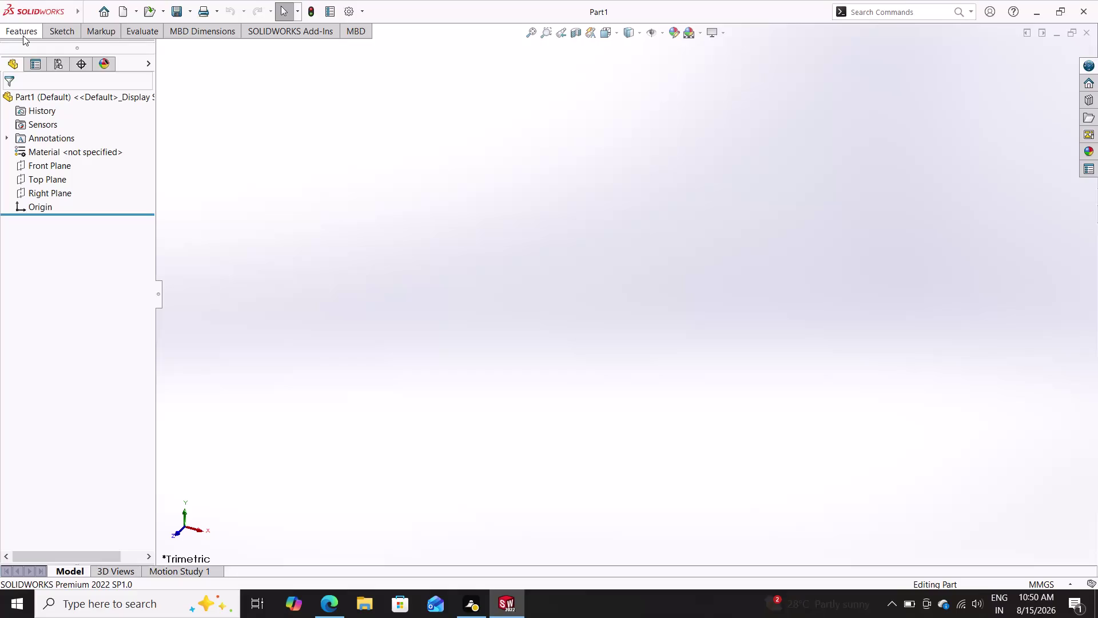
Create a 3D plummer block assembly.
Pin the CommandManager ribbon open on the Features tab and select the Front Plane.
click(20, 38)
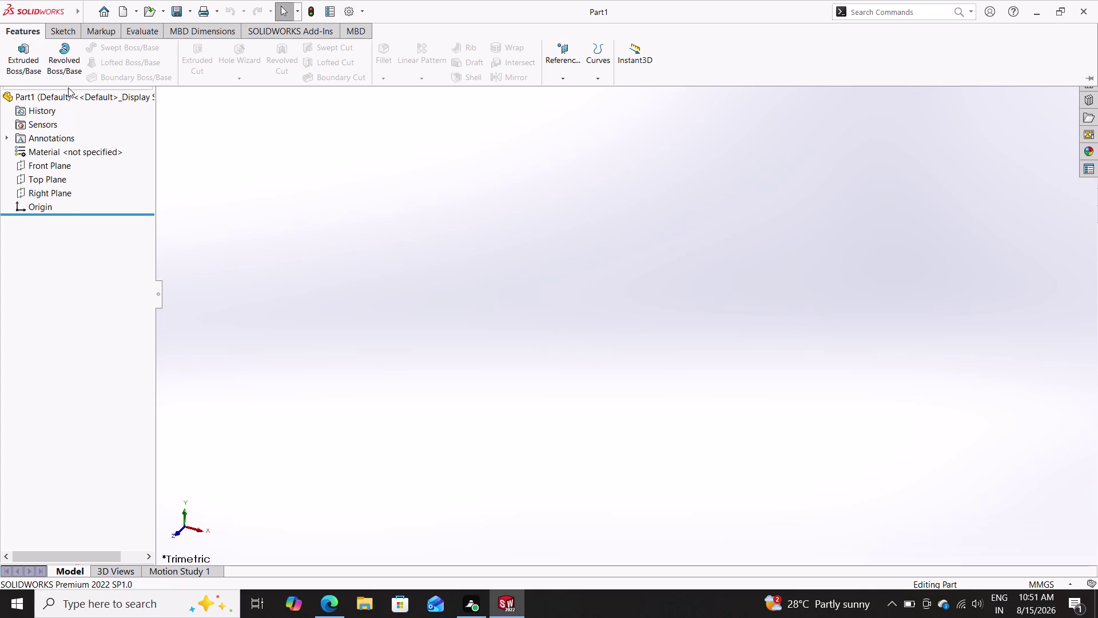
double_click(65, 29)
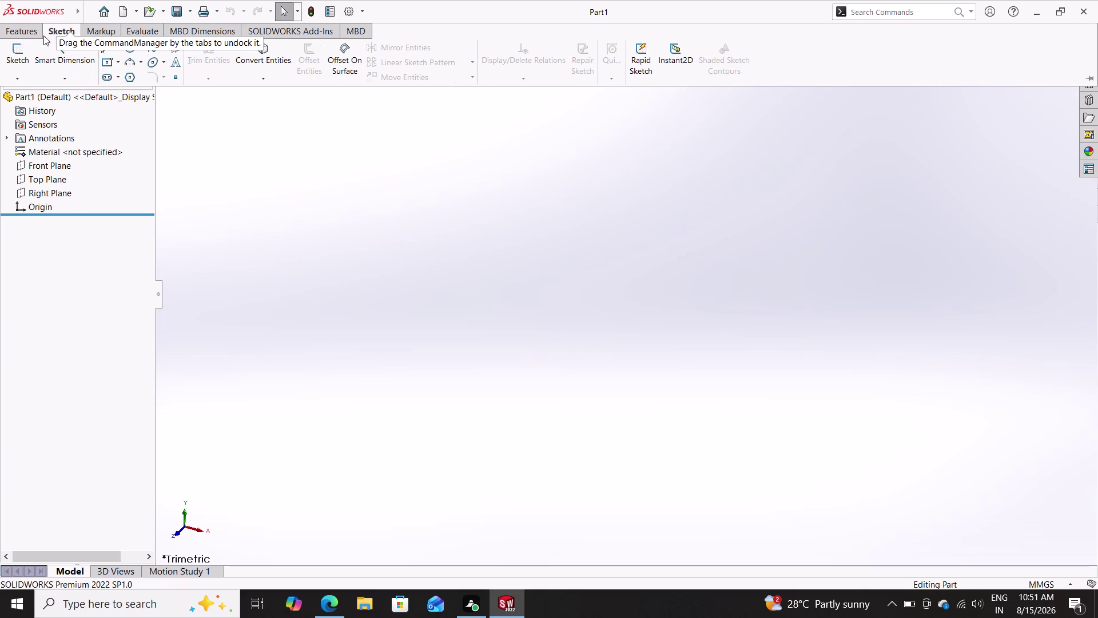
click(29, 28)
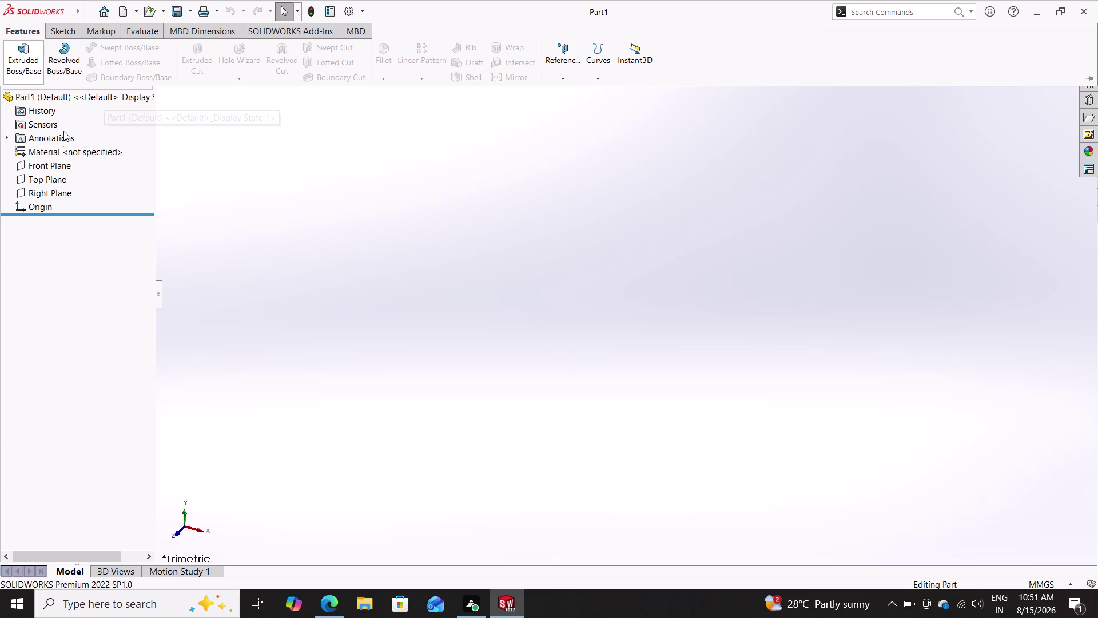
click(51, 168)
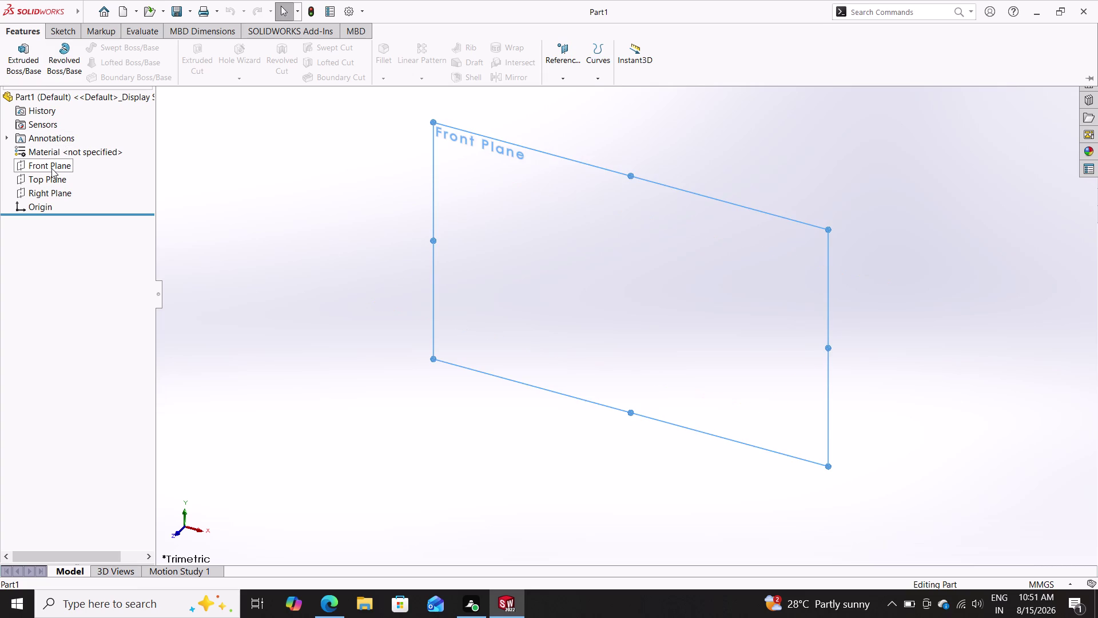
Start a sketch on the Front Plane with the Line tool active.
double_click(59, 147)
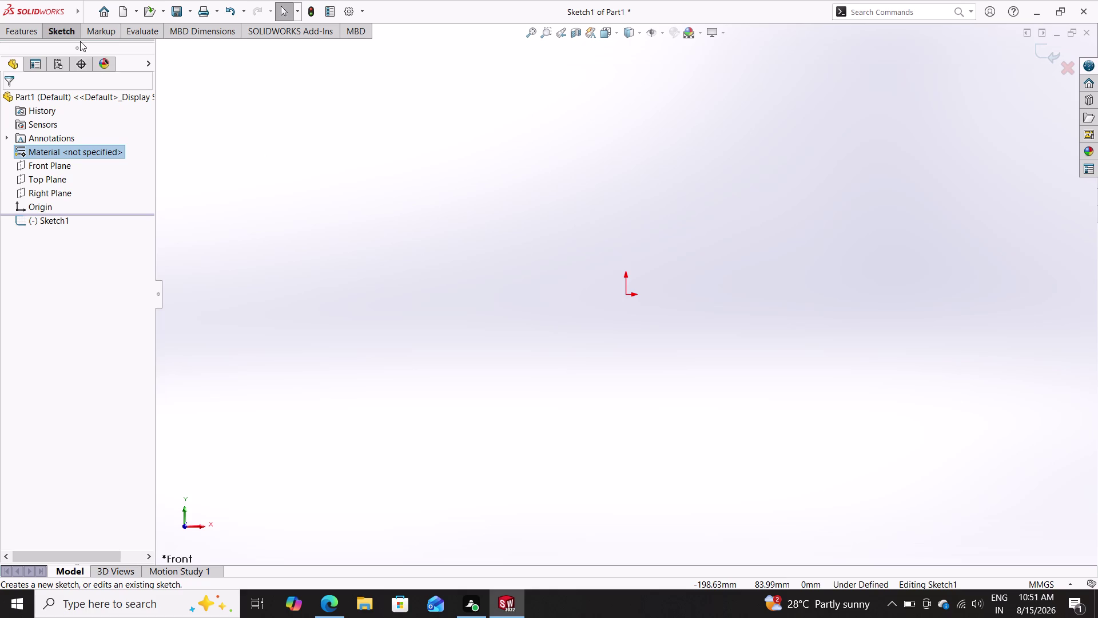
click(74, 37)
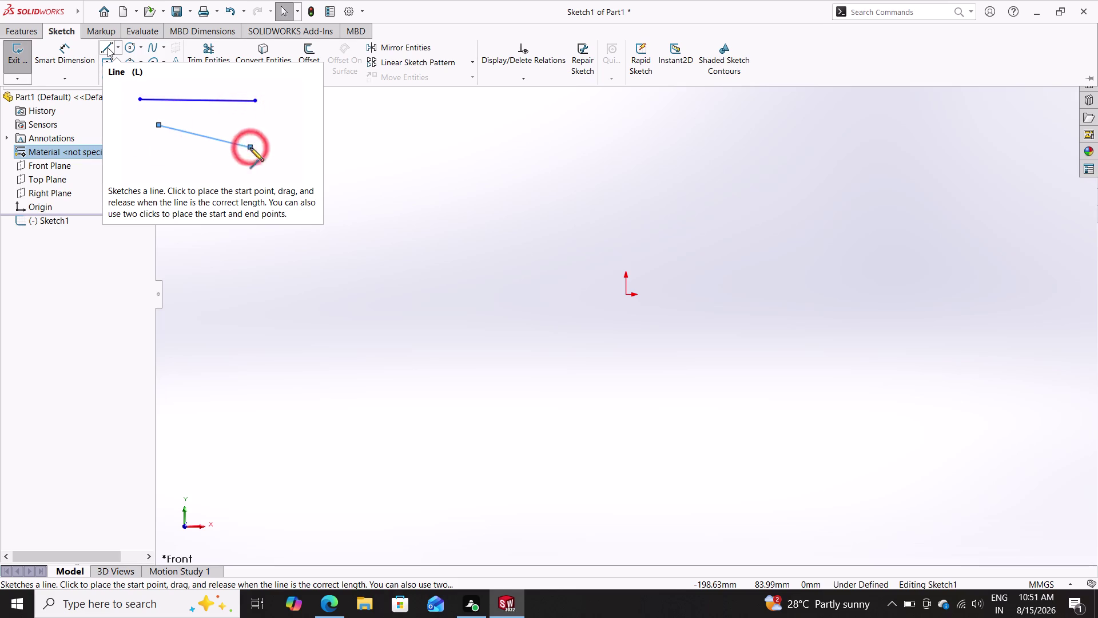
click(107, 48)
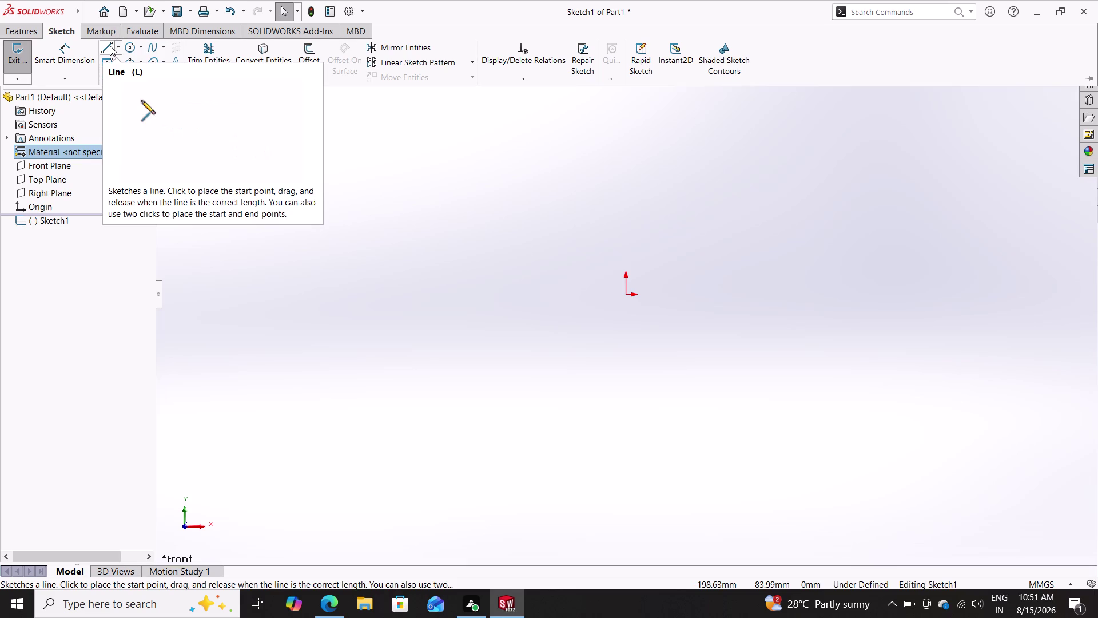
click(110, 46)
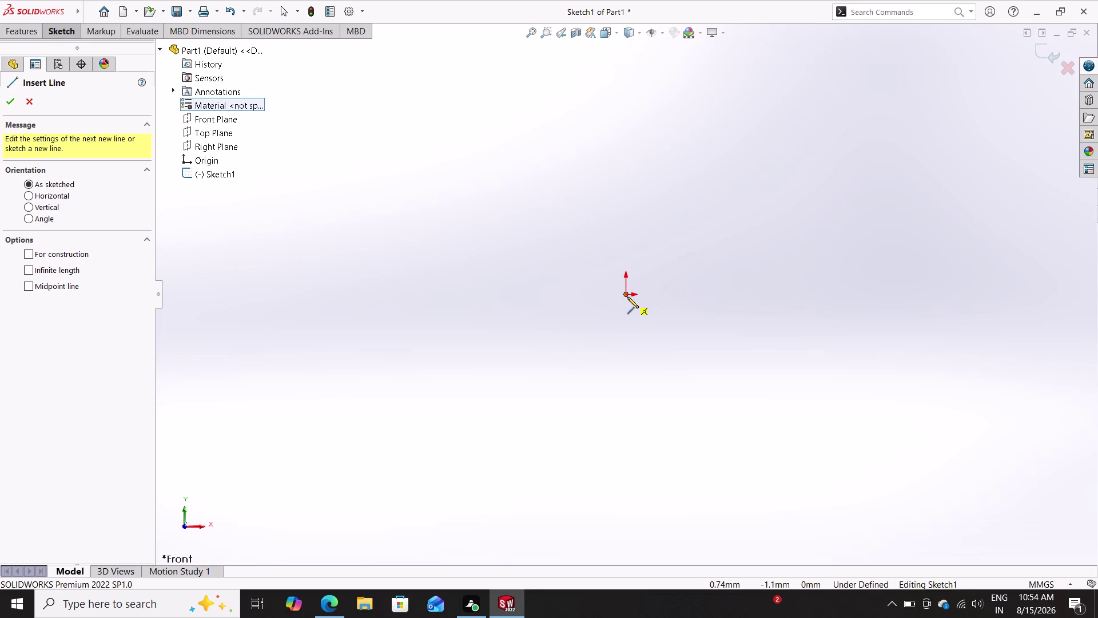
Draw a vertical line upward from the origin.
double_click(628, 297)
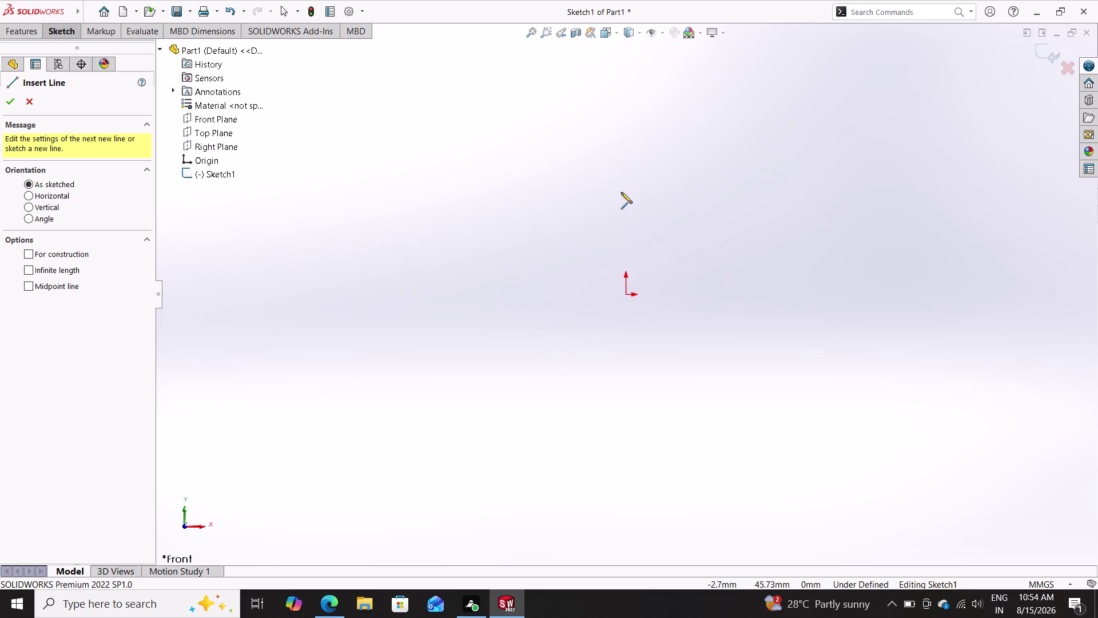
double_click(626, 293)
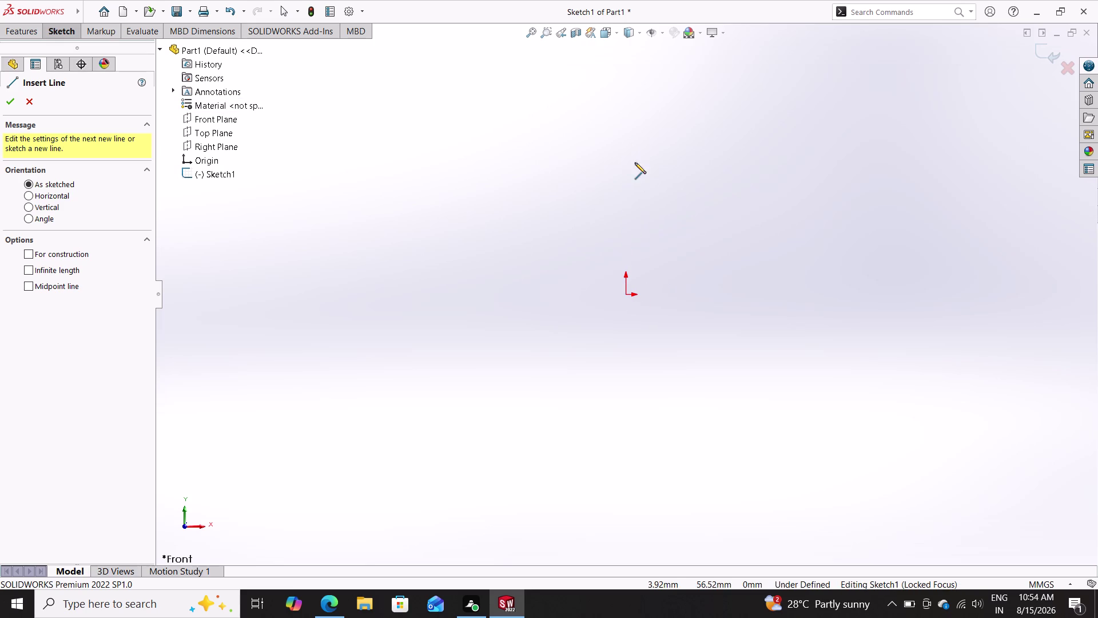
double_click(627, 296)
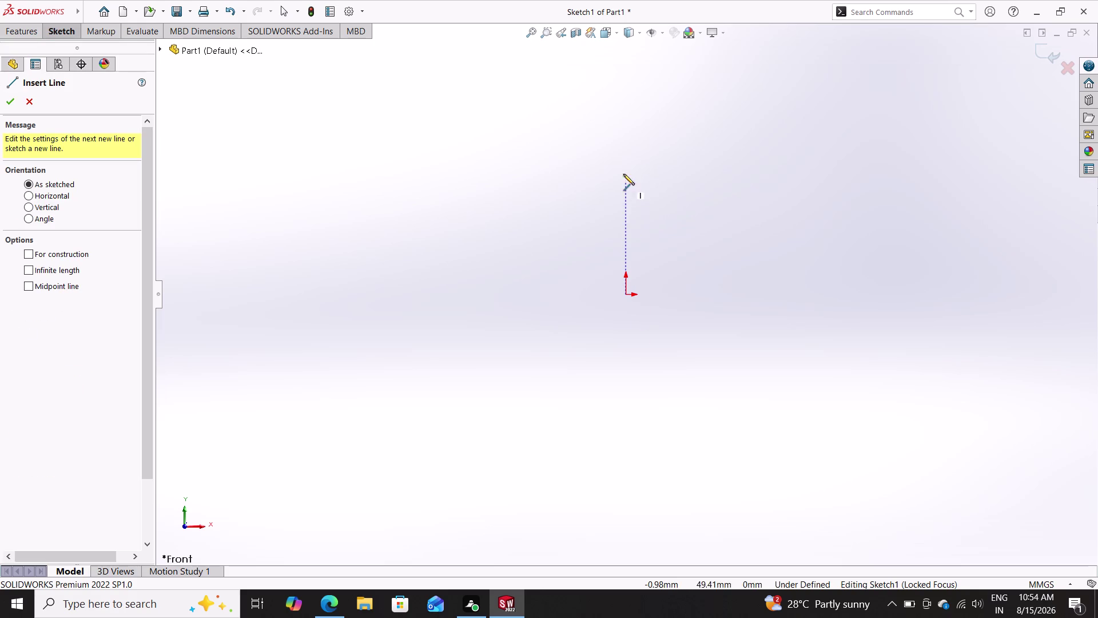
click(625, 292)
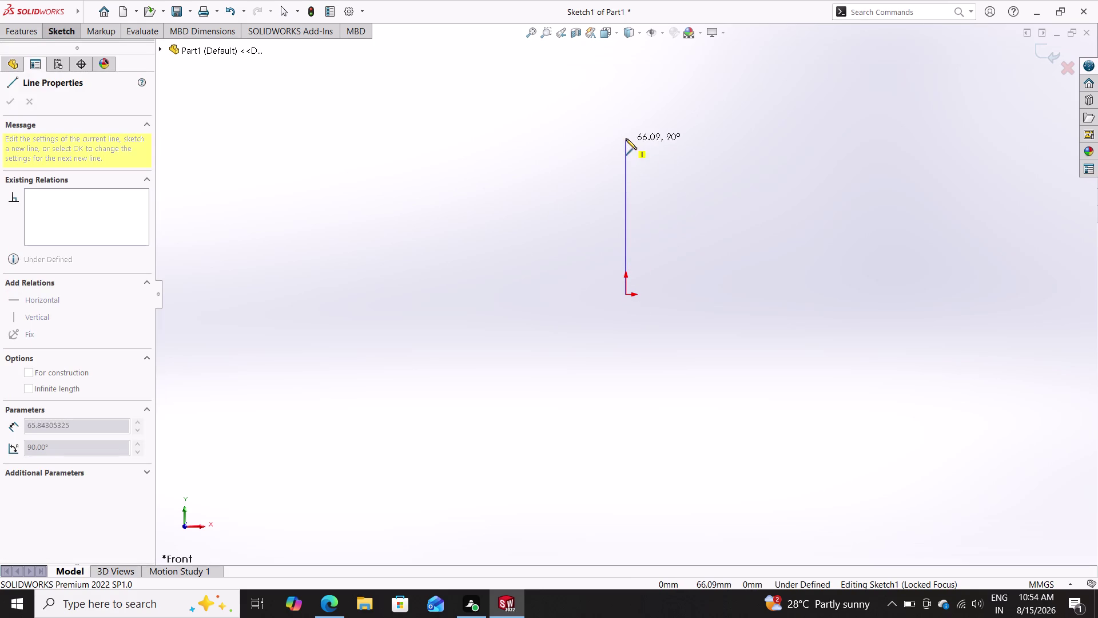
click(625, 118)
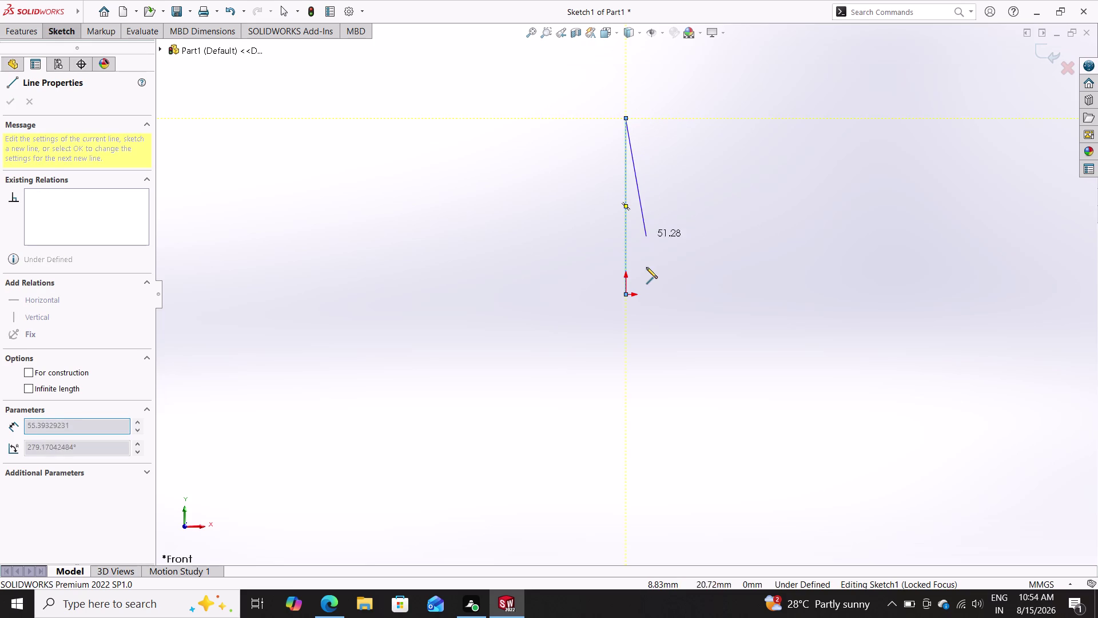
double_click(668, 229)
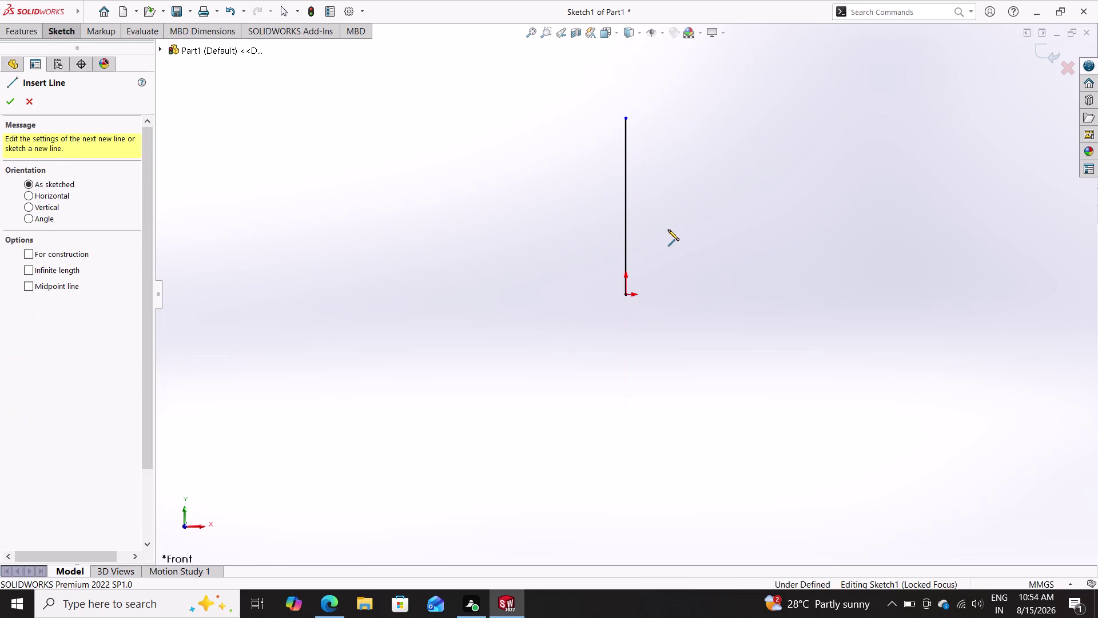
Draw a horizontal line from the origin to the right, then stop drawing lines.
click(624, 292)
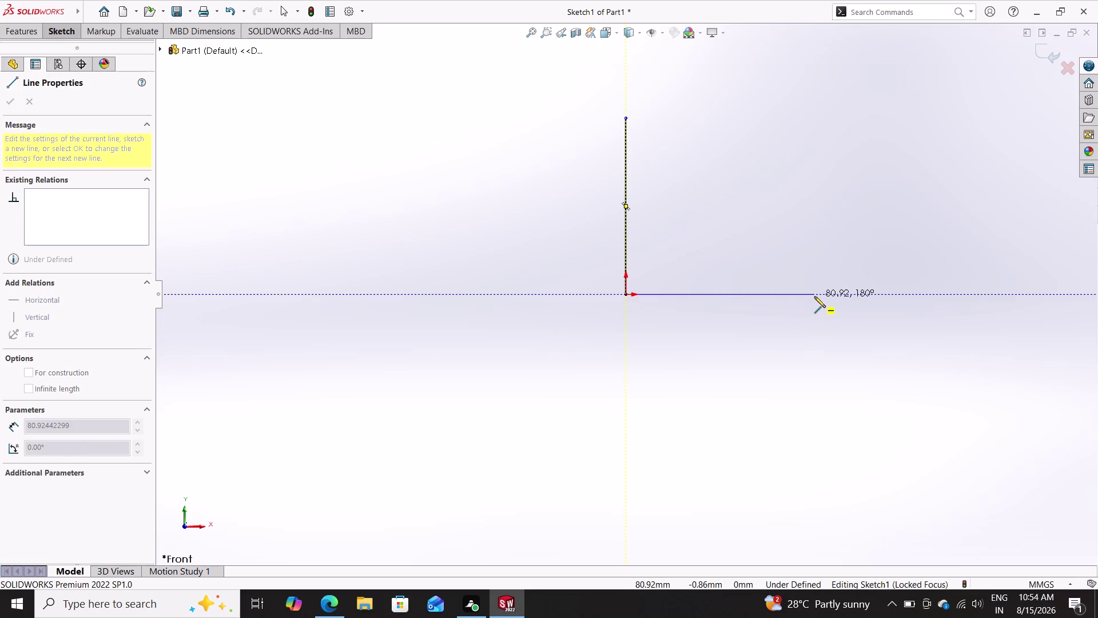
double_click(814, 297)
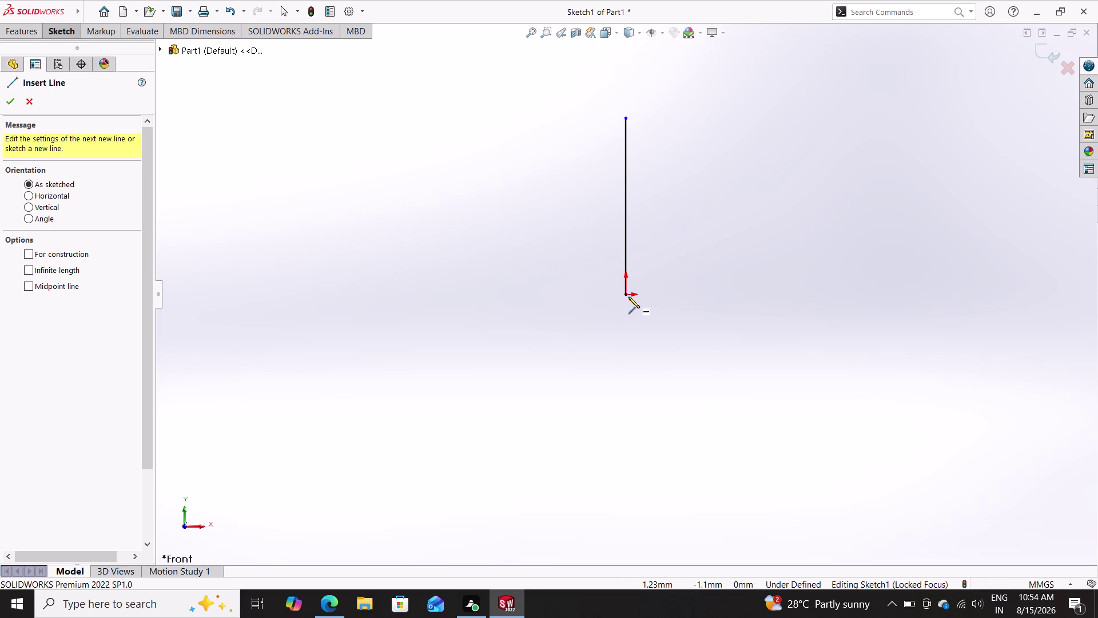
double_click(623, 293)
double_click(626, 295)
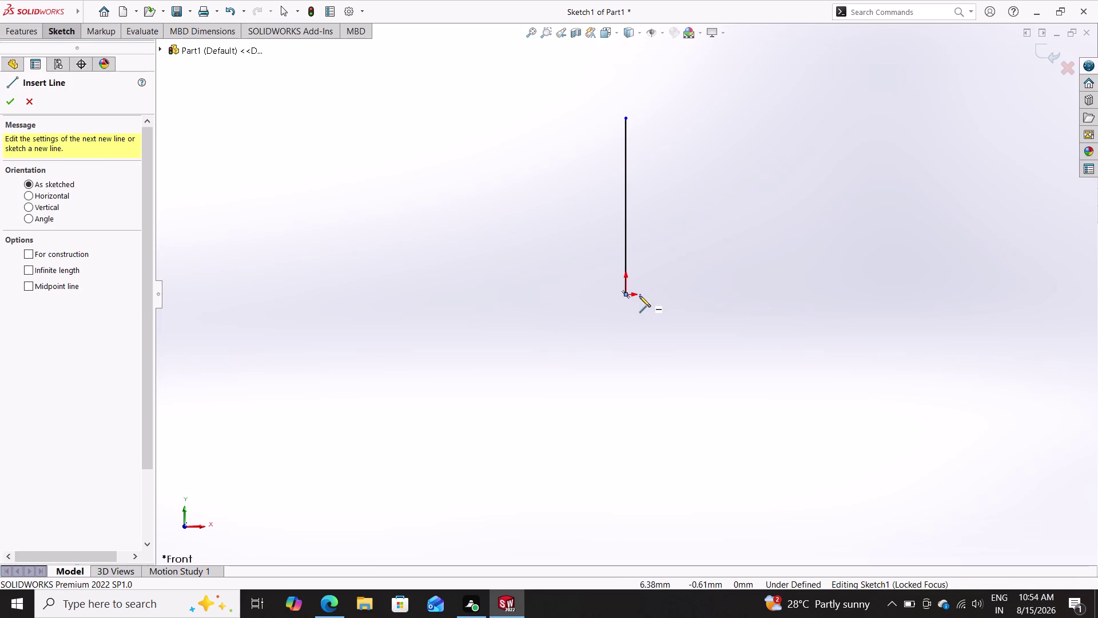
click(625, 293)
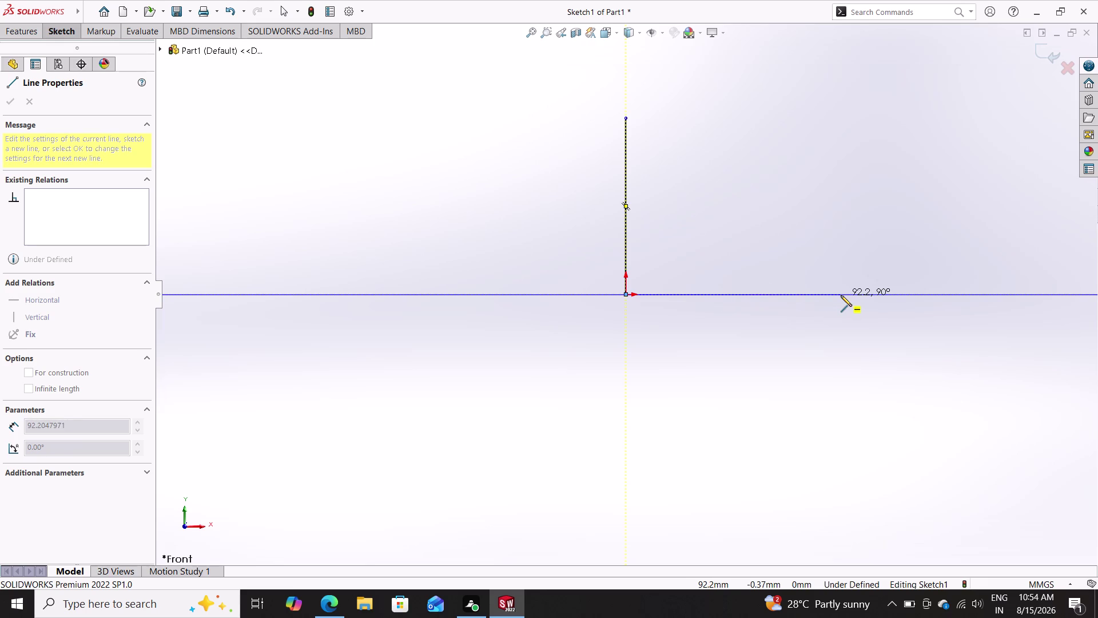
click(840, 295)
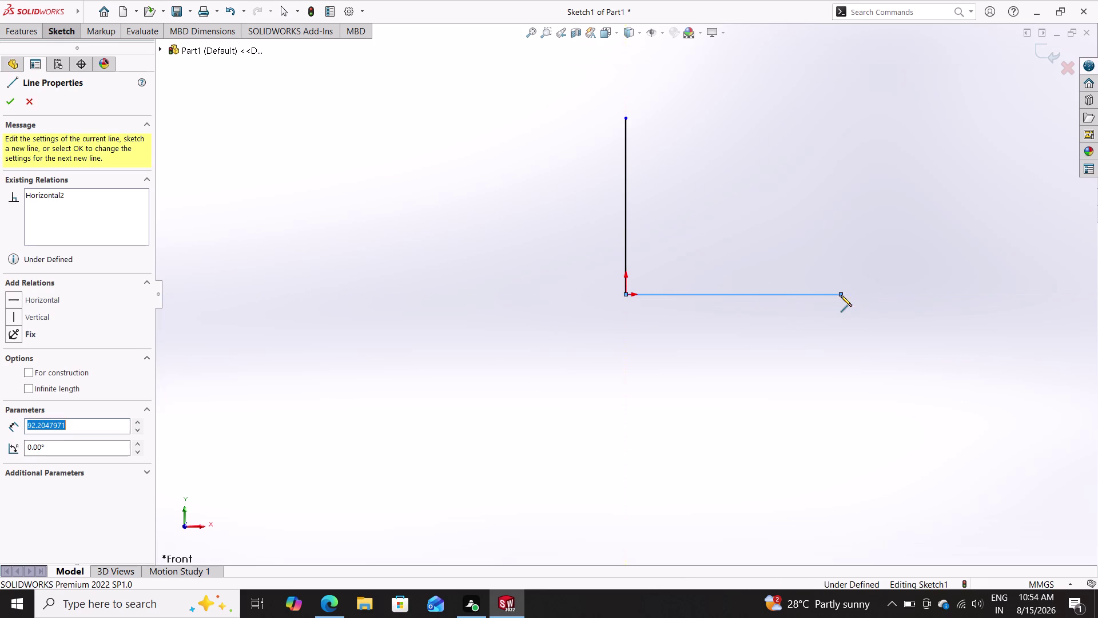
key(Escape)
key(Escape)
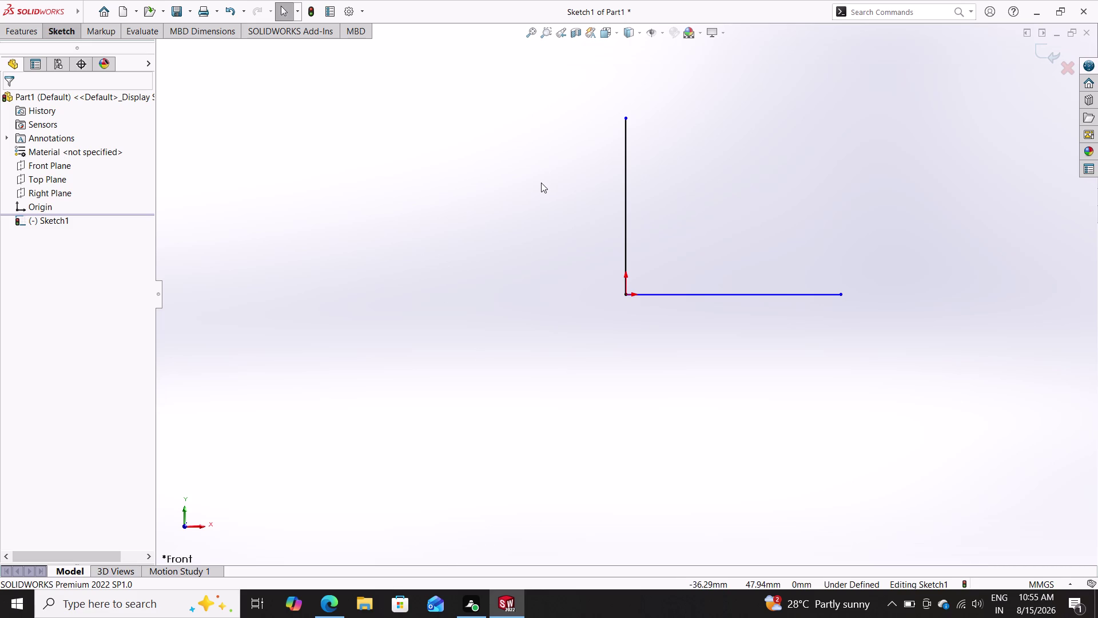
Convert the vertical and horizontal lines into construction lines.
click(625, 188)
click(706, 292)
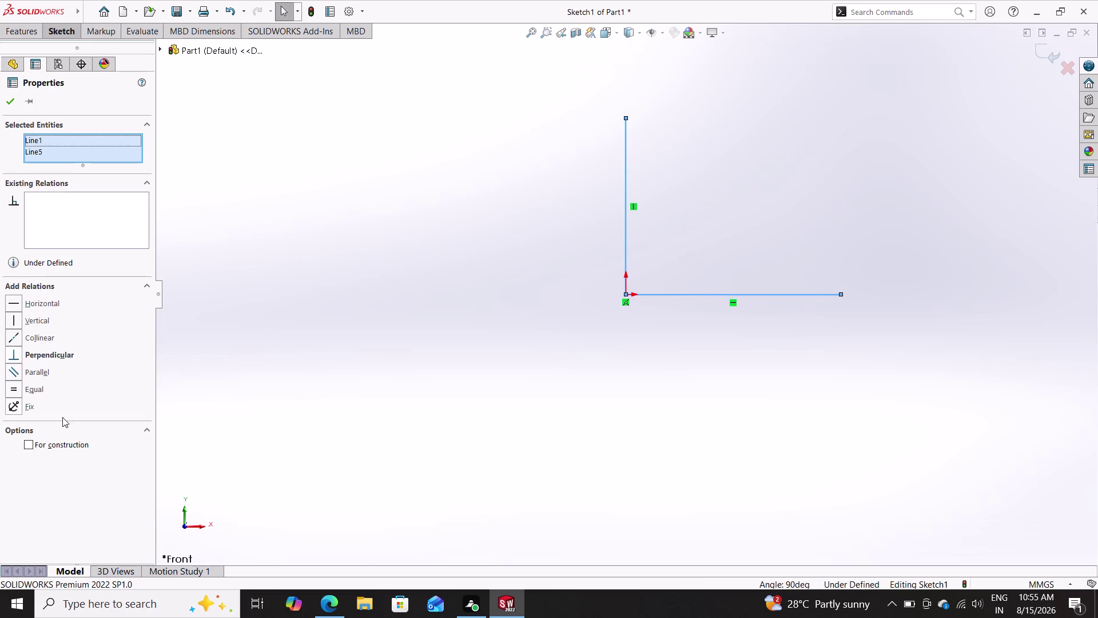
click(32, 448)
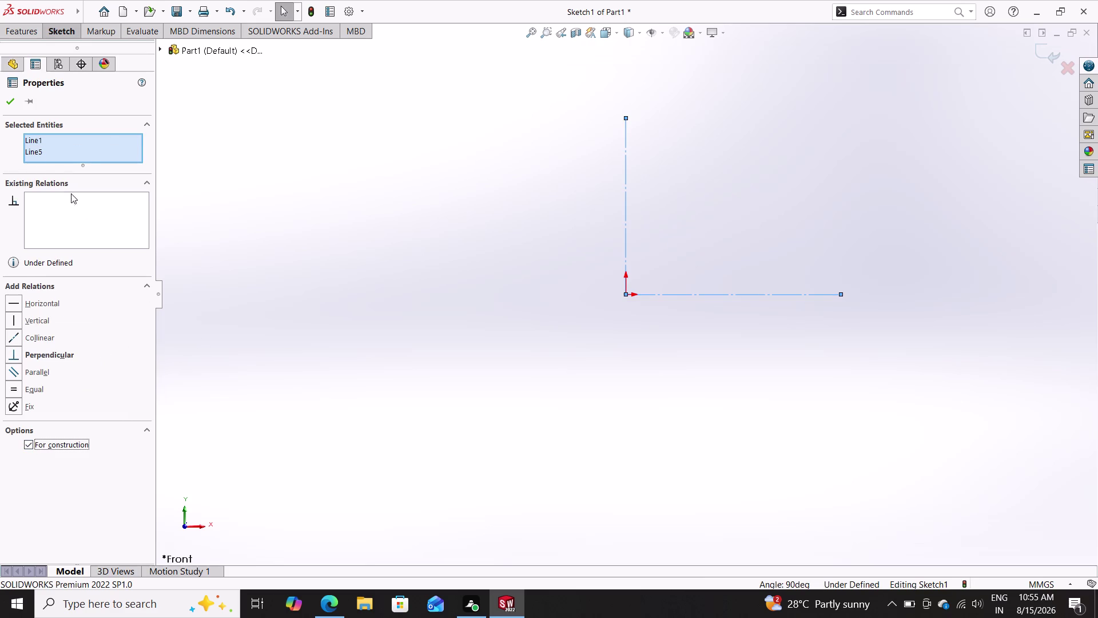
click(6, 96)
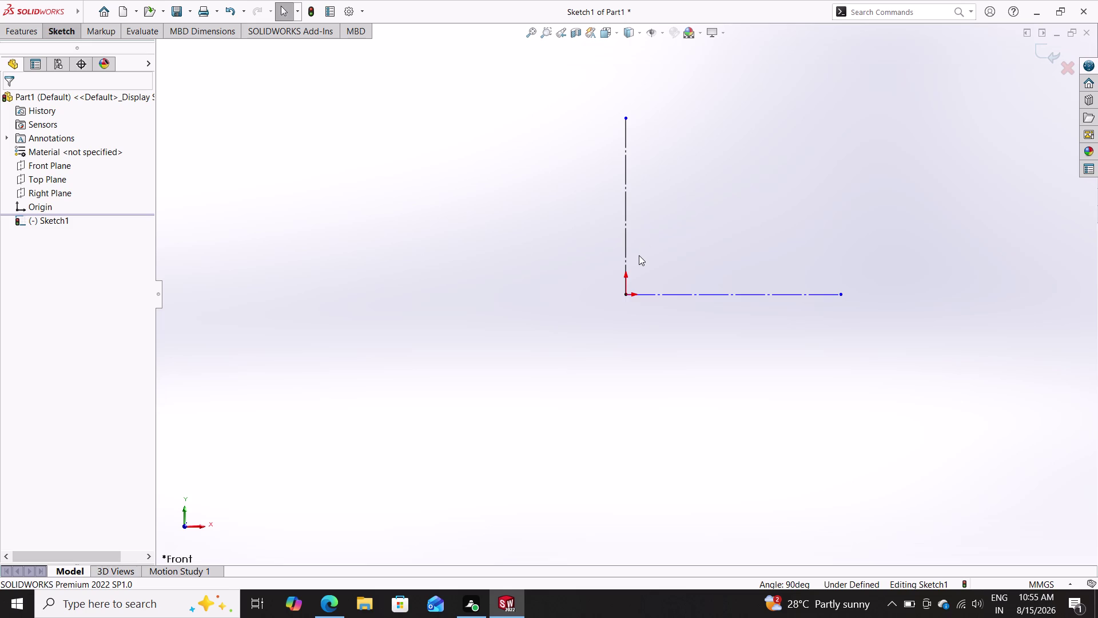
click(58, 36)
click(106, 48)
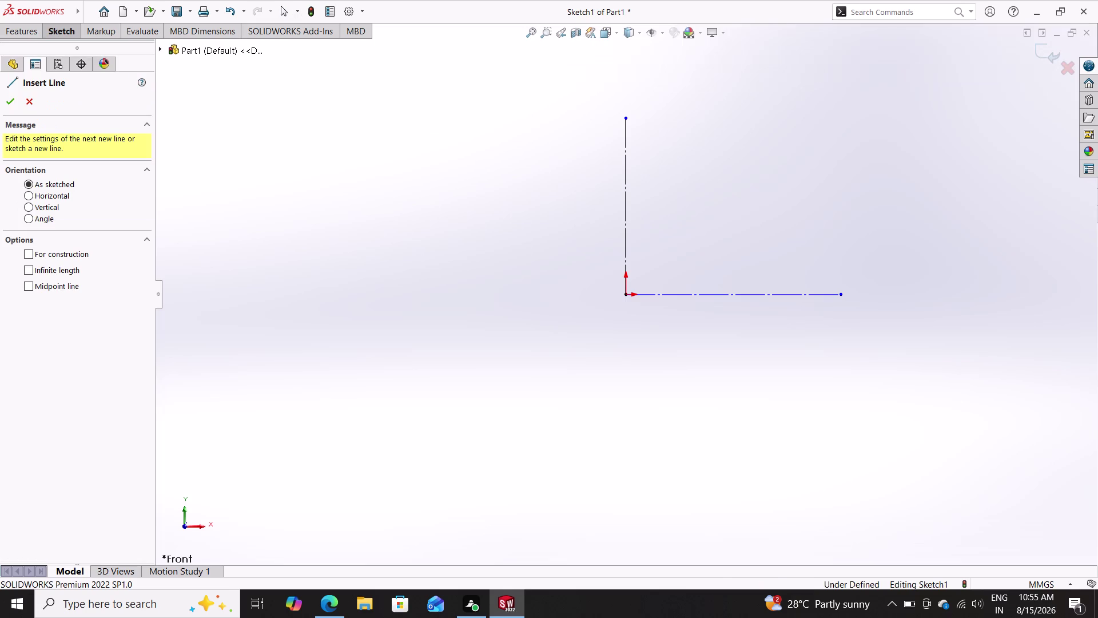
Draw a horizontal centreline rightward from the origin, cancelling the stray extra segment.
click(626, 297)
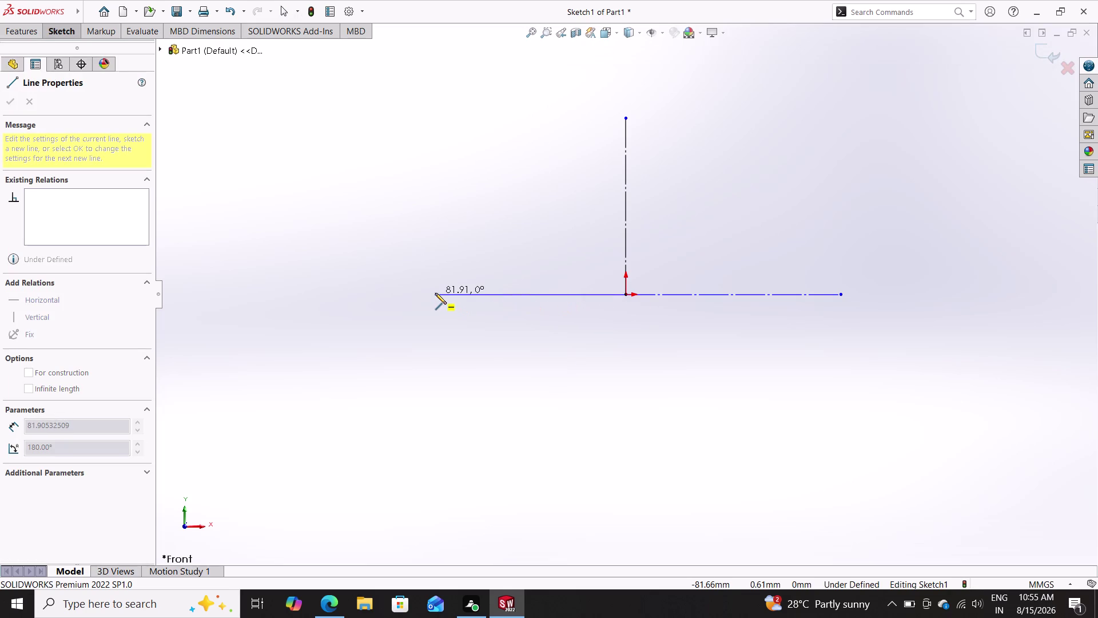
click(392, 294)
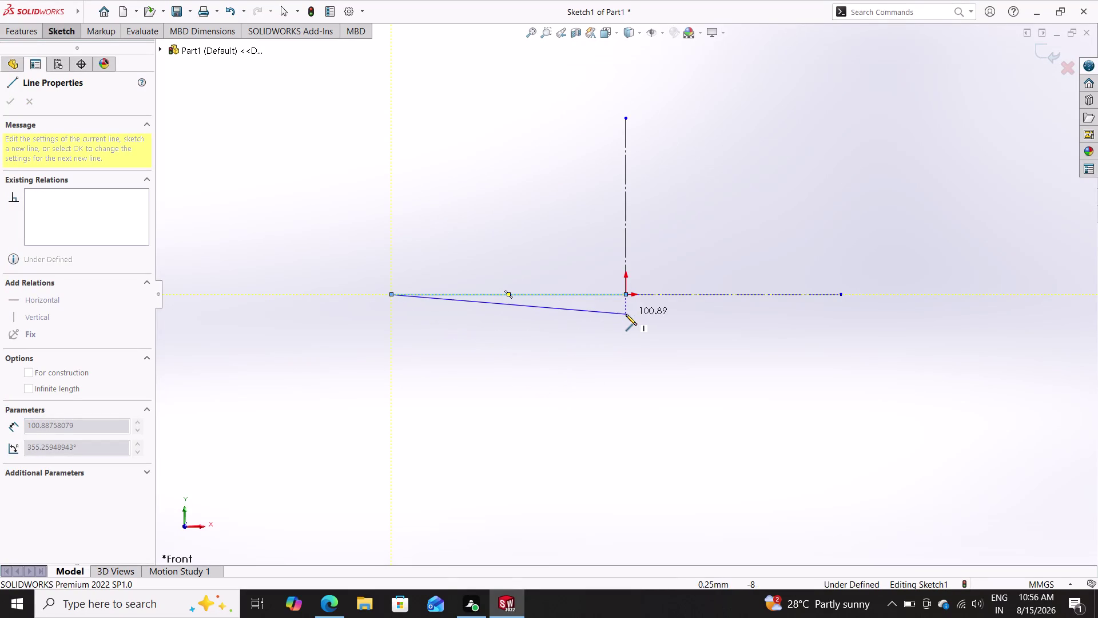
triple_click(575, 370)
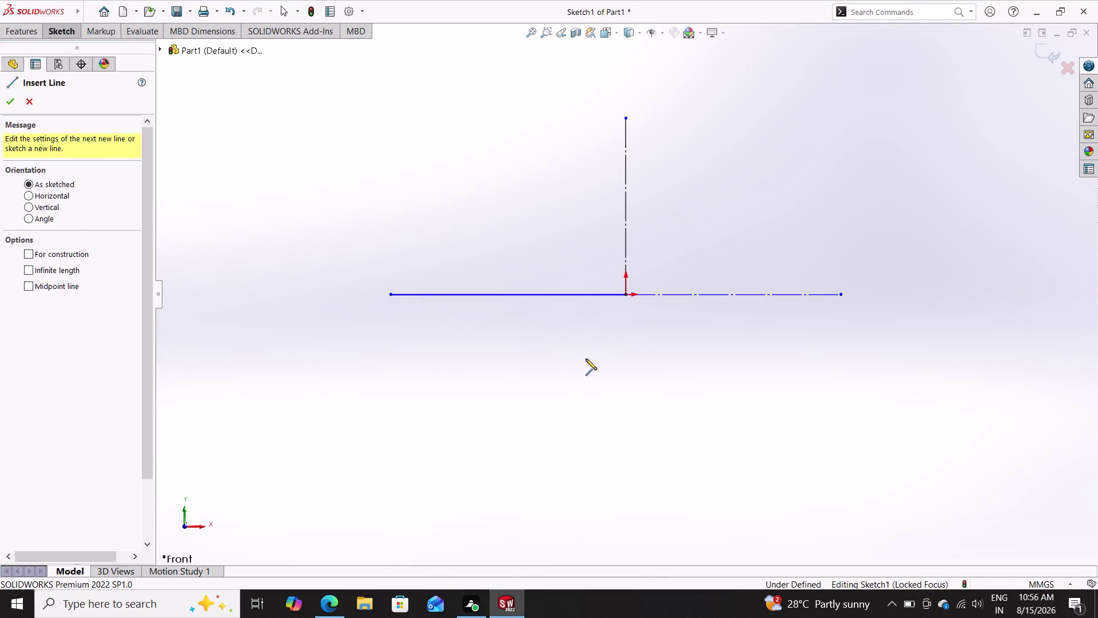
double_click(608, 361)
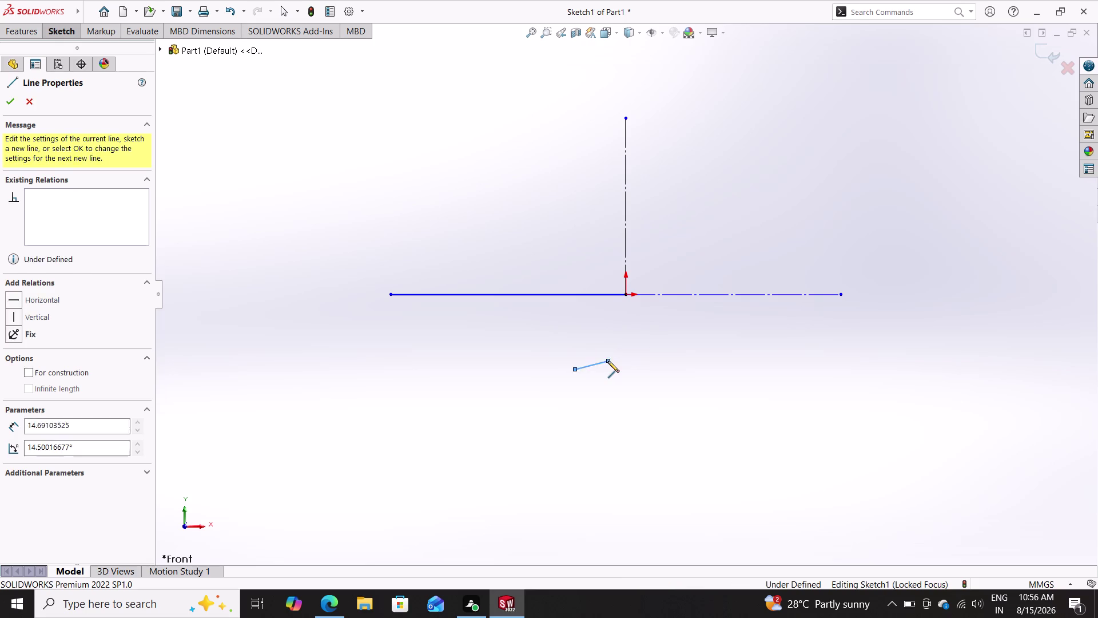
click(627, 295)
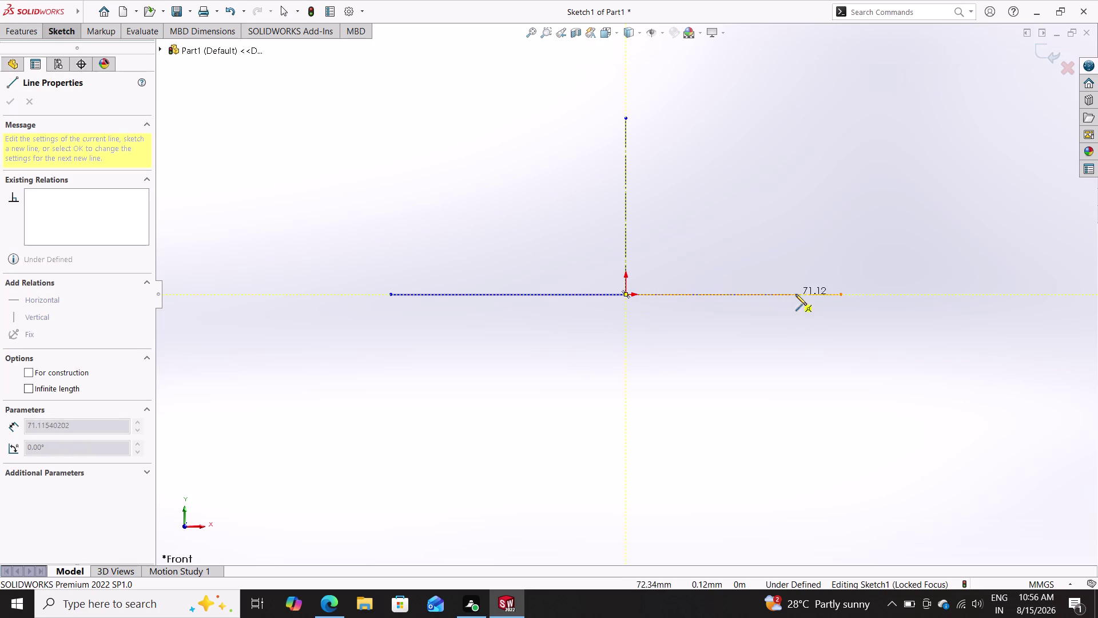
double_click(879, 295)
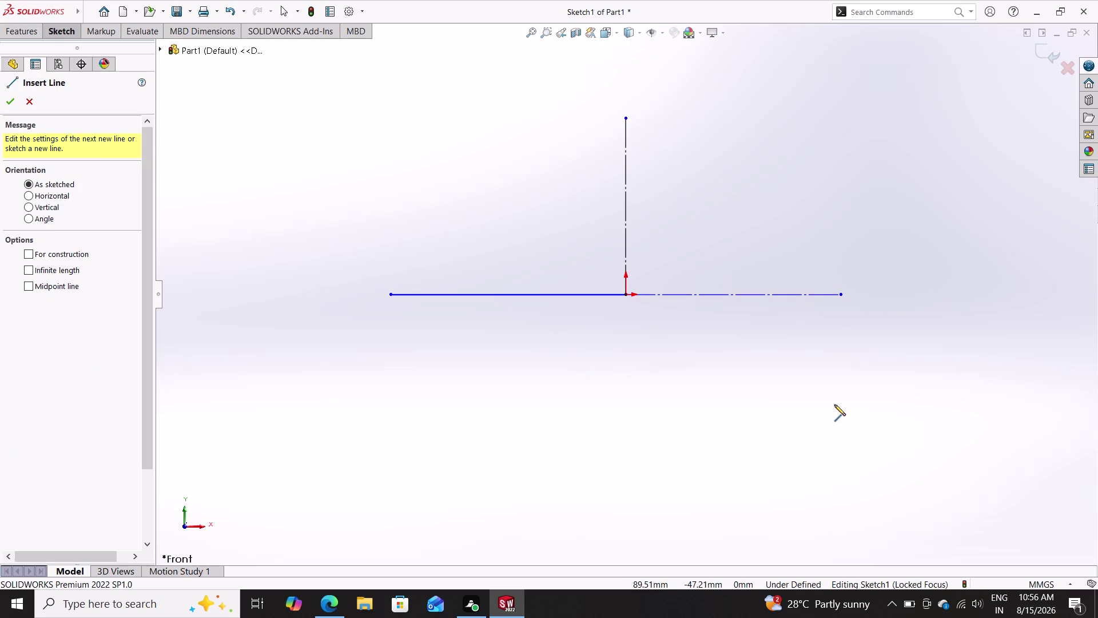
triple_click(626, 296)
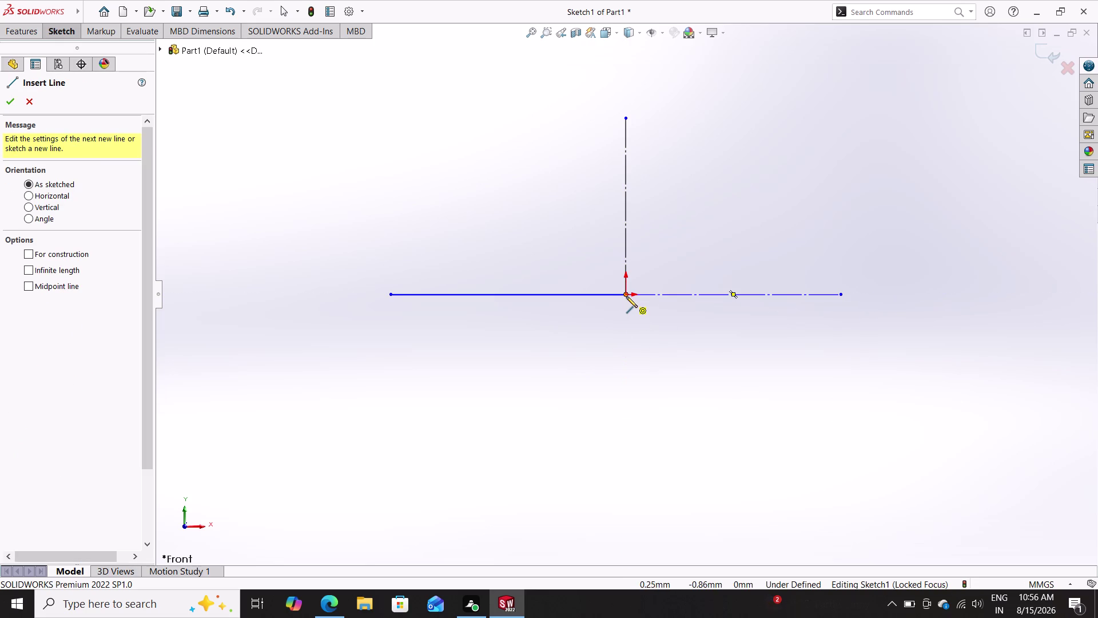
click(851, 291)
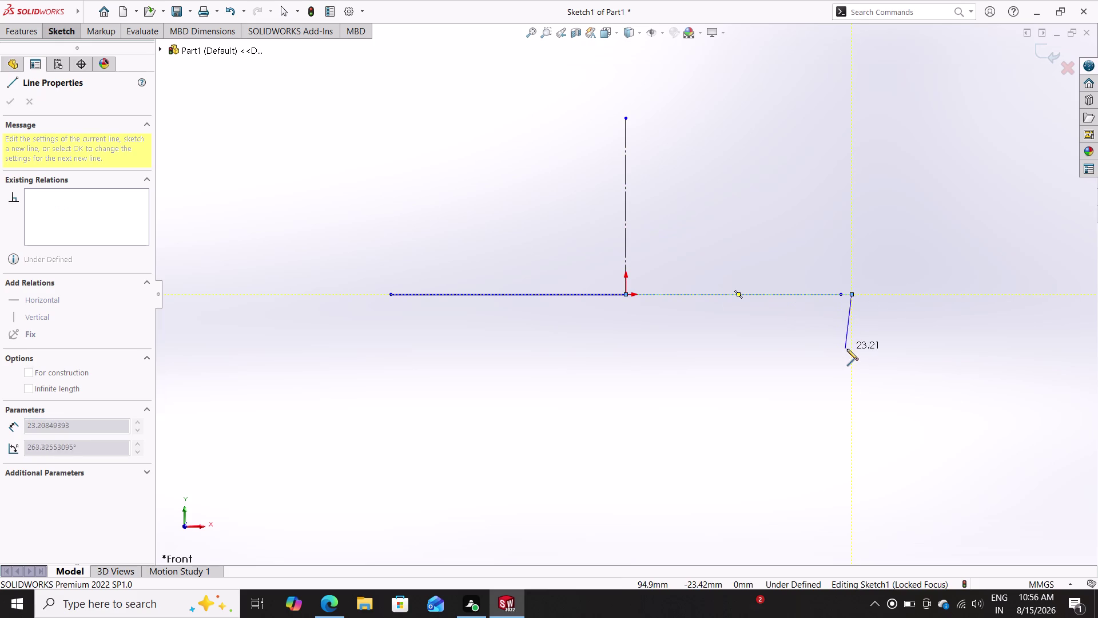
key(Escape)
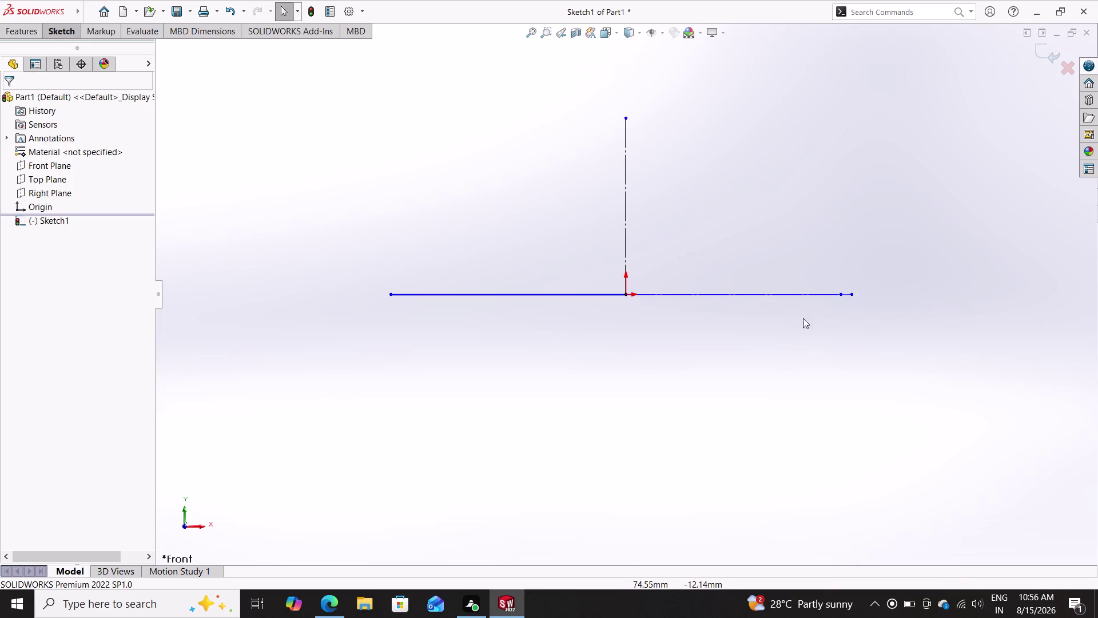
drag(842, 296, 941, 291)
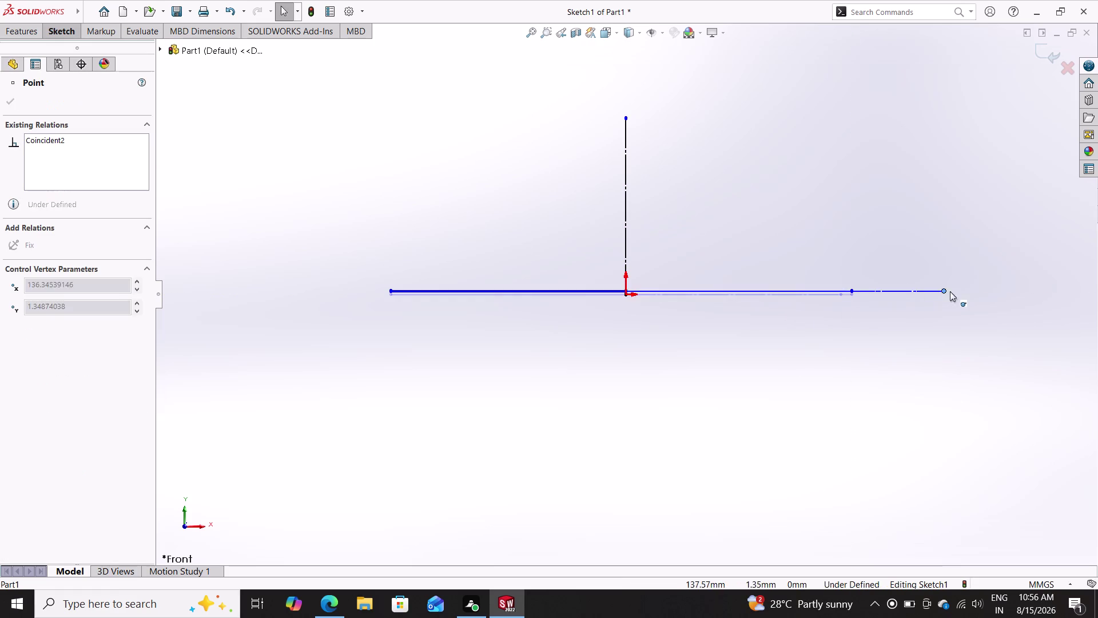
Extend the horizontal centreline to about 170.68 mm and review its properties.
drag(942, 291, 1012, 296)
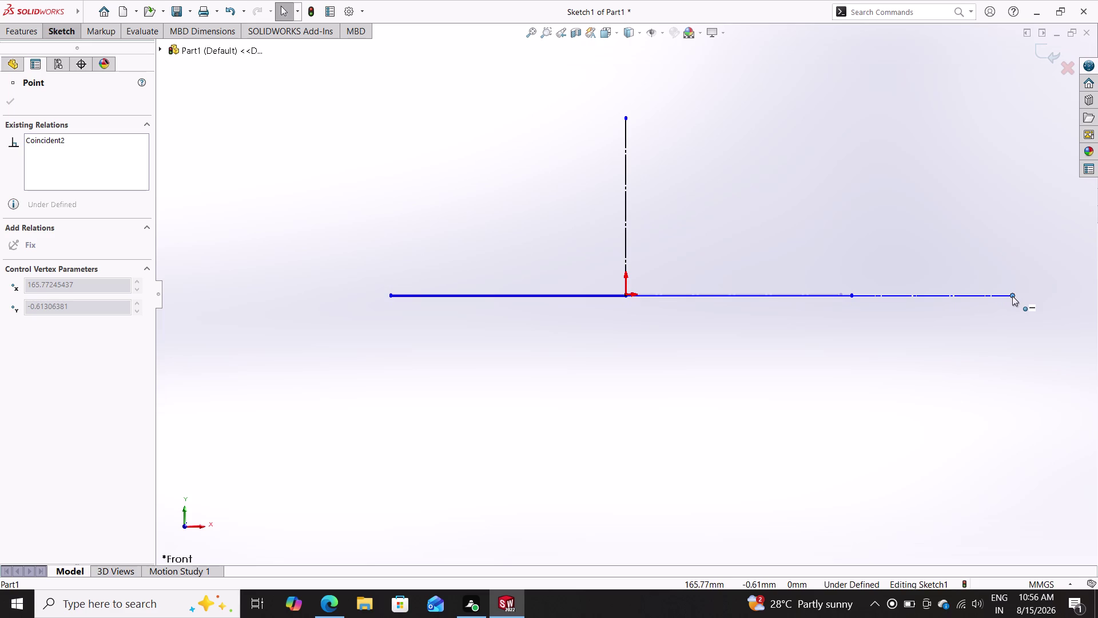
drag(1012, 295, 1023, 295)
click(1024, 295)
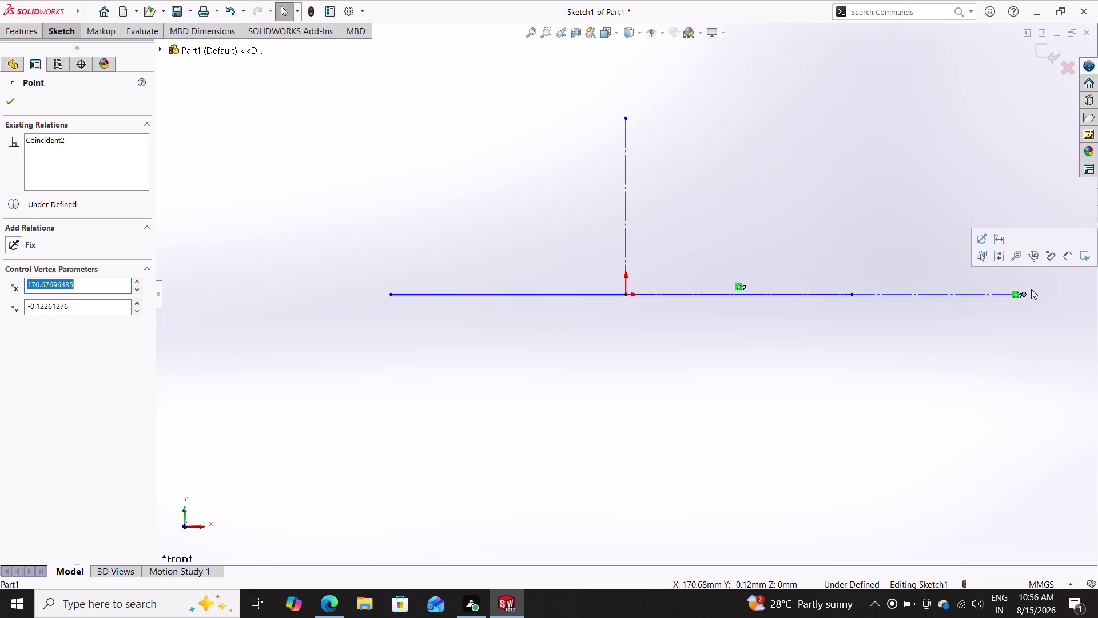
double_click(937, 296)
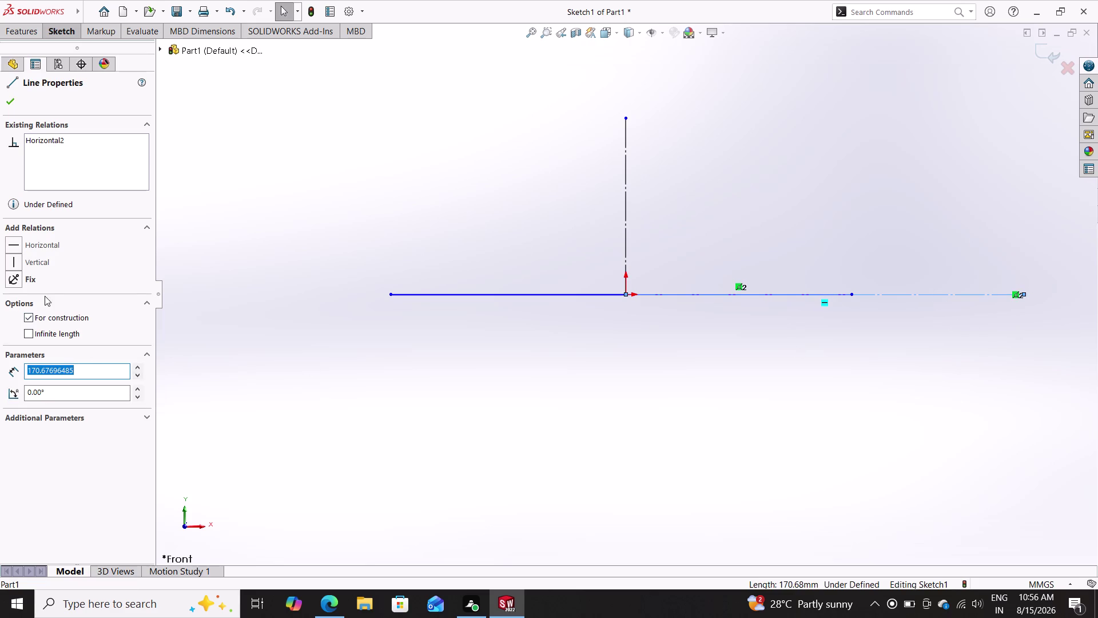
click(46, 246)
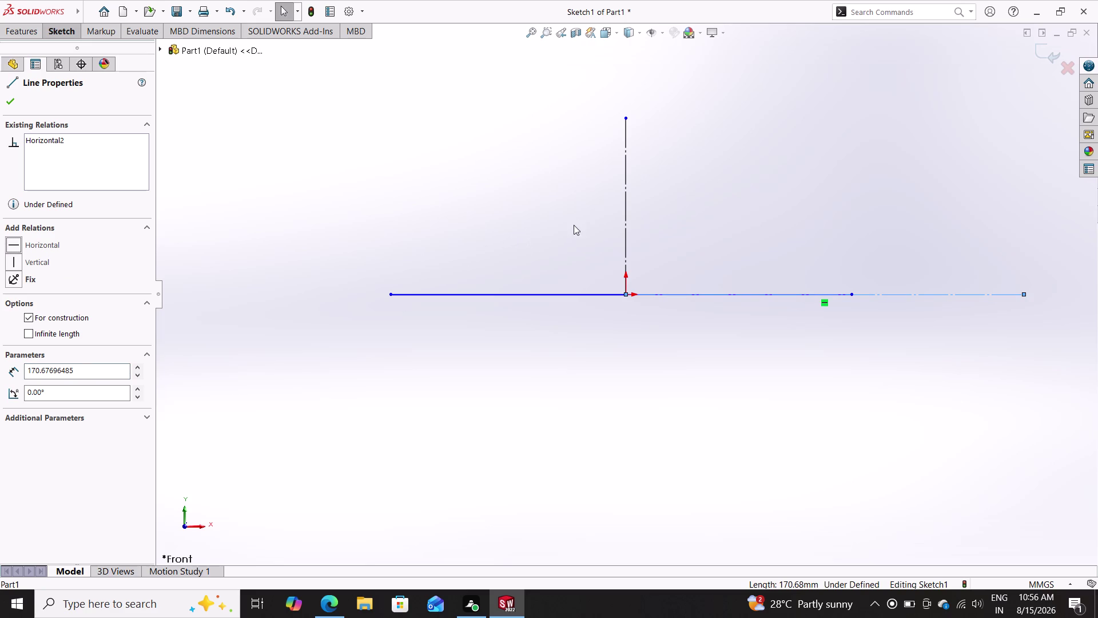
Check the vertical centreline's construction properties and confirm them.
click(626, 198)
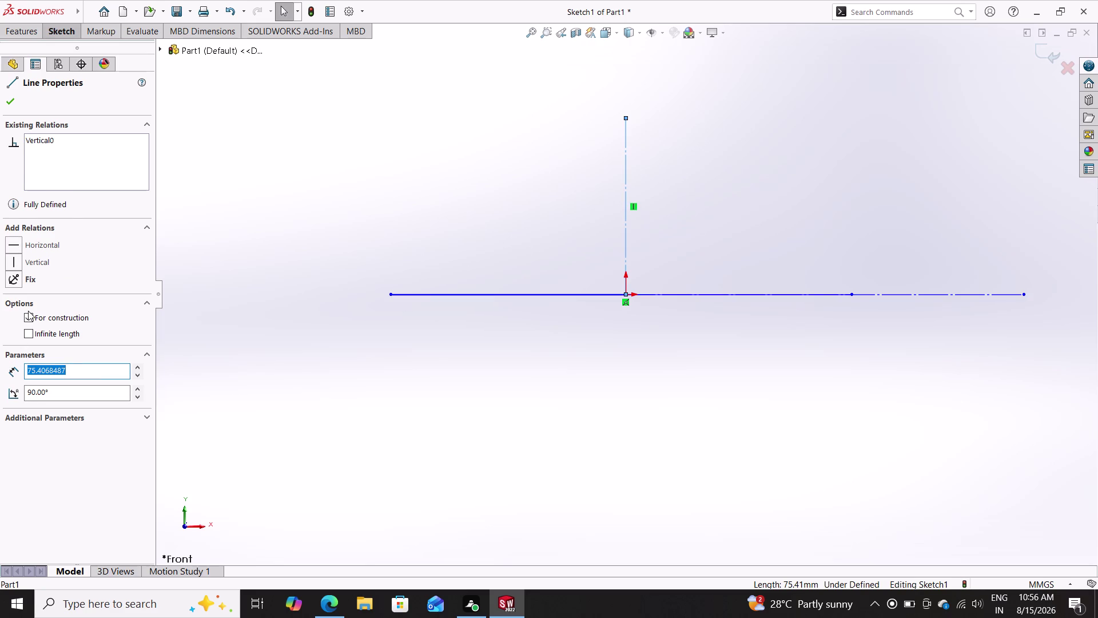
key(Escape)
key(Escape)
key(Escape)
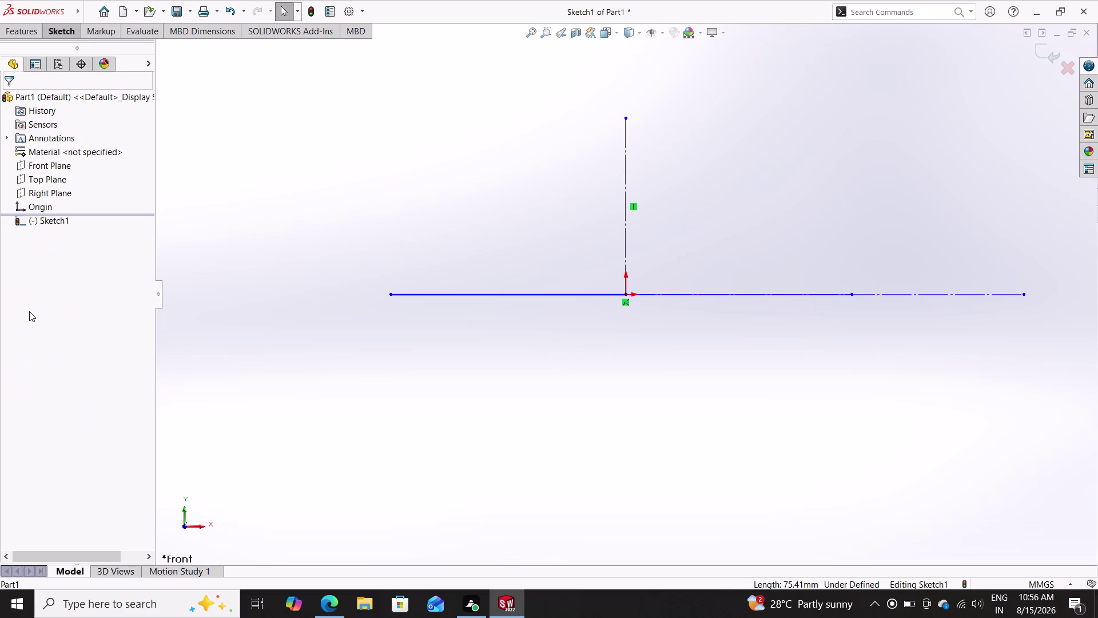
double_click(626, 162)
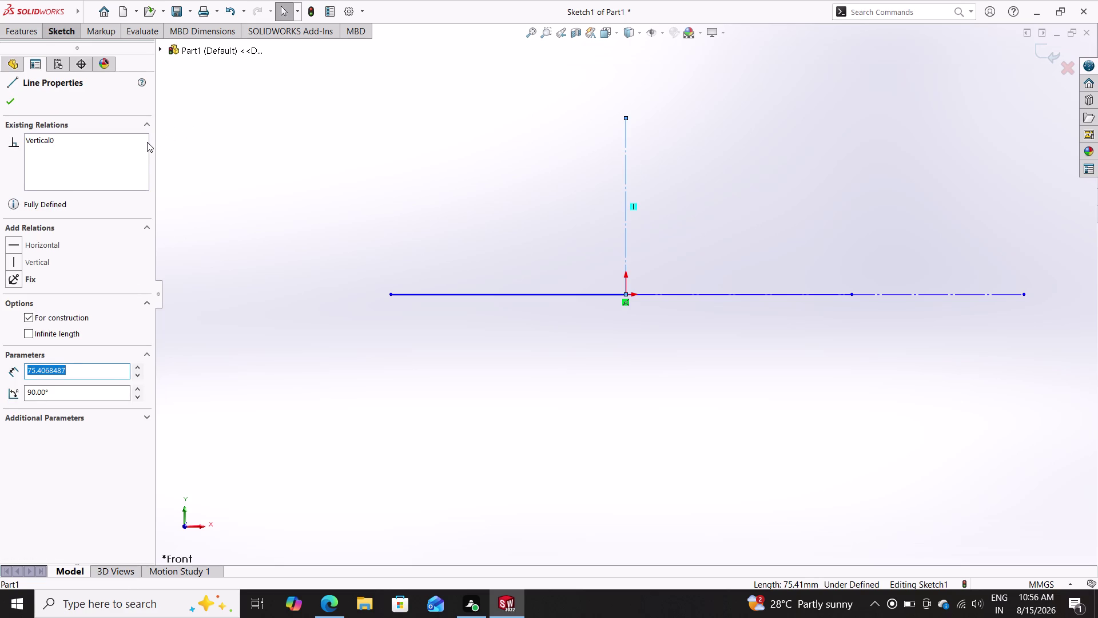
click(42, 255)
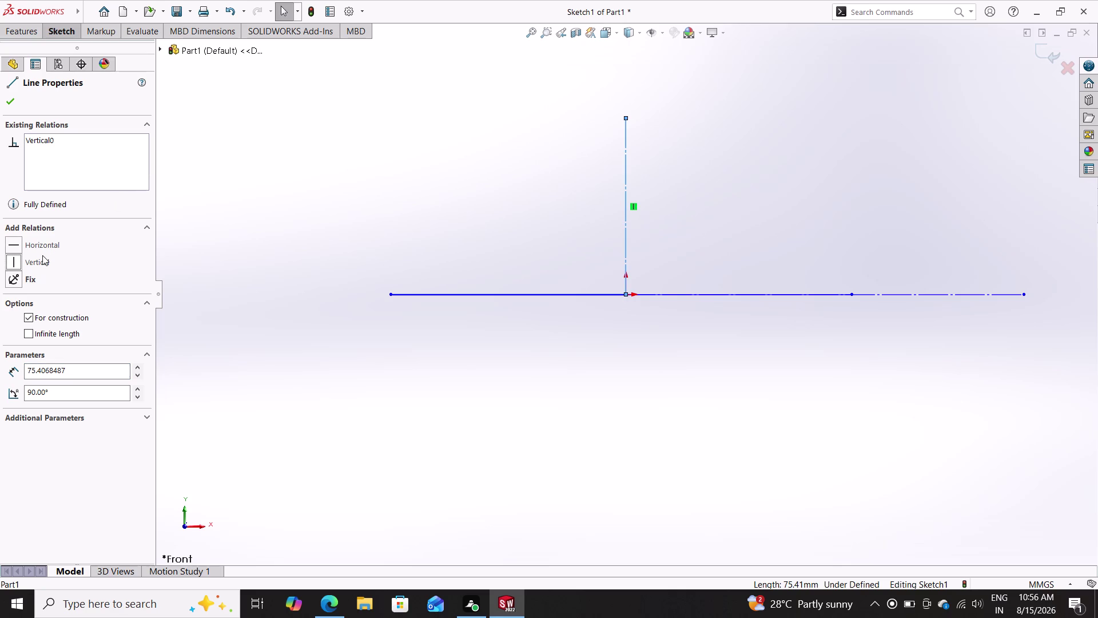
click(12, 101)
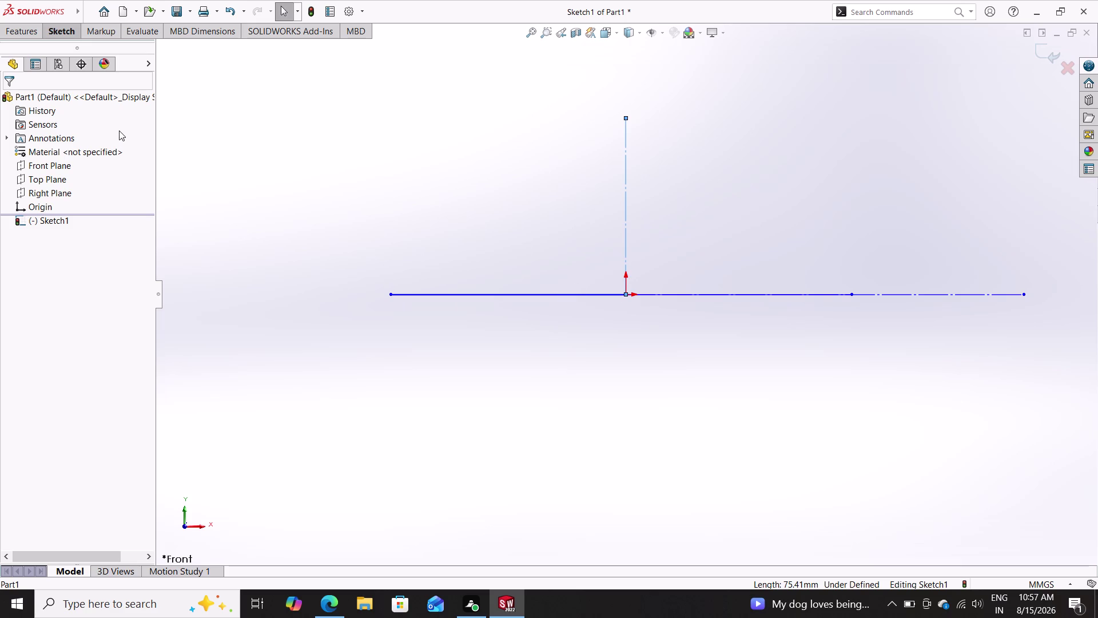
click(66, 23)
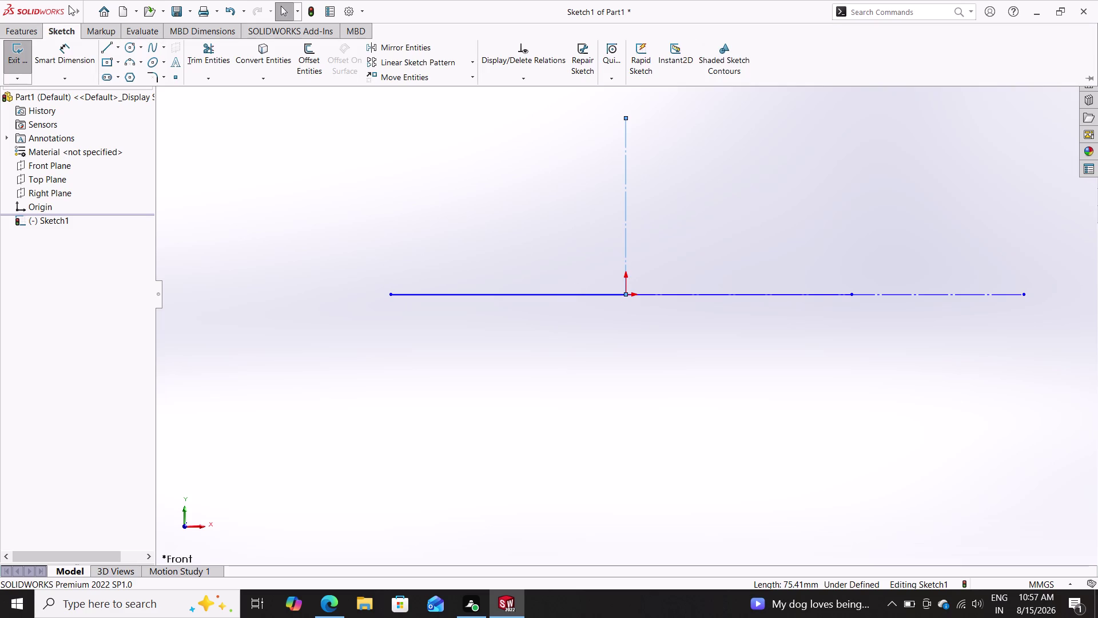
Sketch a slanted line up from the centreline's left end and a long top line.
click(107, 50)
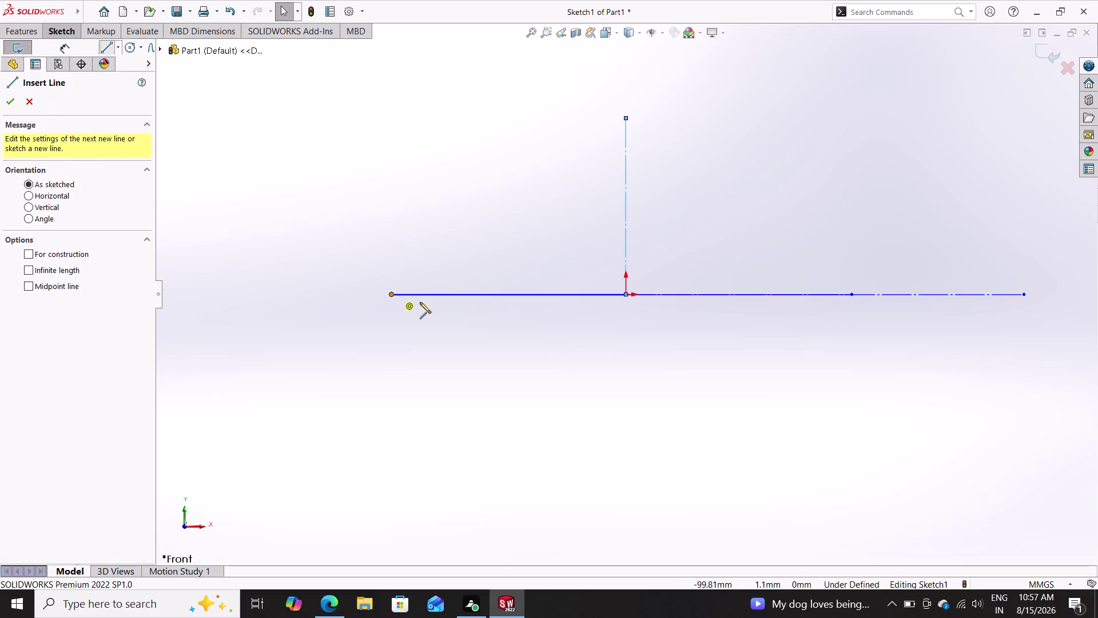
click(392, 294)
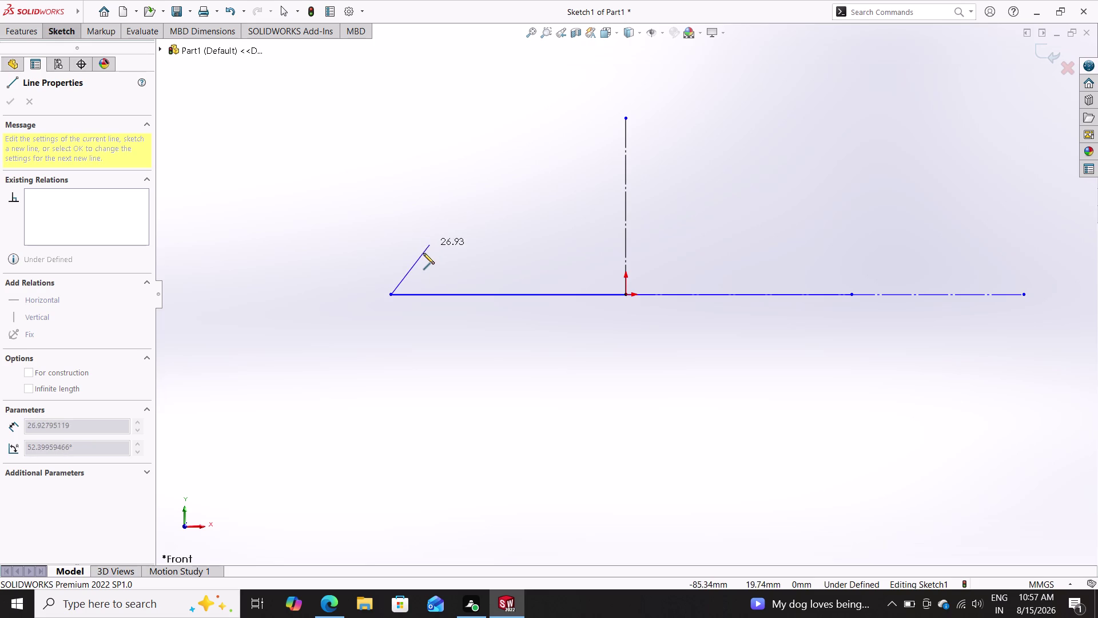
click(422, 254)
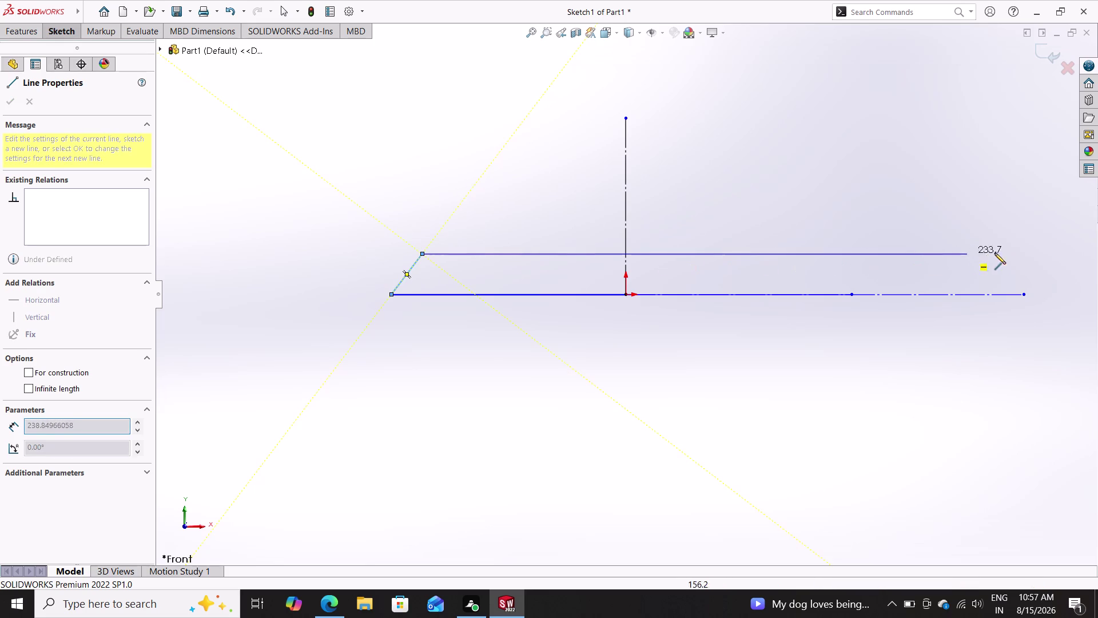
click(979, 258)
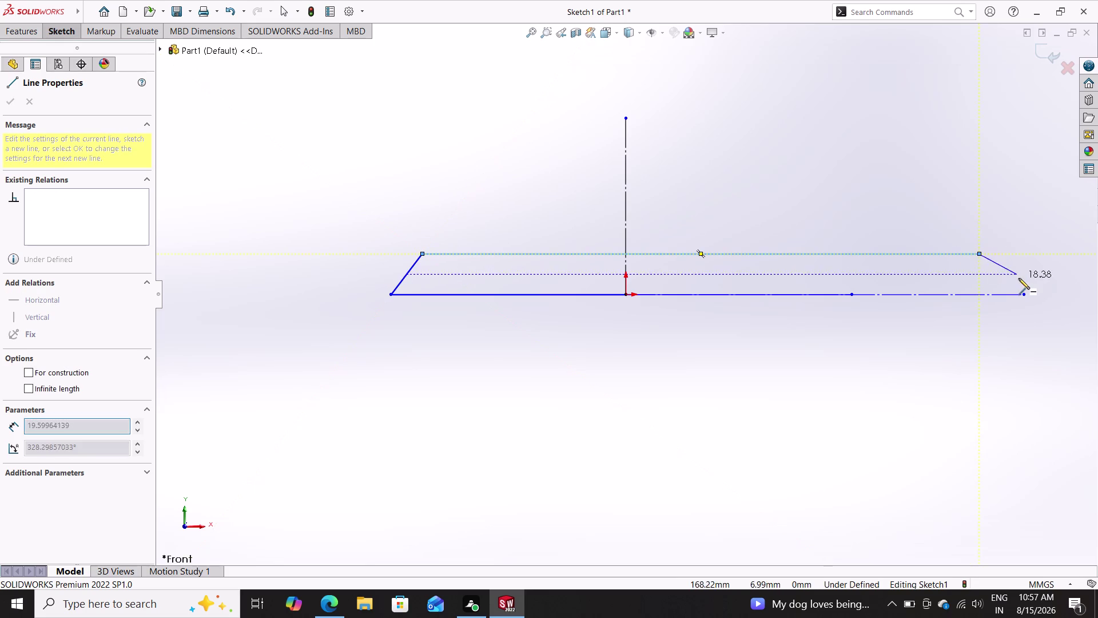
double_click(1022, 294)
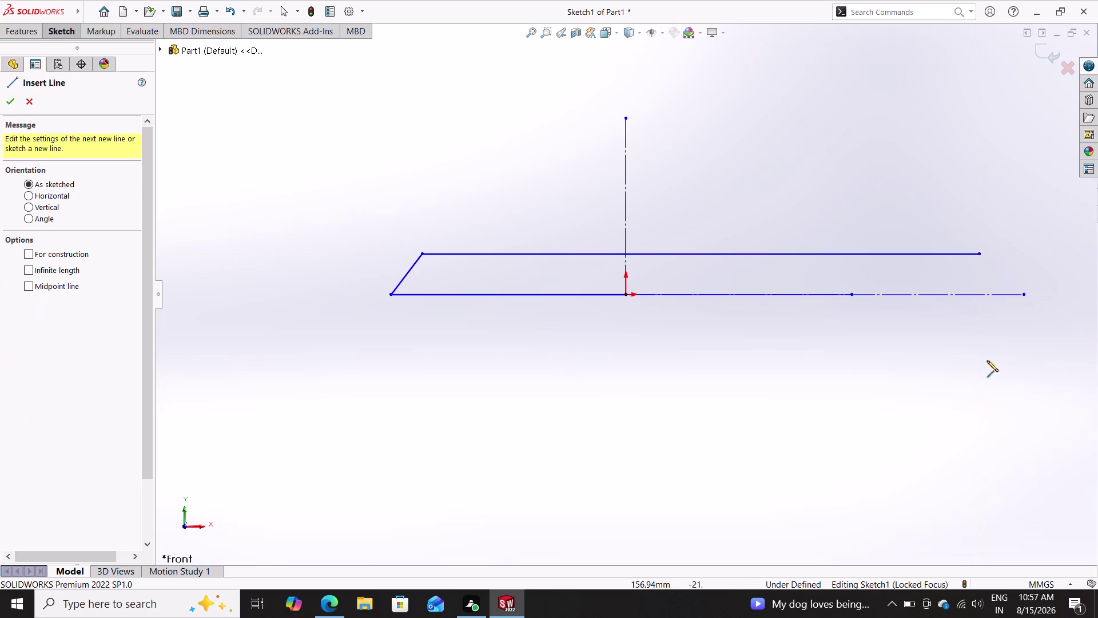
Join the centreline's right end to the top corner, then delete that slanted line.
click(1025, 295)
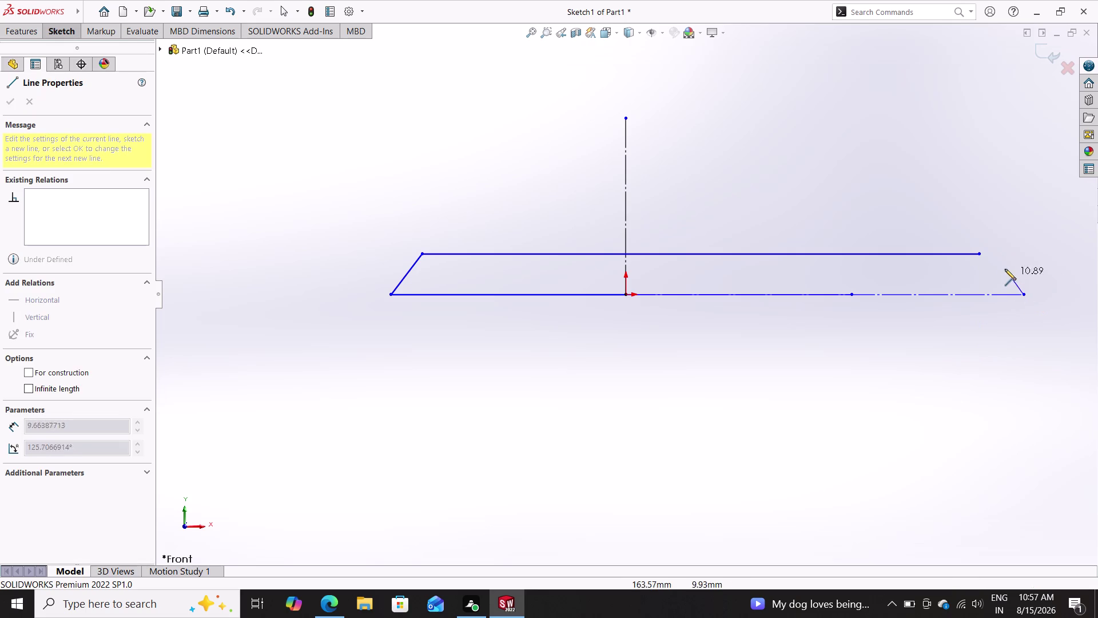
click(982, 252)
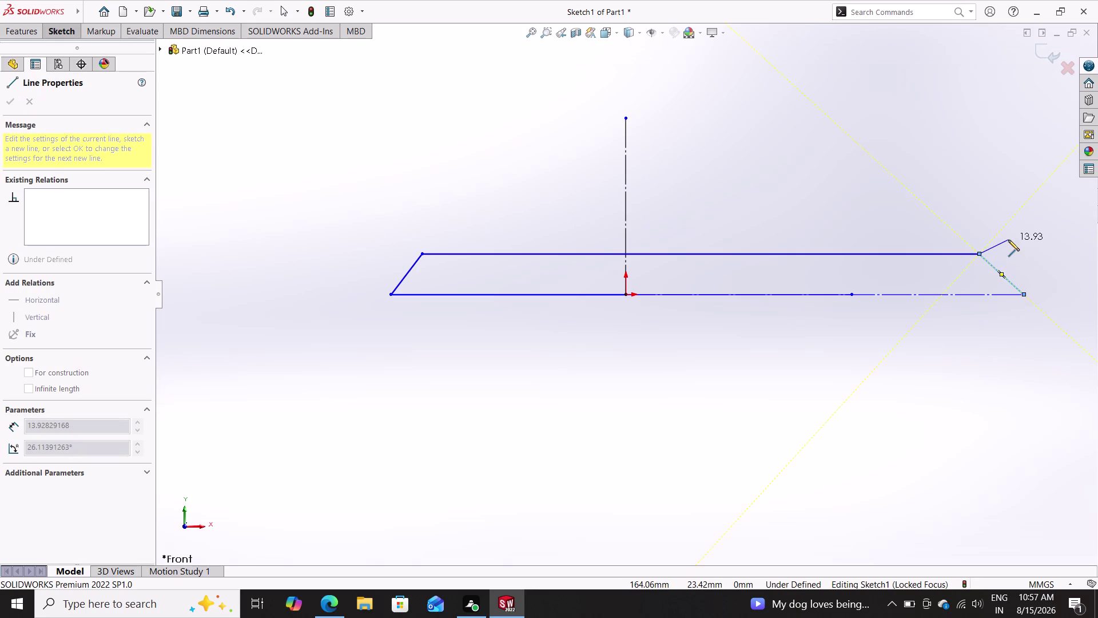
key(Escape)
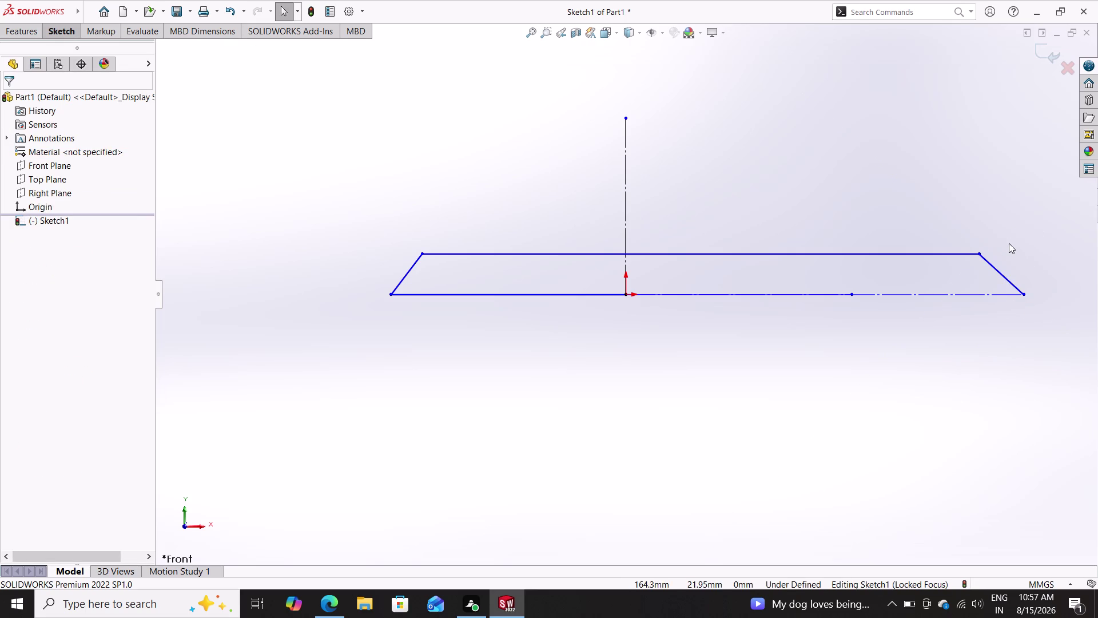
key(Escape)
click(1002, 271)
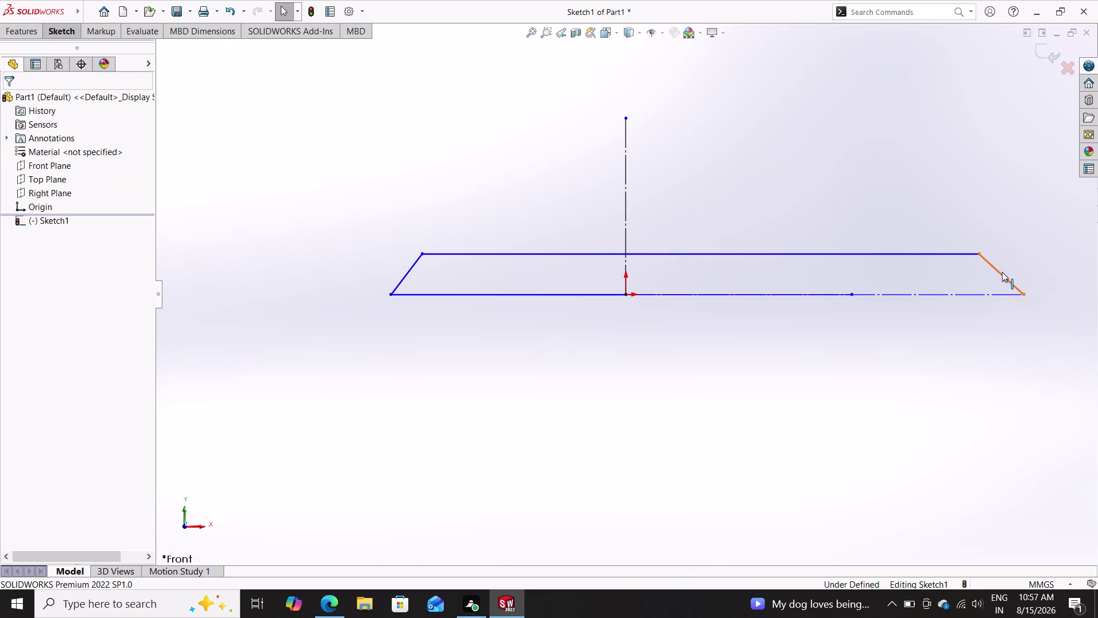
key(Delete)
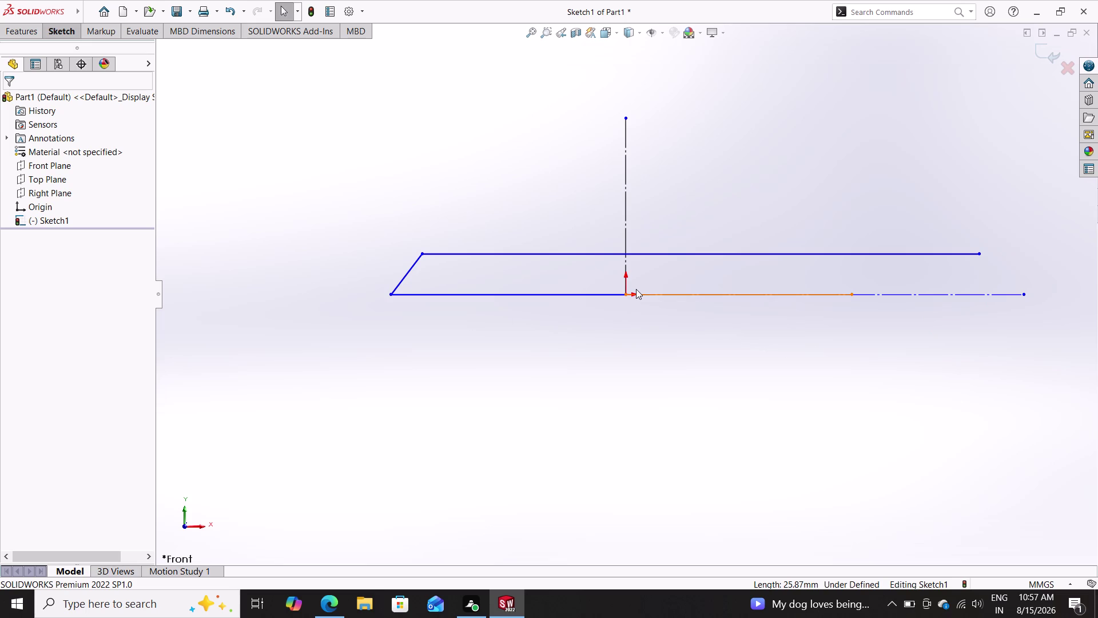
click(893, 291)
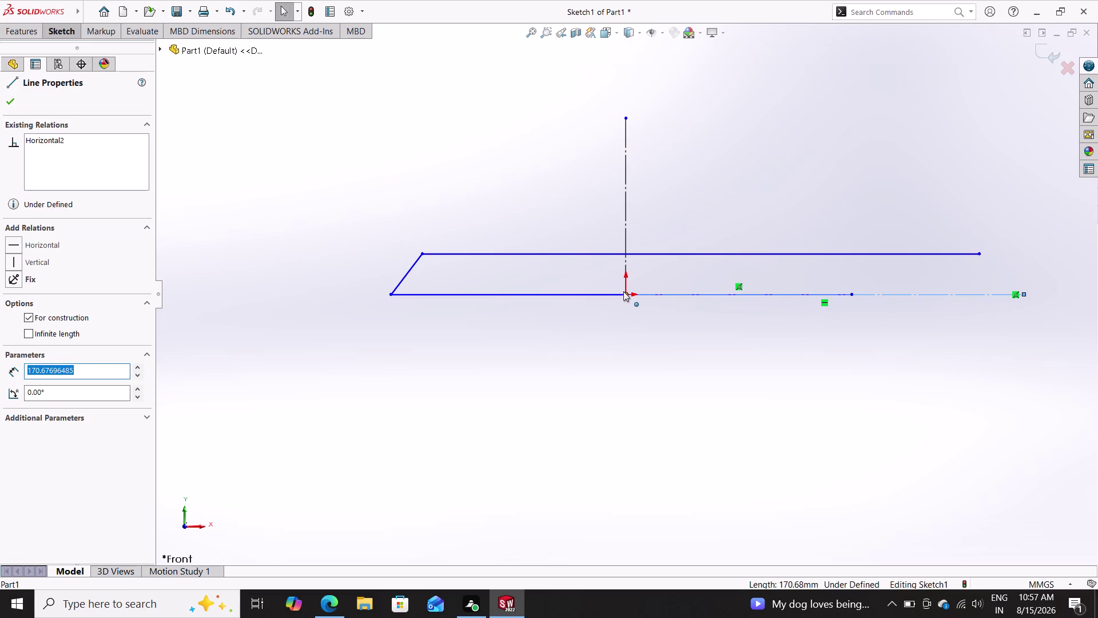
Draw a centreline from the origin about 135 mm left past the outline.
drag(625, 293, 476, 265)
click(476, 265)
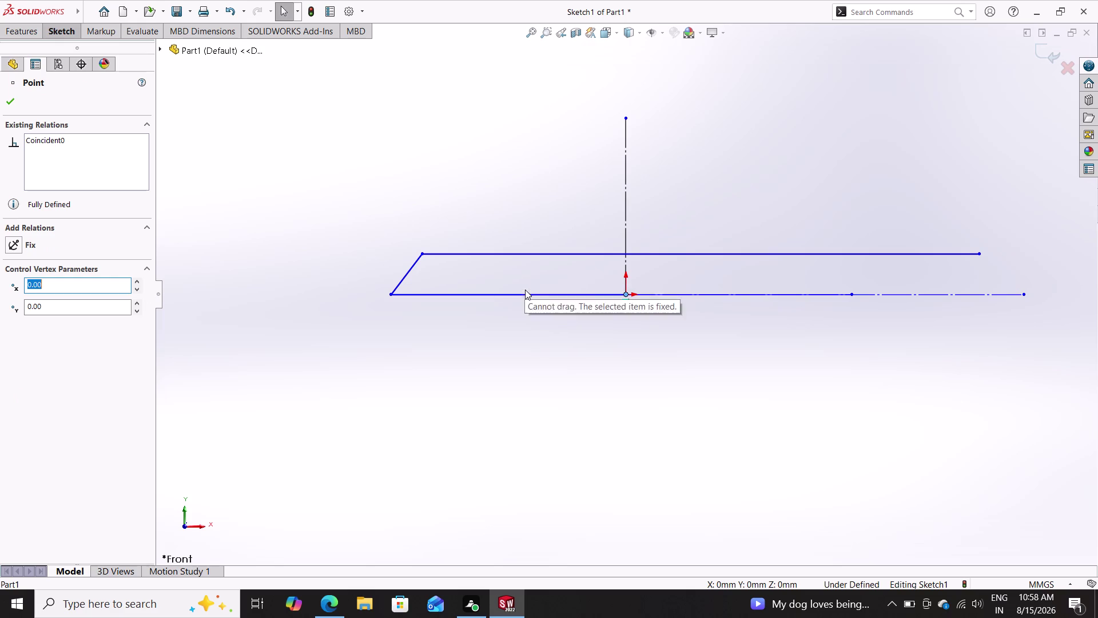
key(Escape)
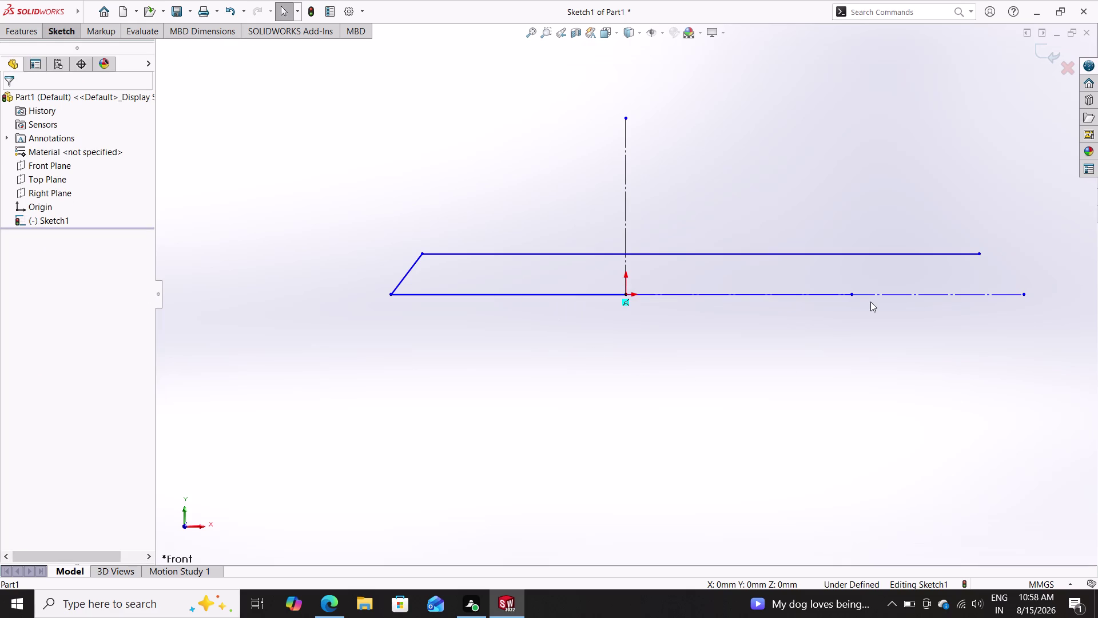
click(62, 37)
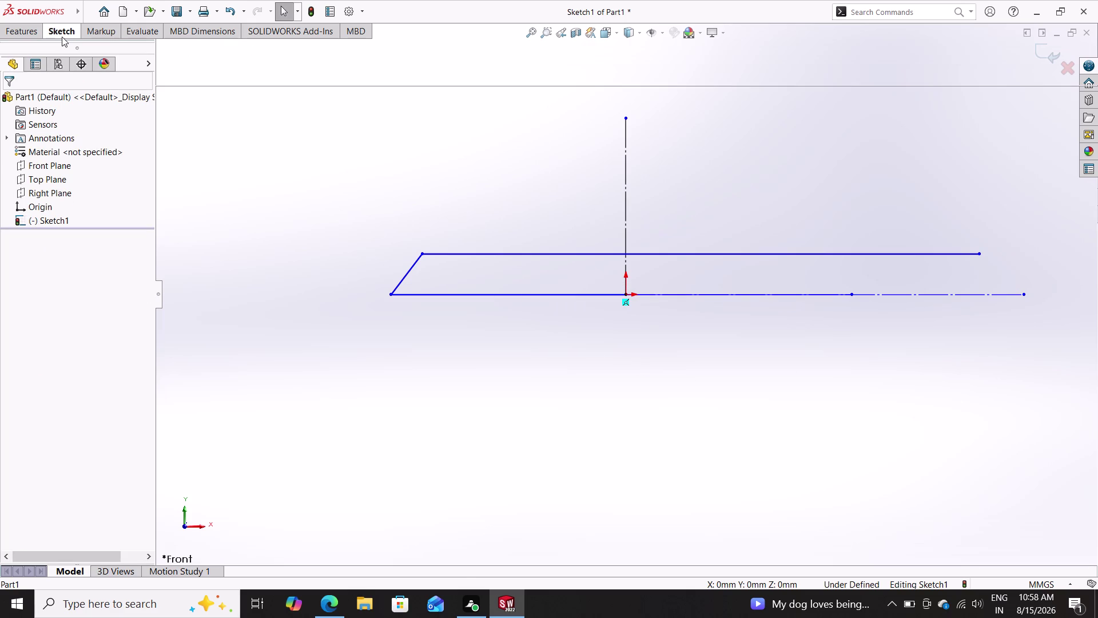
click(119, 54)
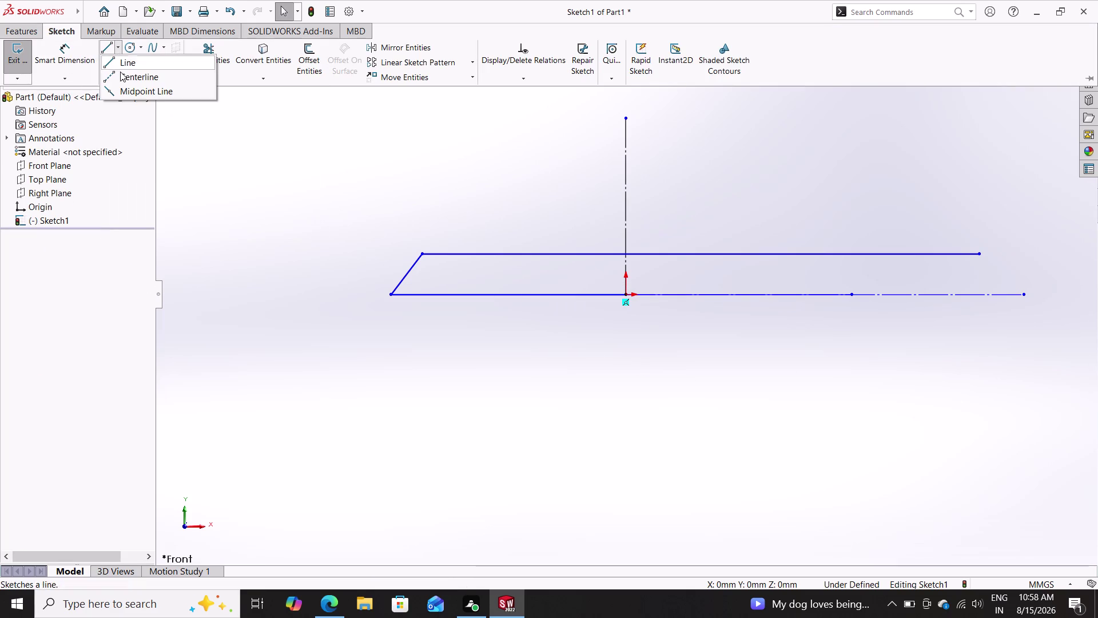
double_click(123, 80)
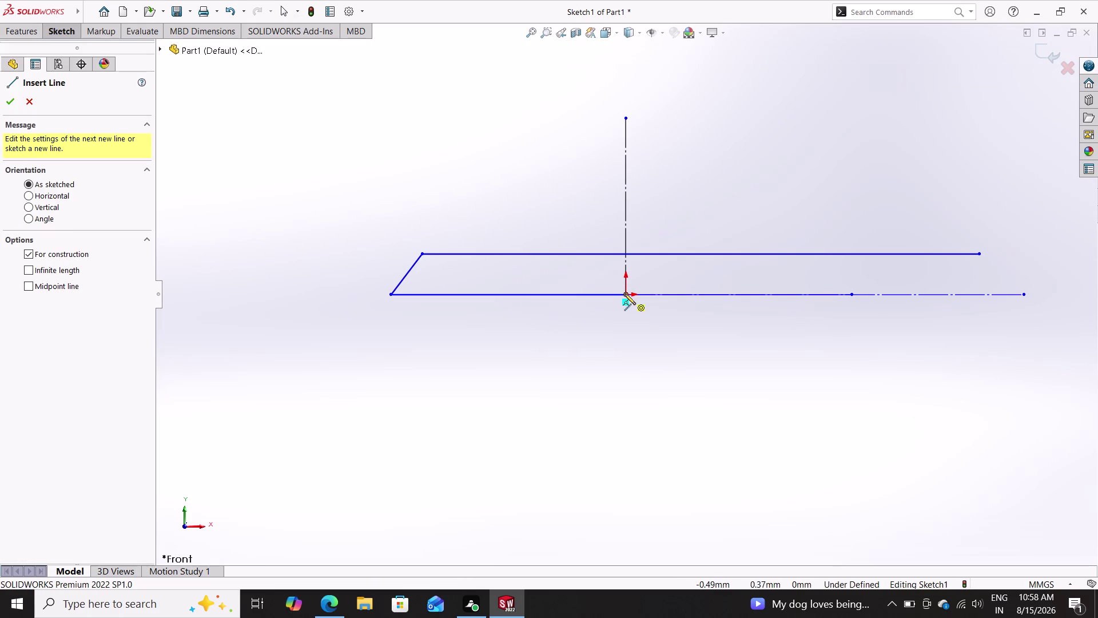
click(625, 293)
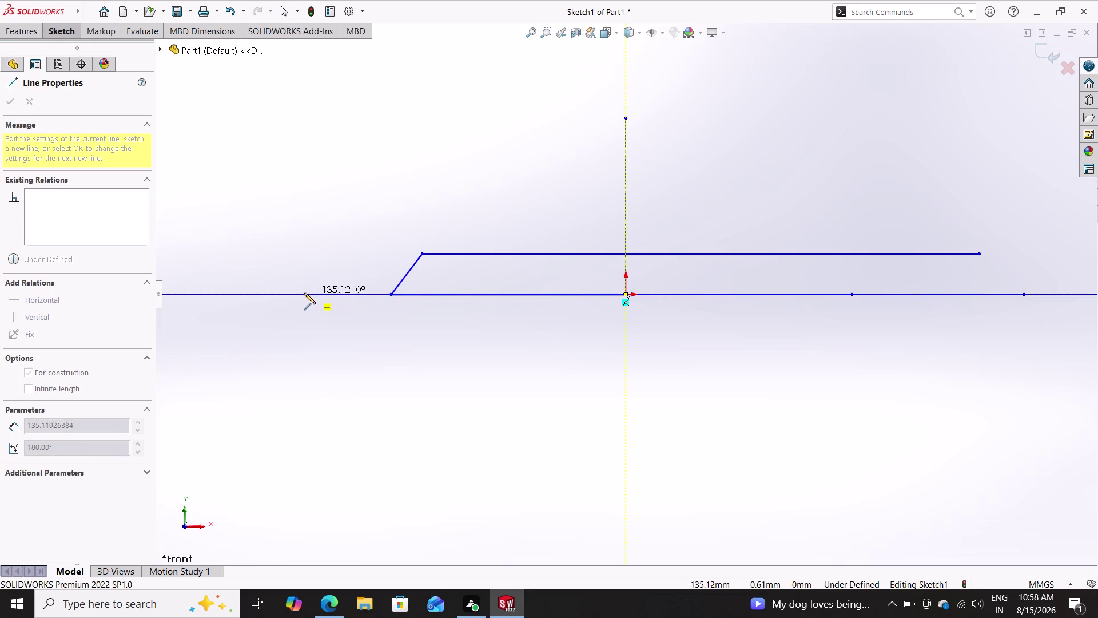
click(299, 292)
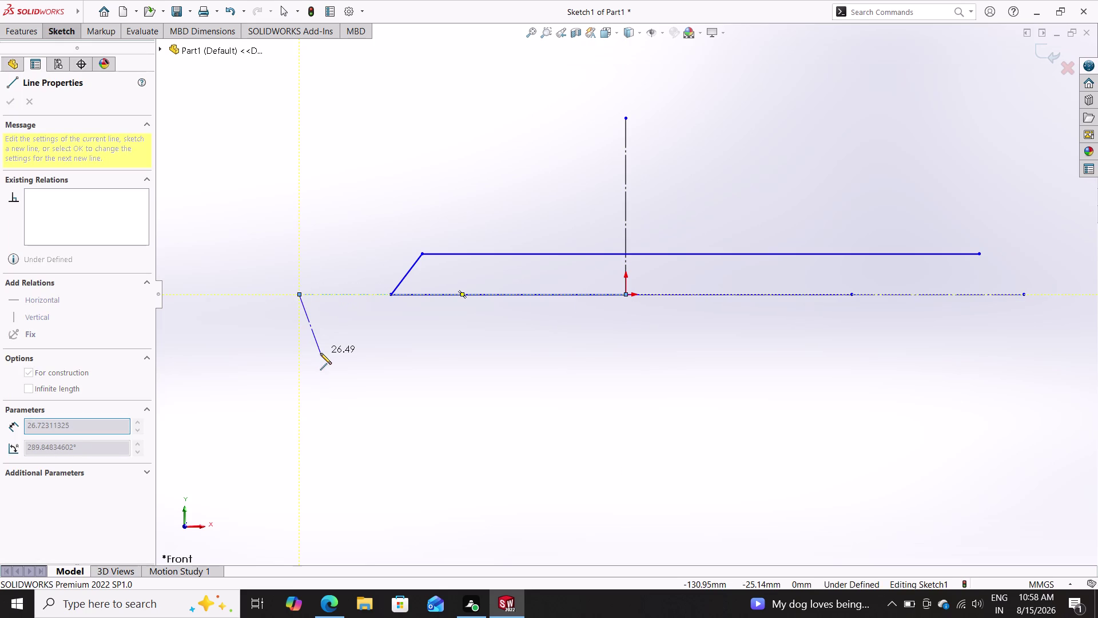
key(Escape)
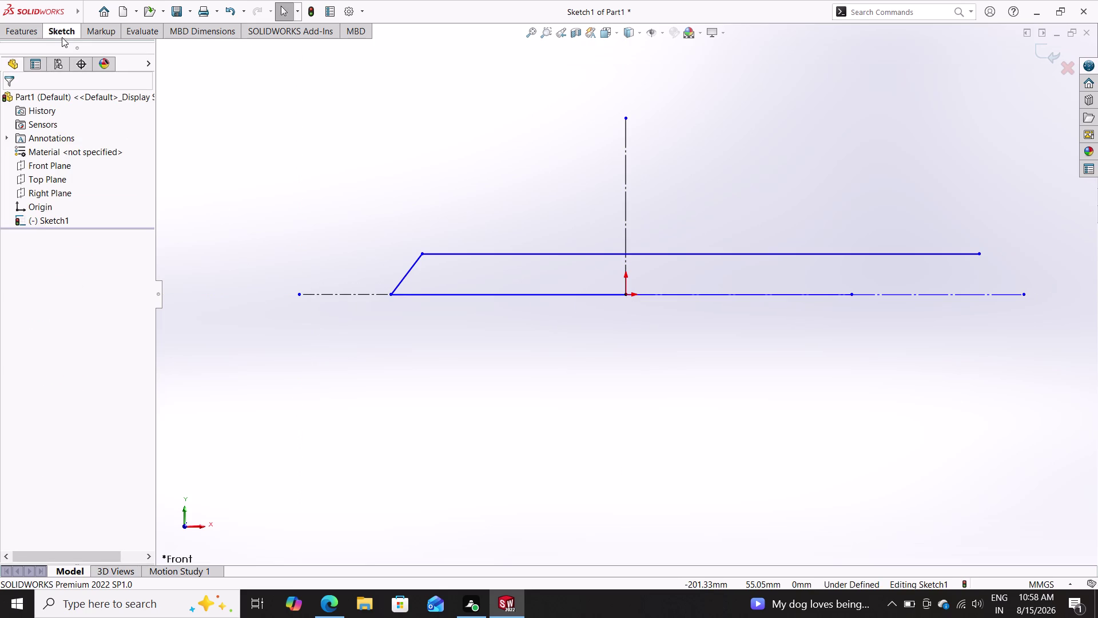
click(62, 33)
double_click(68, 56)
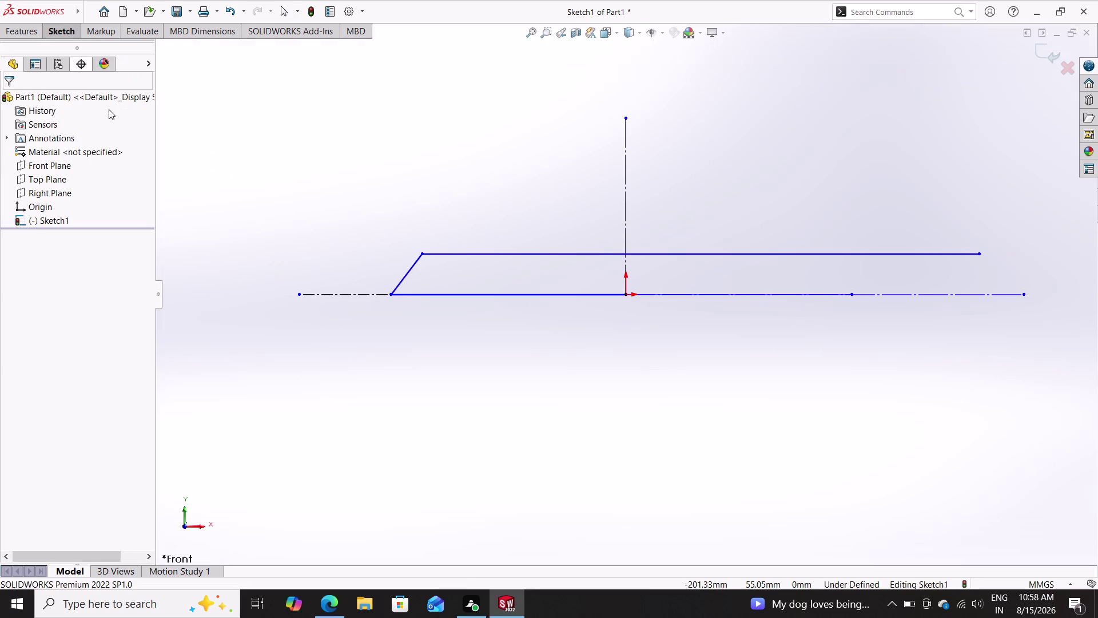
click(402, 277)
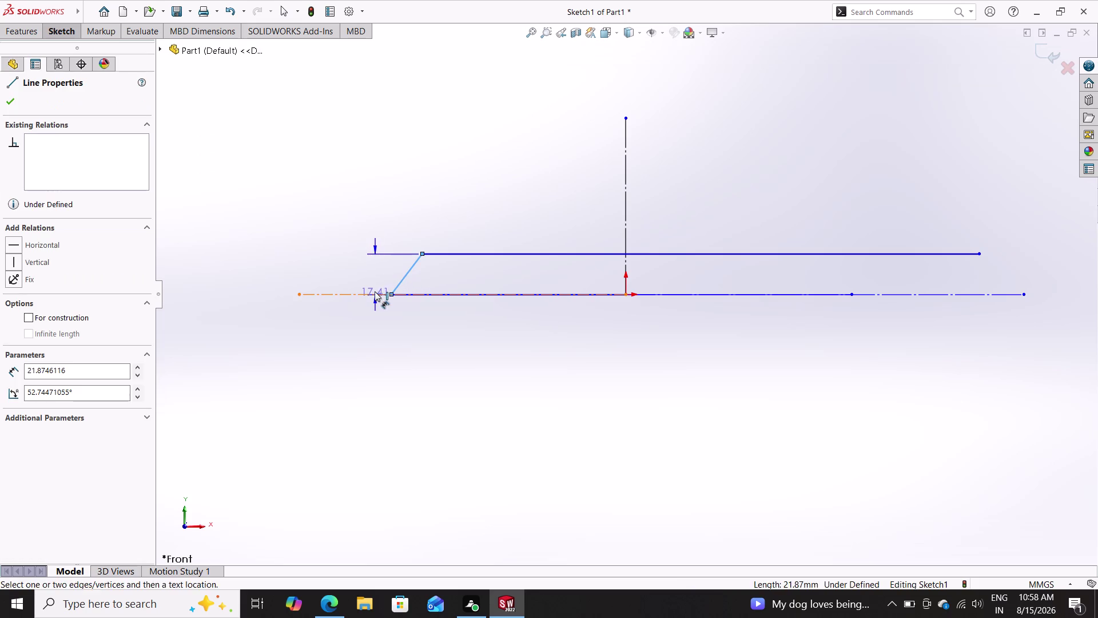
Dimension the slanted left line at 106° to the centreline.
double_click(375, 291)
click(357, 280)
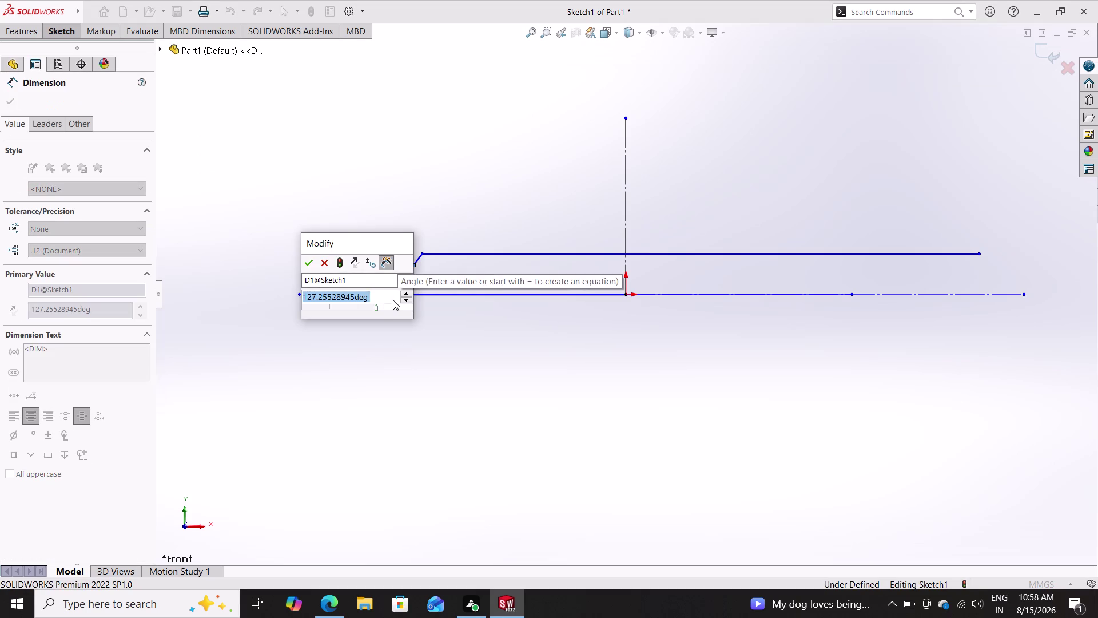
text(106)
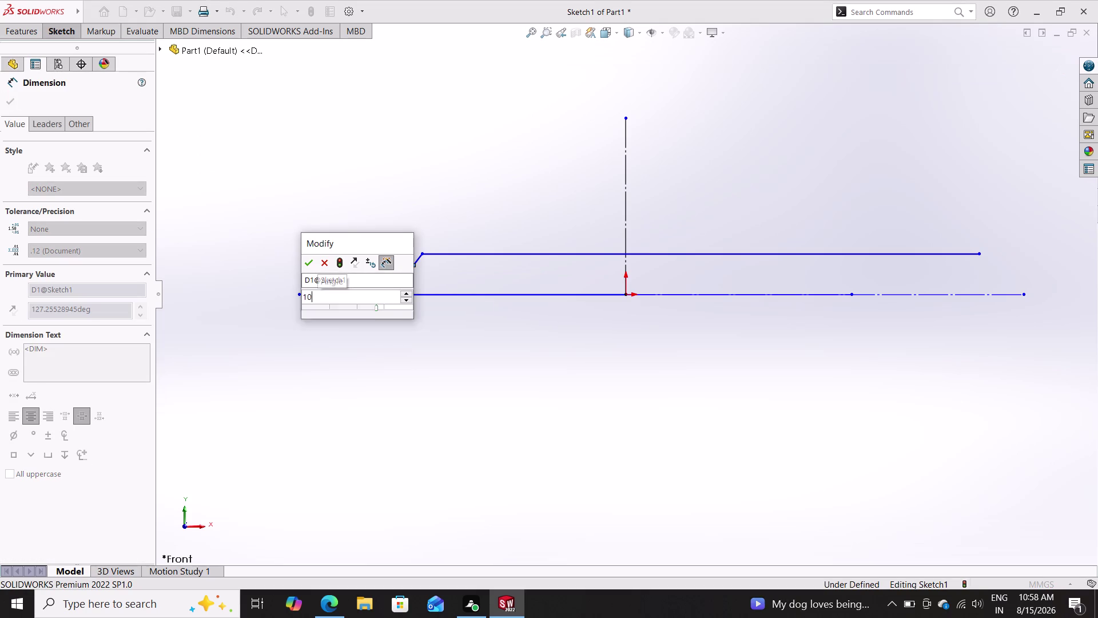
key(Return)
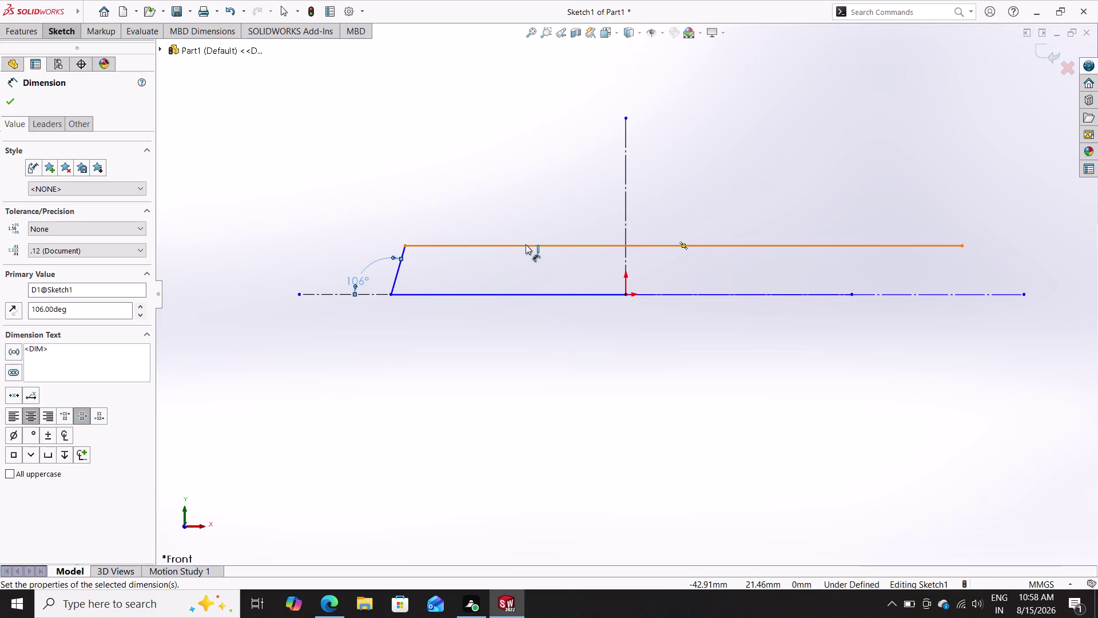
key(Escape)
key(Escape)
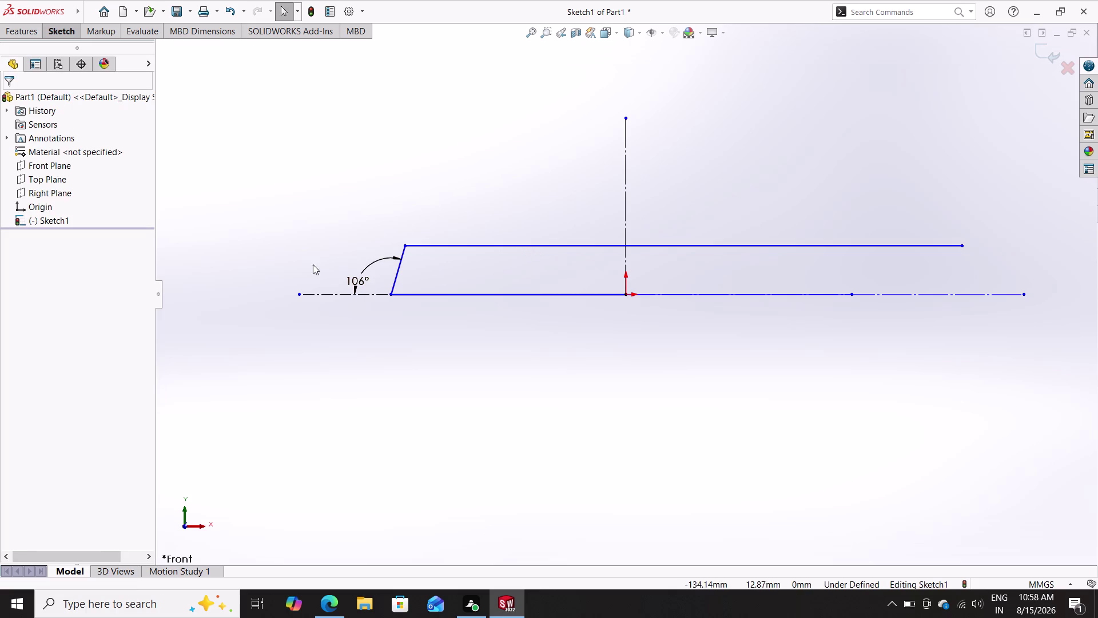
double_click(397, 268)
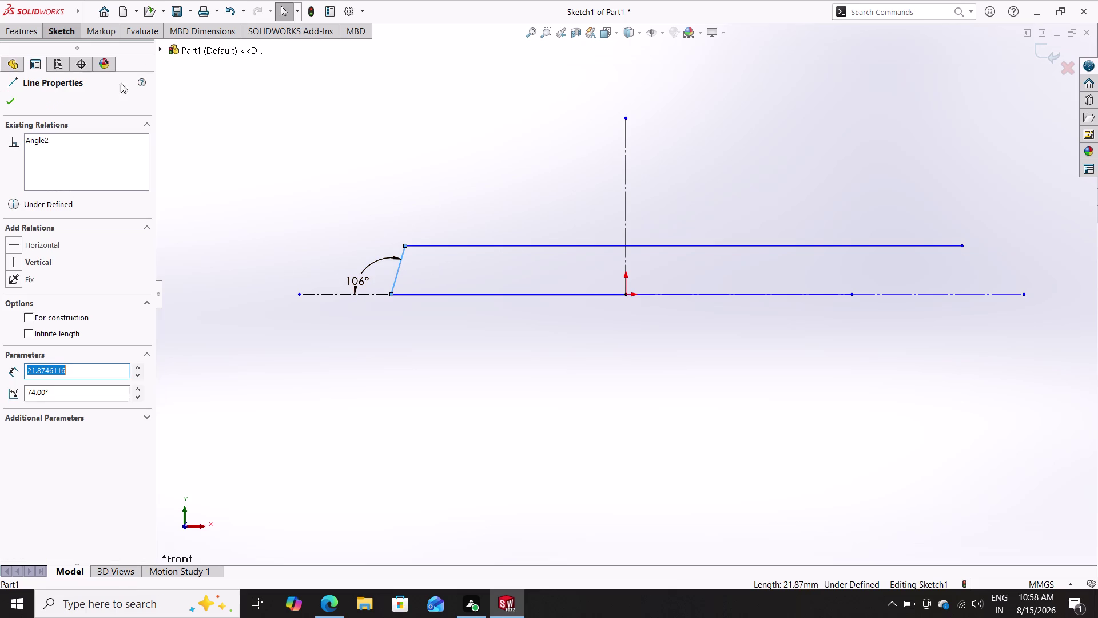
click(72, 27)
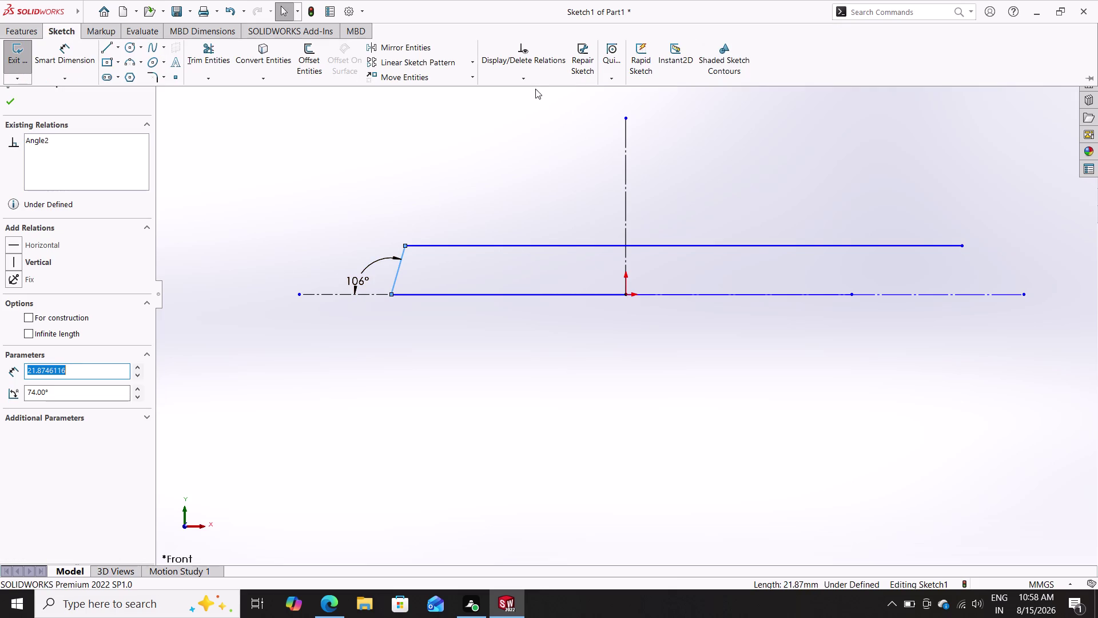
click(419, 48)
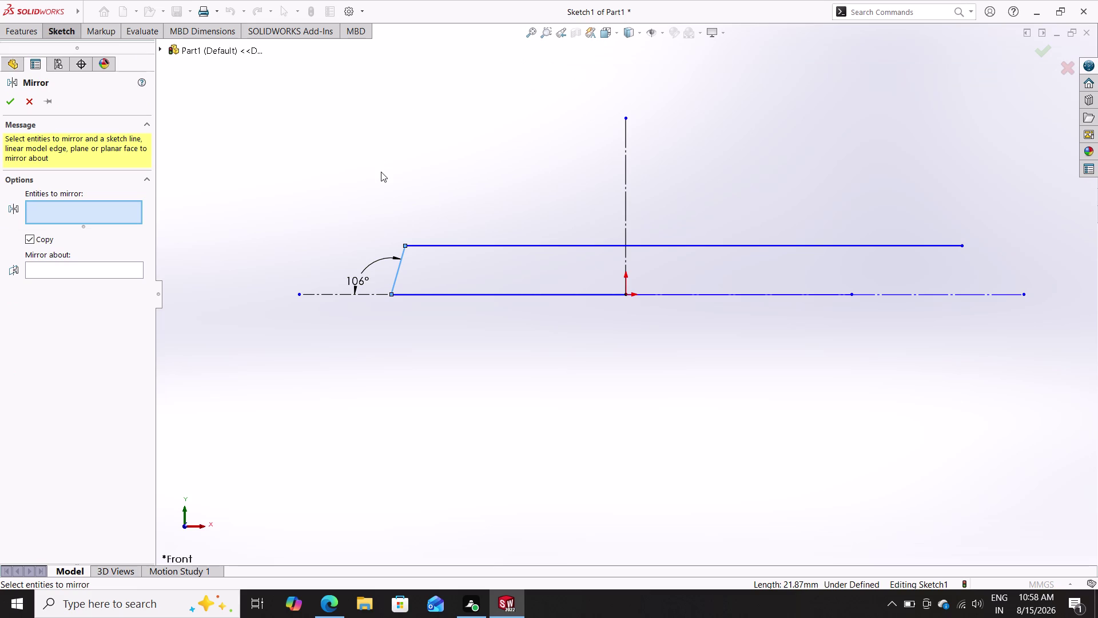
Mirror the slanted left line about the vertical centreline to form the right side.
click(397, 265)
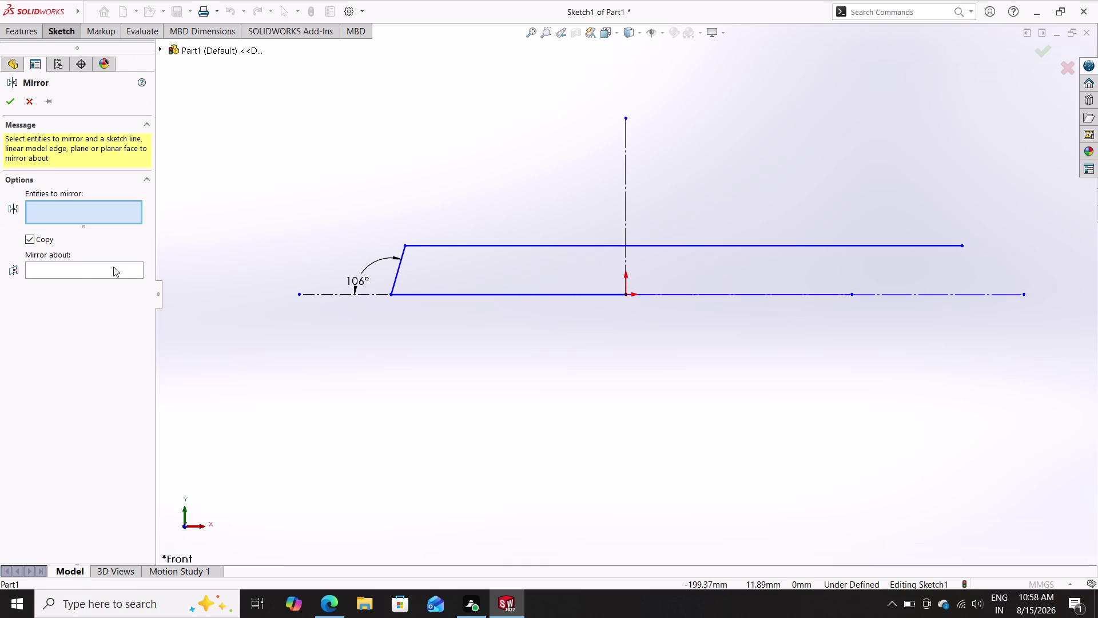
double_click(396, 269)
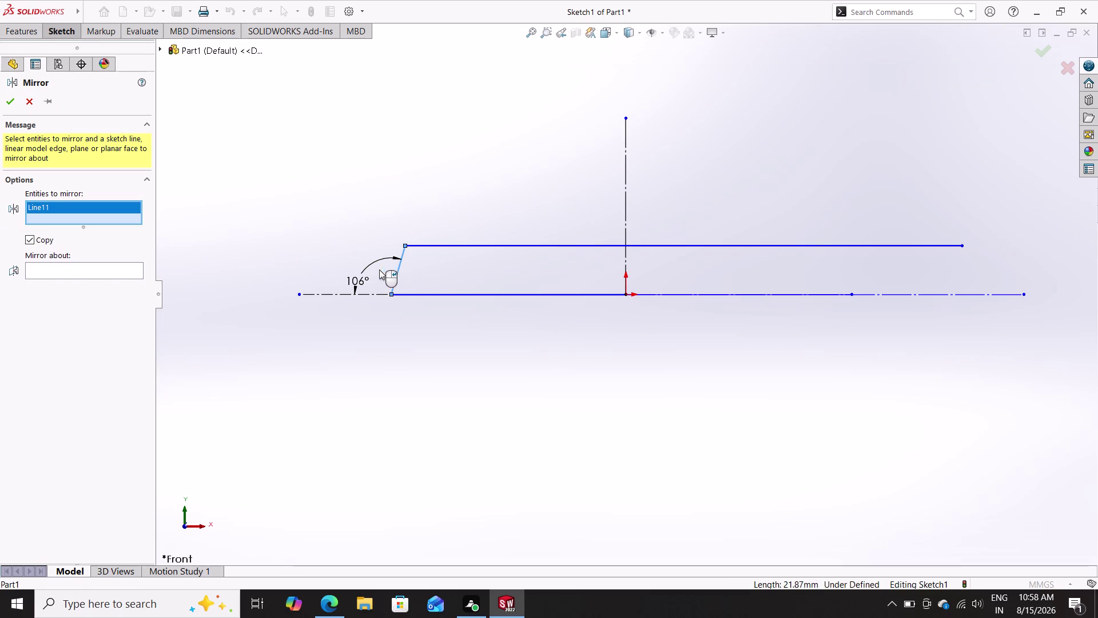
click(49, 267)
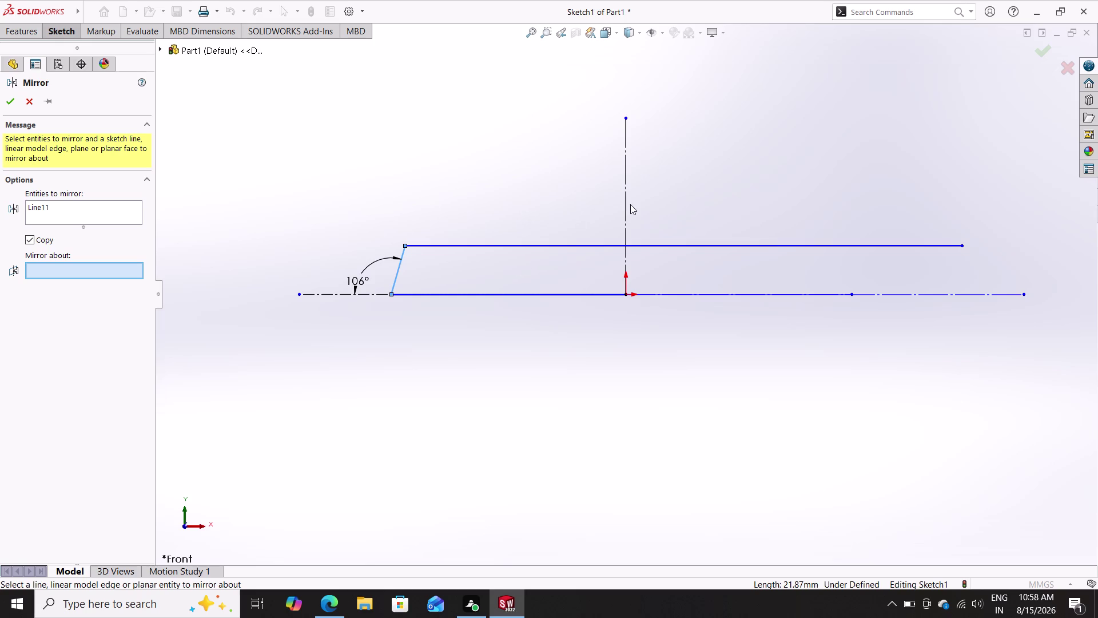
double_click(626, 204)
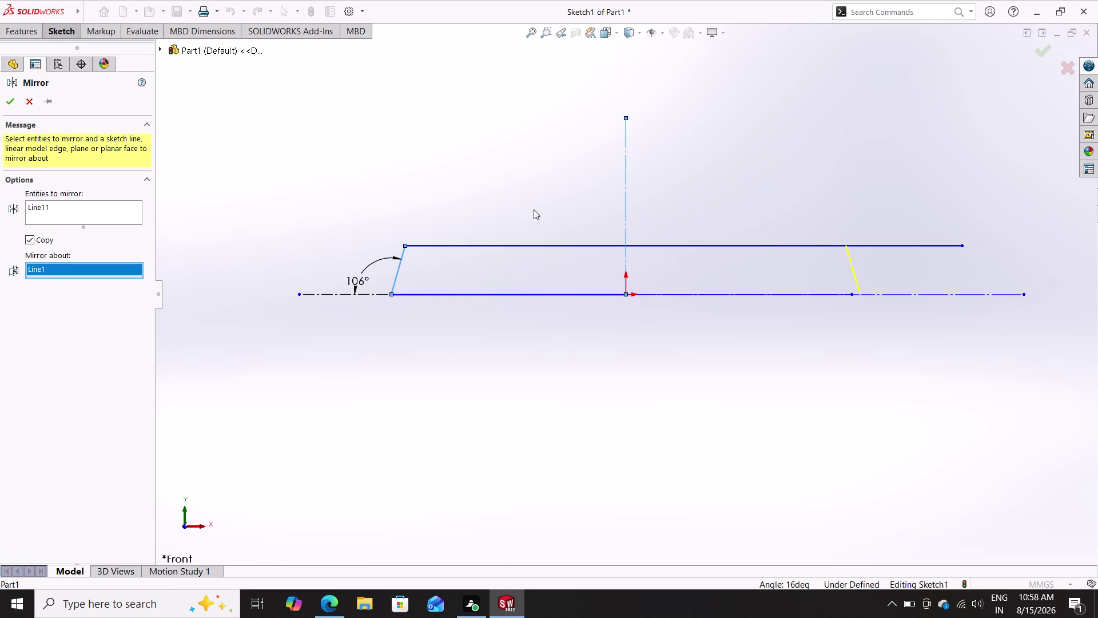
click(8, 103)
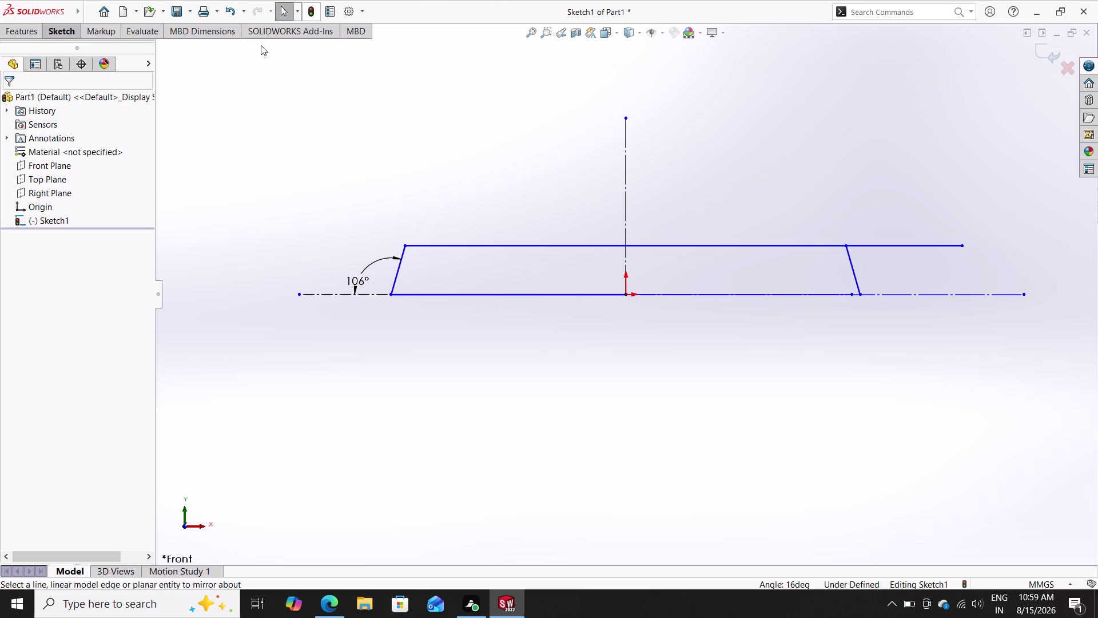
double_click(69, 36)
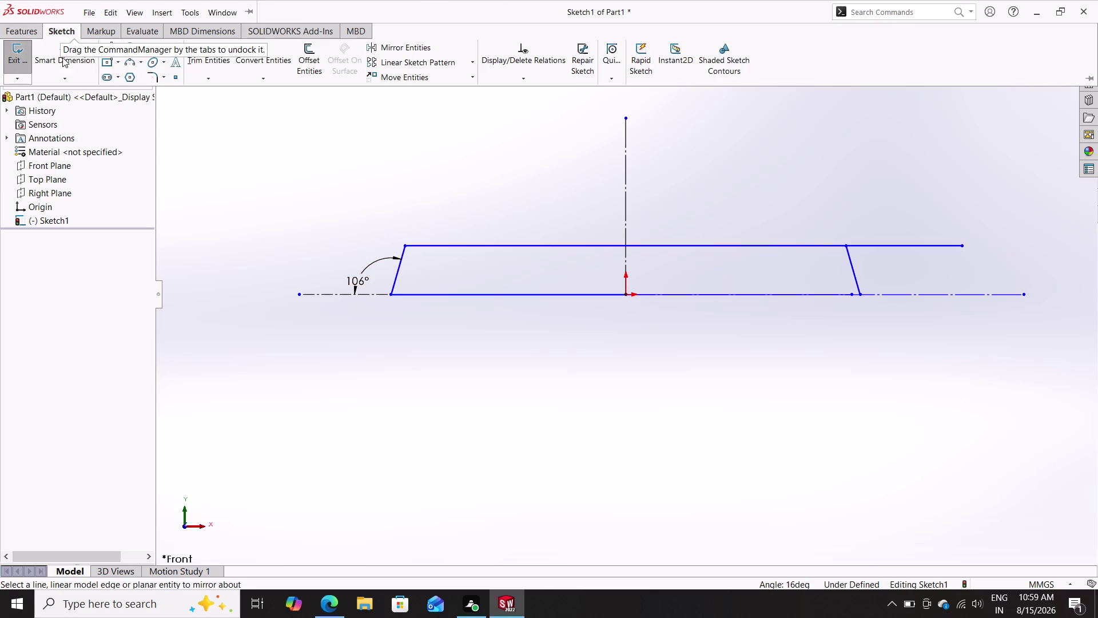
click(61, 63)
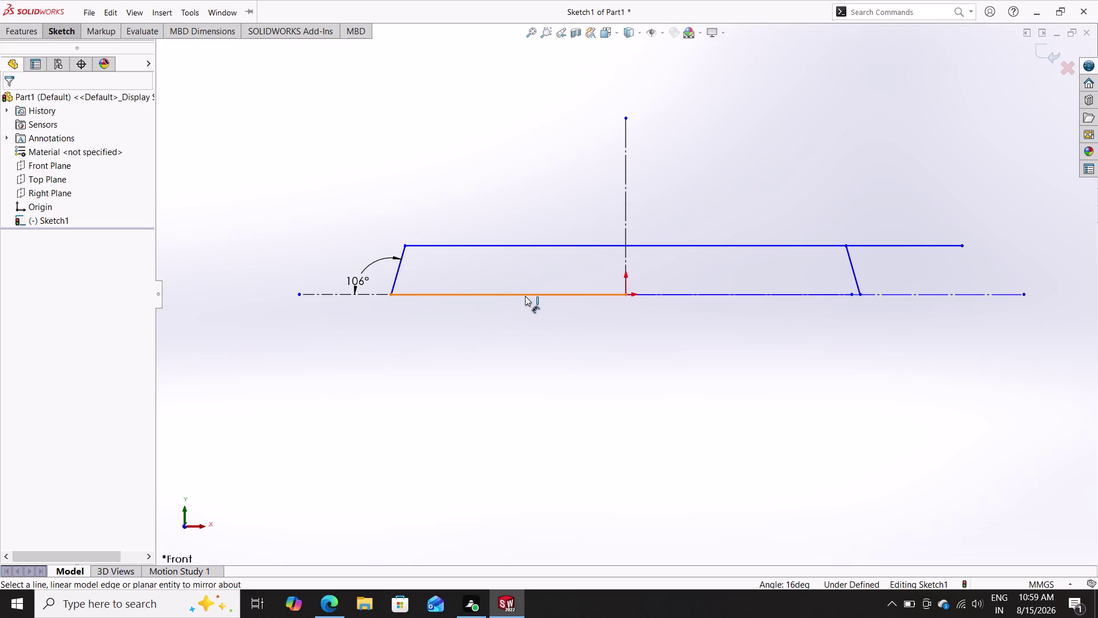
click(525, 296)
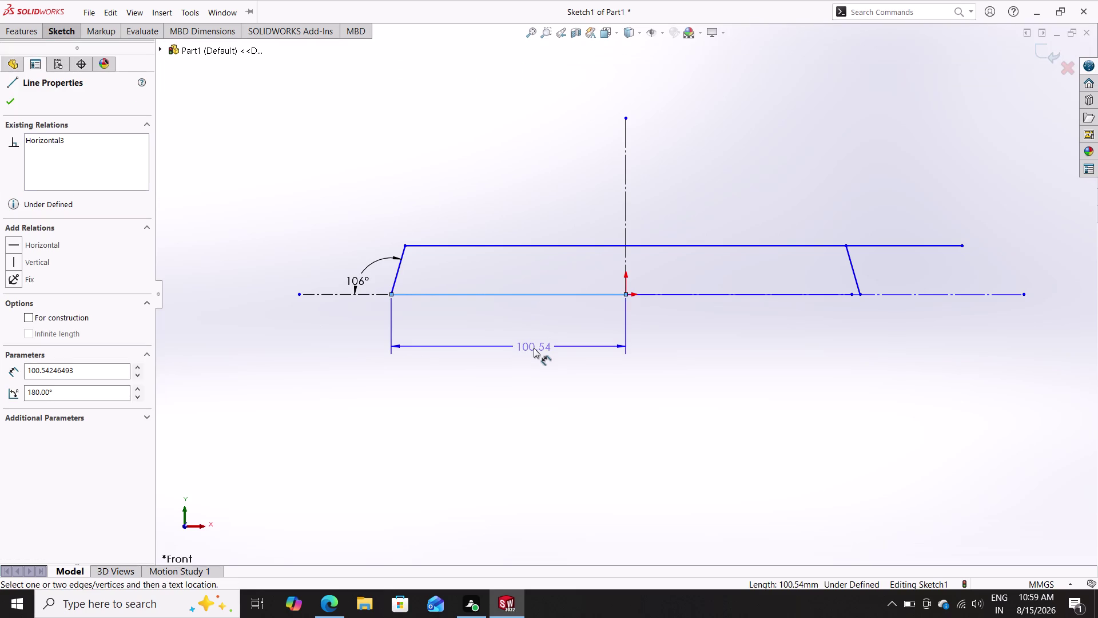
key(Escape)
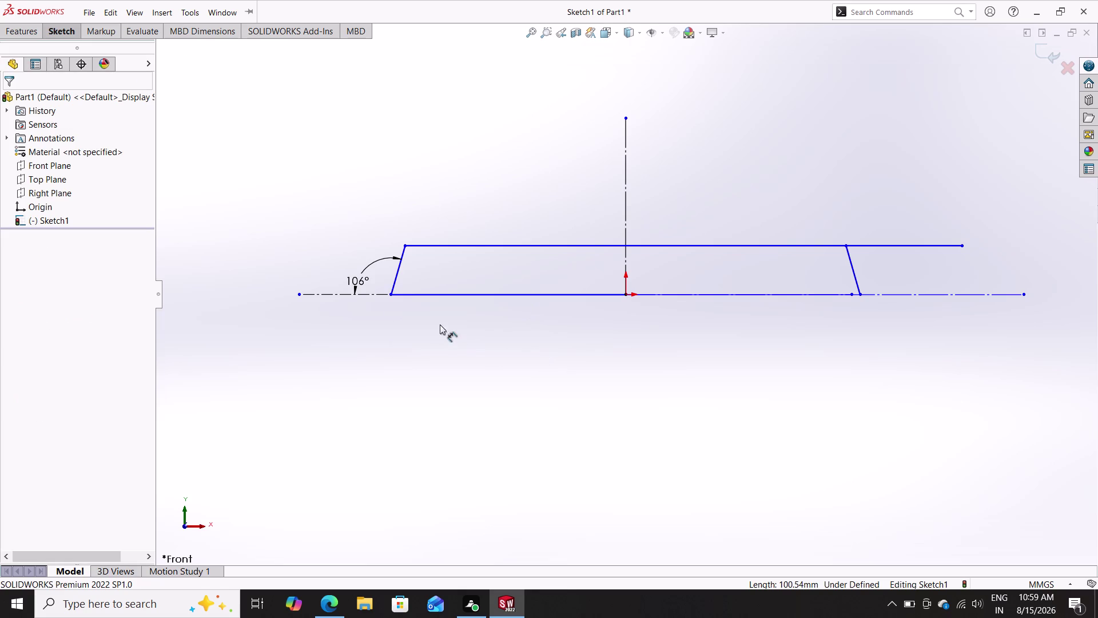
click(392, 290)
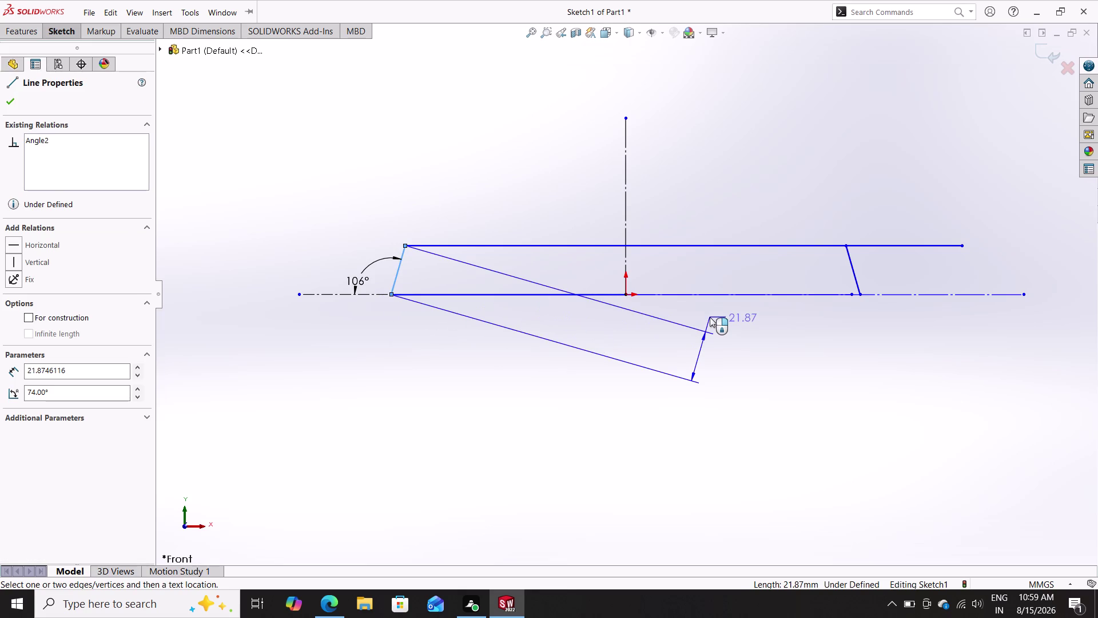
key(Escape)
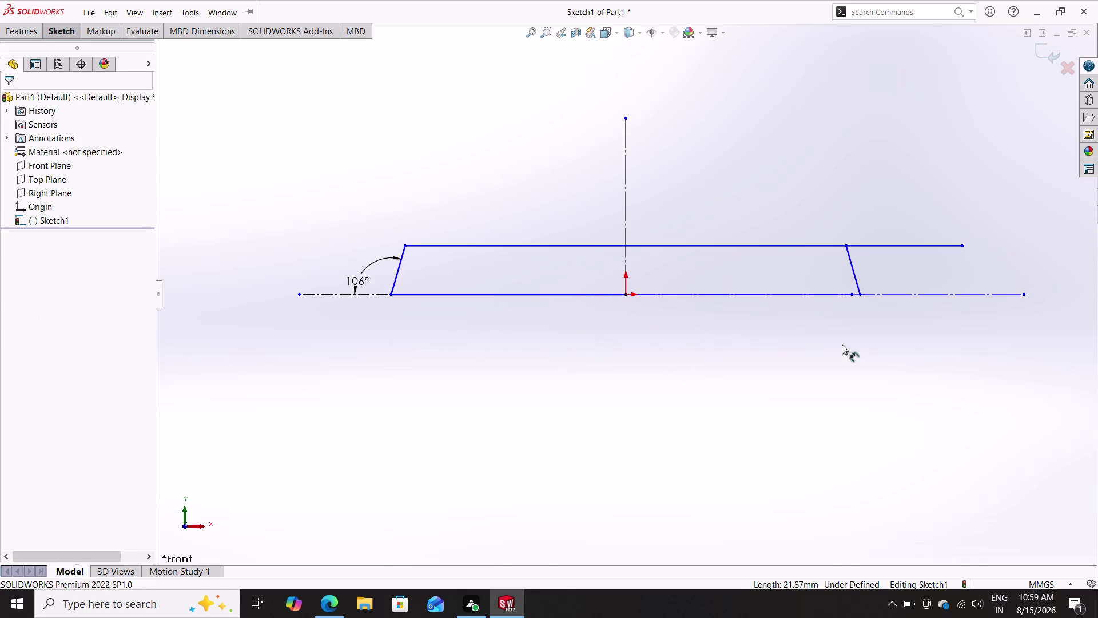
click(859, 297)
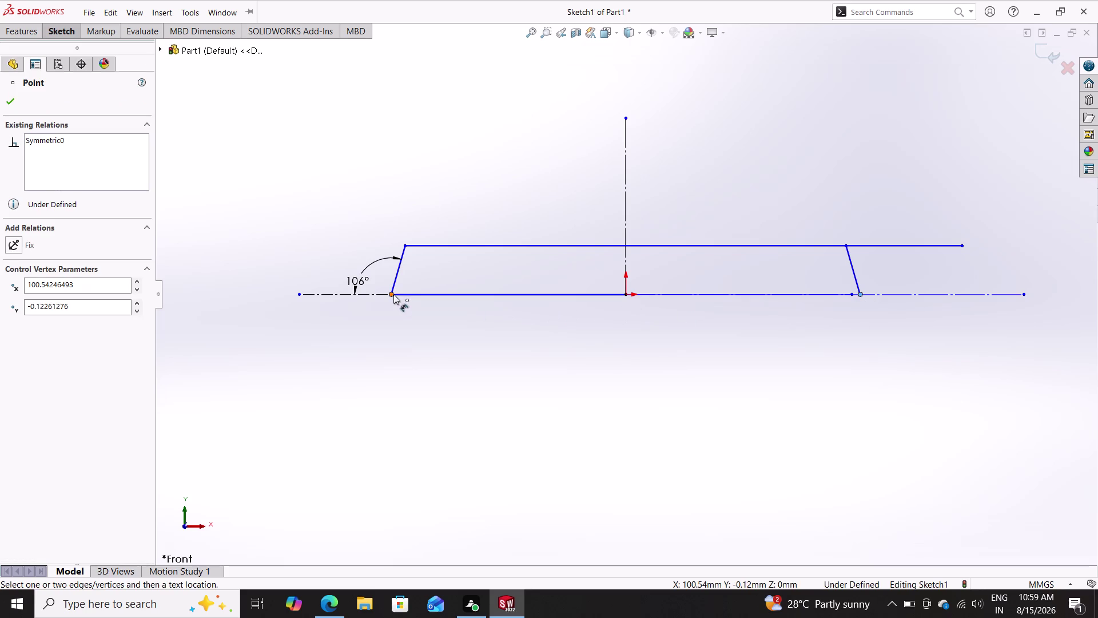
click(390, 293)
Dimension the span between the two bottom endpoints to 208 mm.
double_click(580, 389)
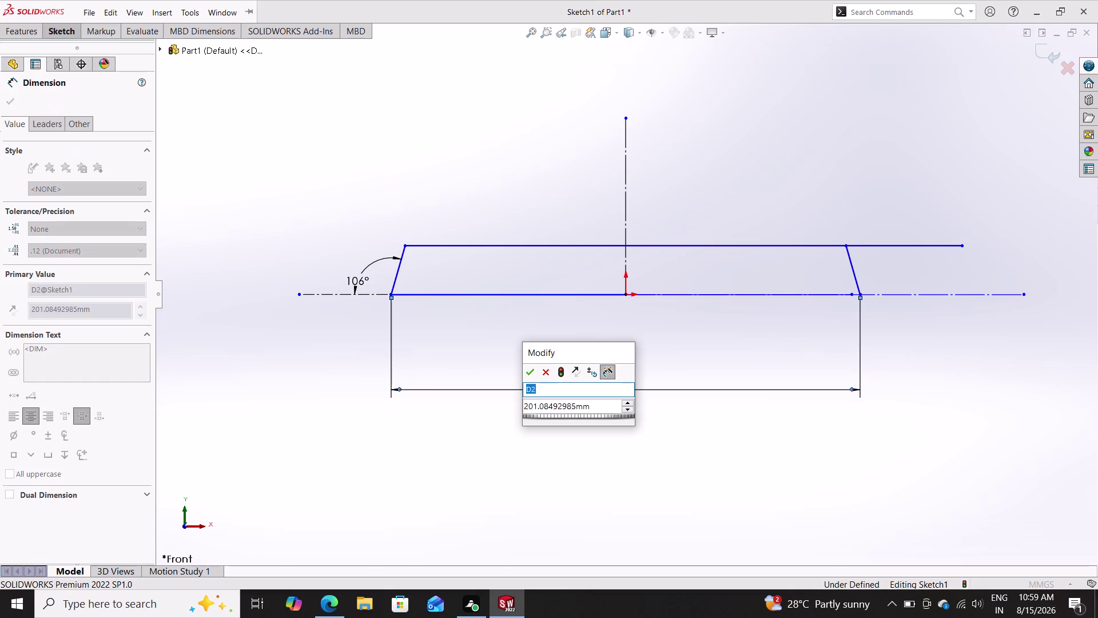
double_click(592, 408)
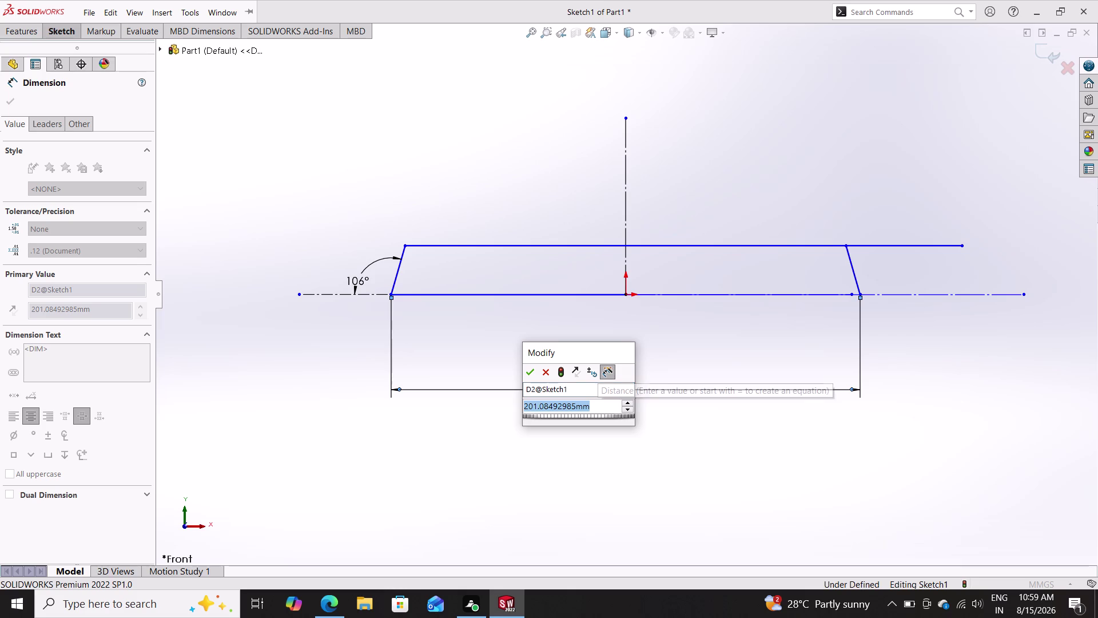
text(208)
key(Return)
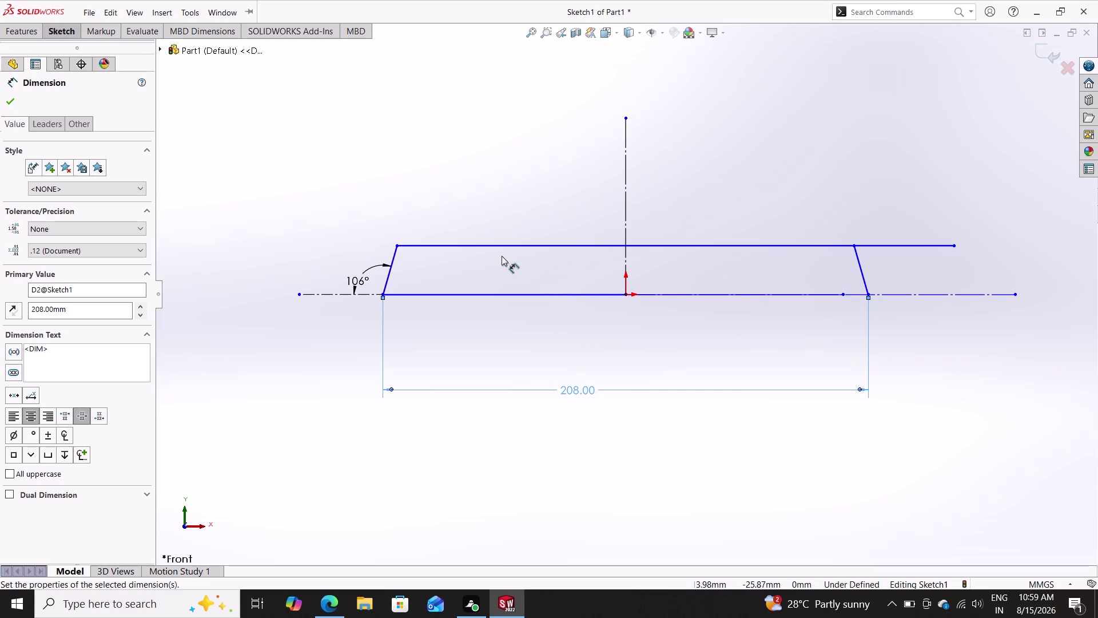
Dimension the left endpoint to the vertical centreline at 104 mm, then exit dimensioning.
click(517, 294)
double_click(519, 346)
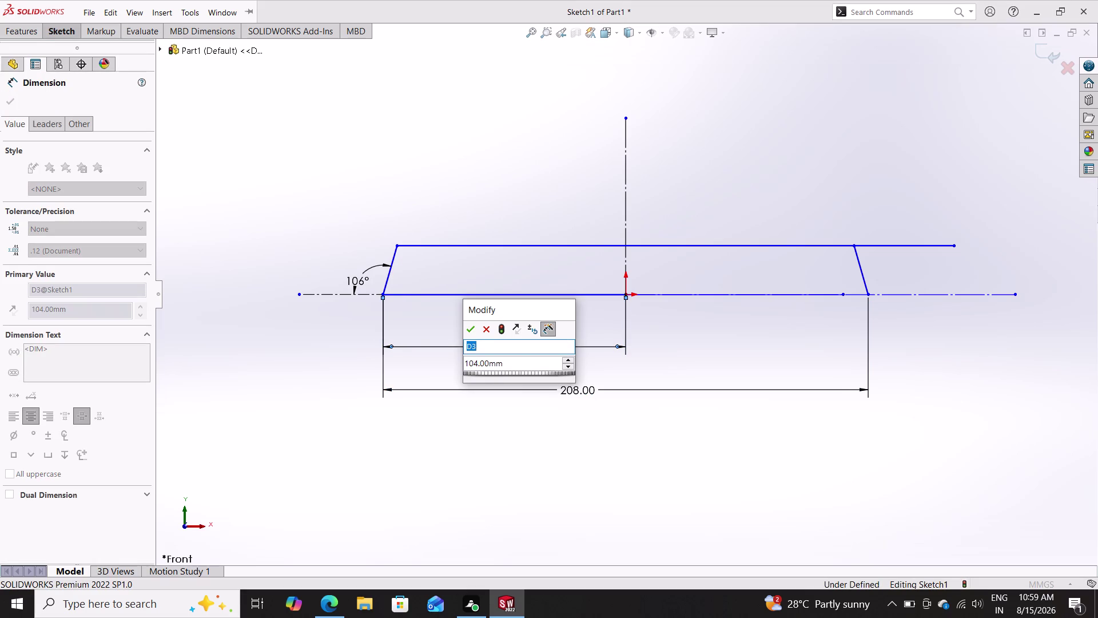
key(Escape)
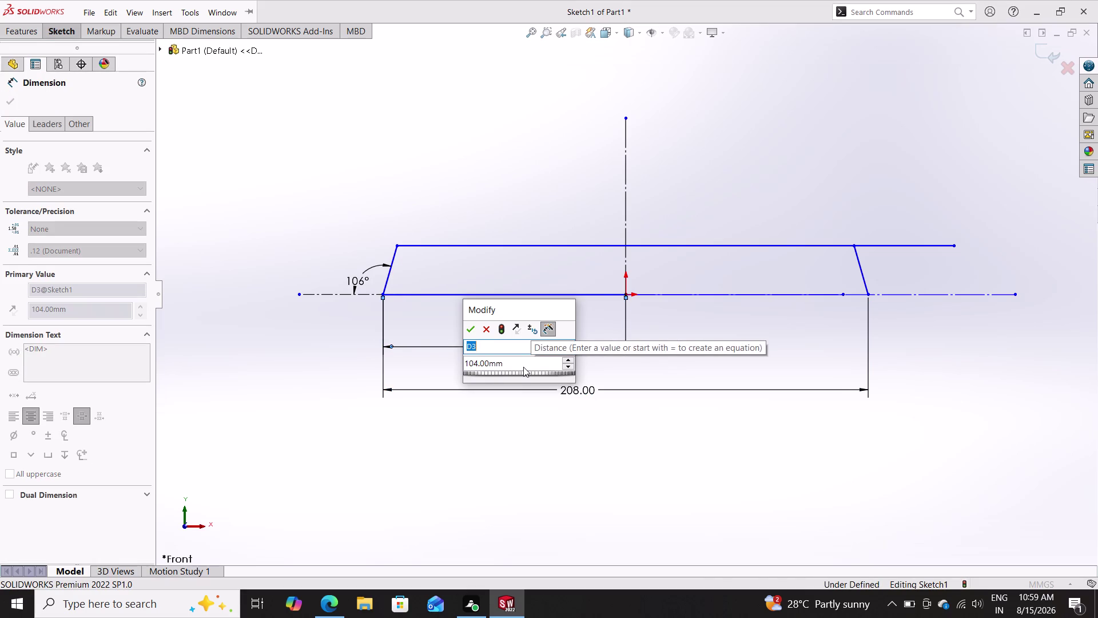
key(Escape)
key(Escape)
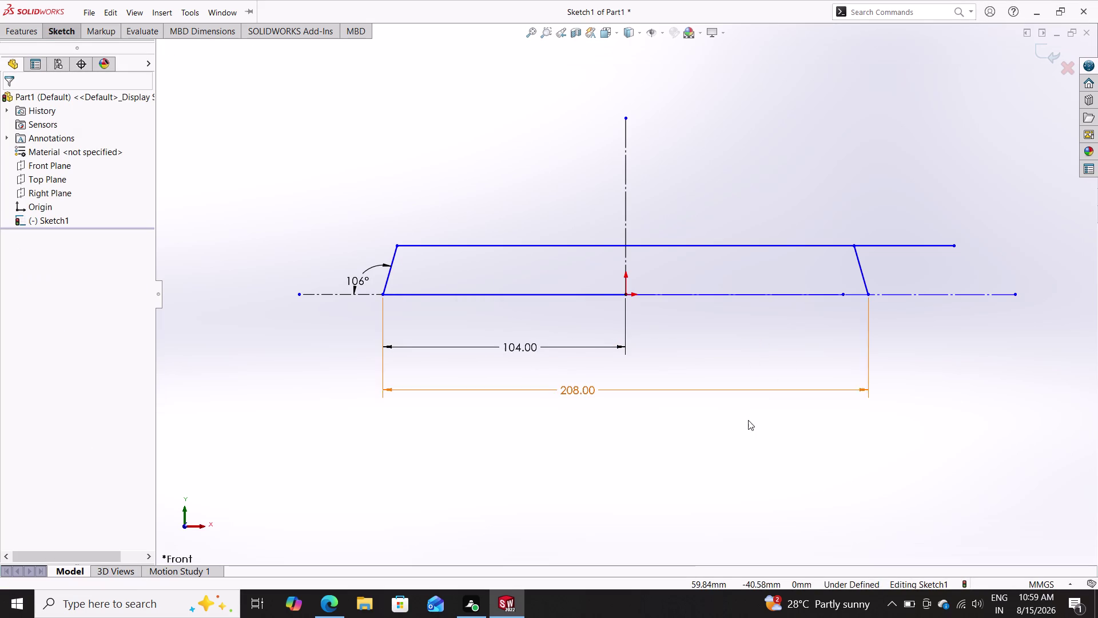
key(Escape)
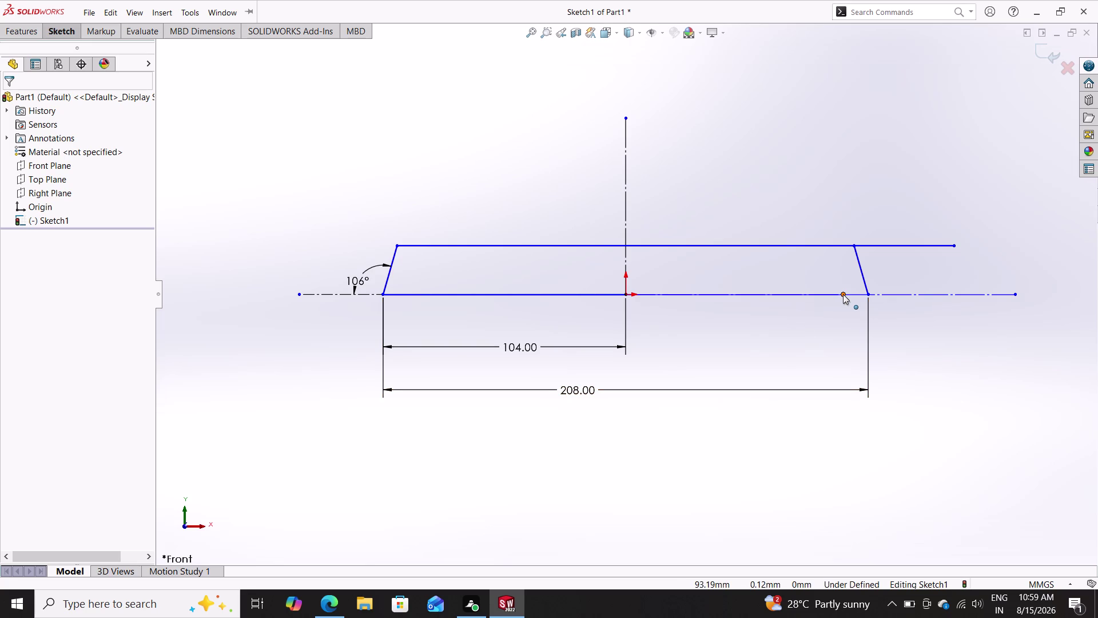
Drag the sketch point rightward along the horizontal centreline.
drag(843, 294, 912, 291)
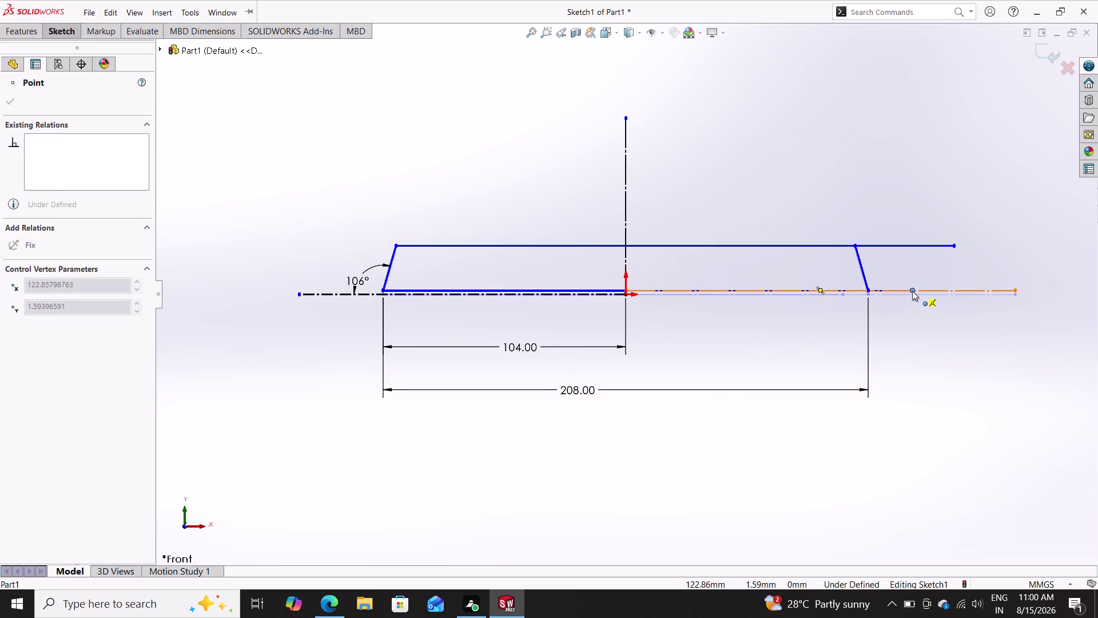
drag(912, 291, 937, 295)
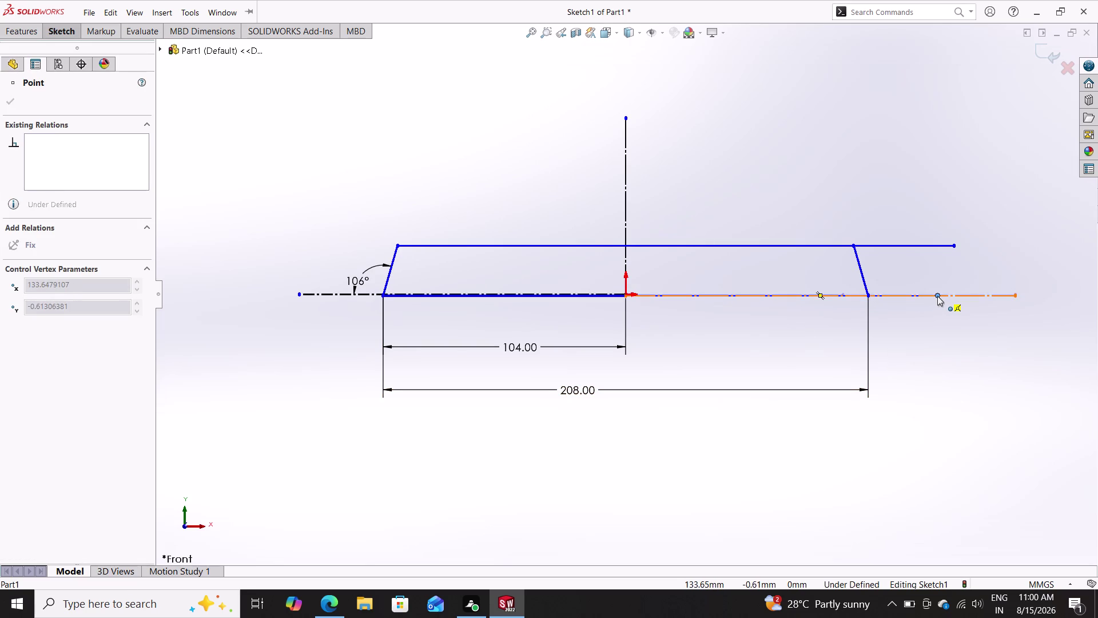
drag(937, 296, 941, 295)
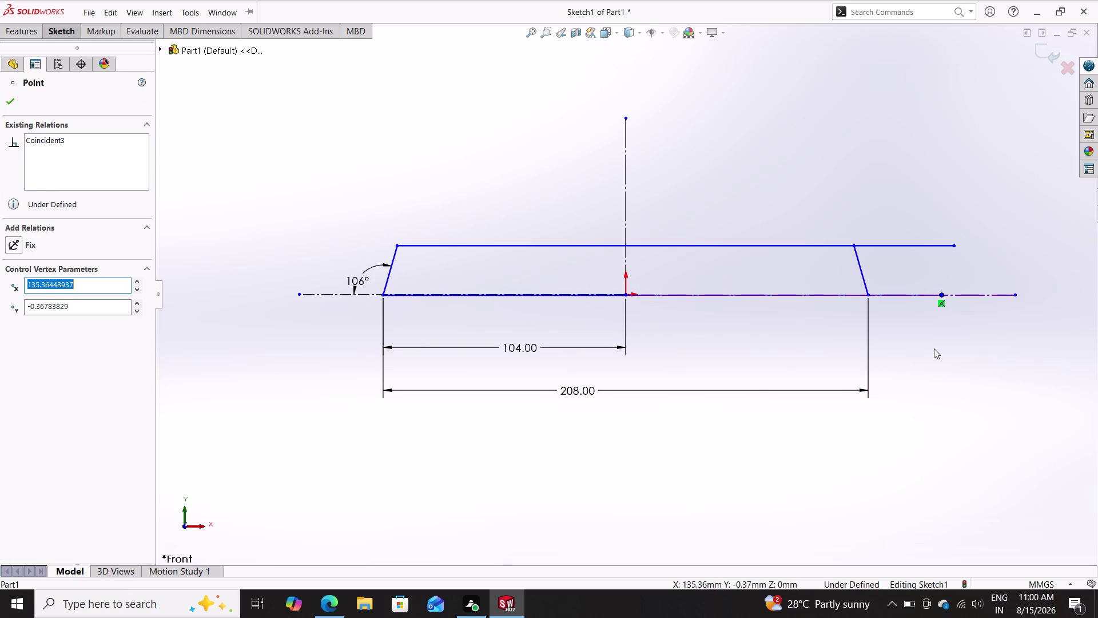
key(grave)
key(grave)
double_click(825, 292)
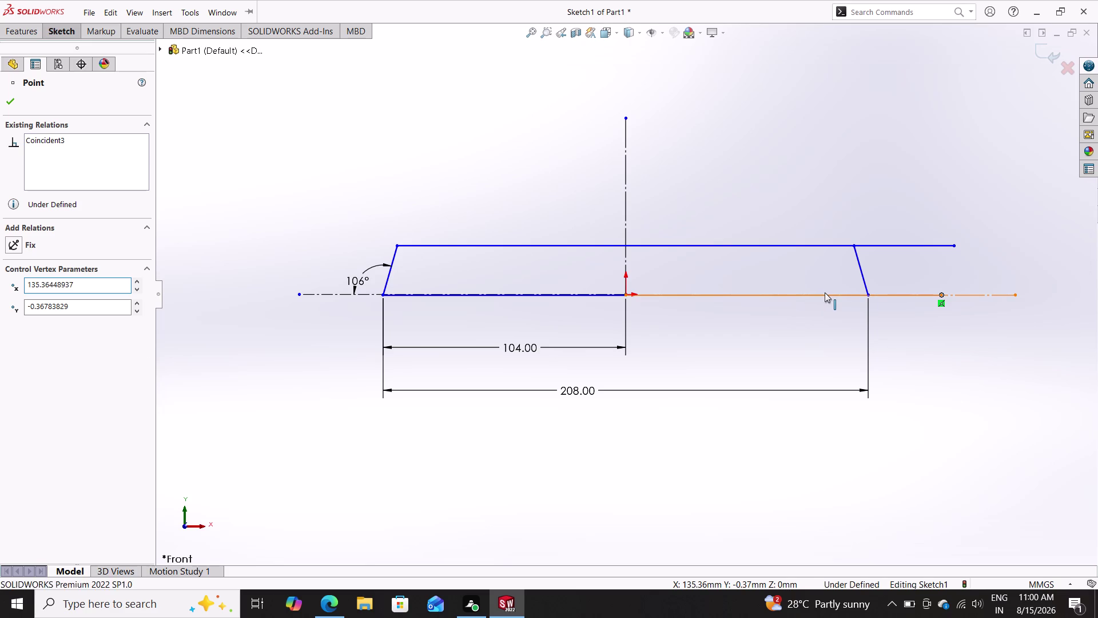
Edit the bottom line's length in Line Properties and close the PropertyManager.
double_click(541, 296)
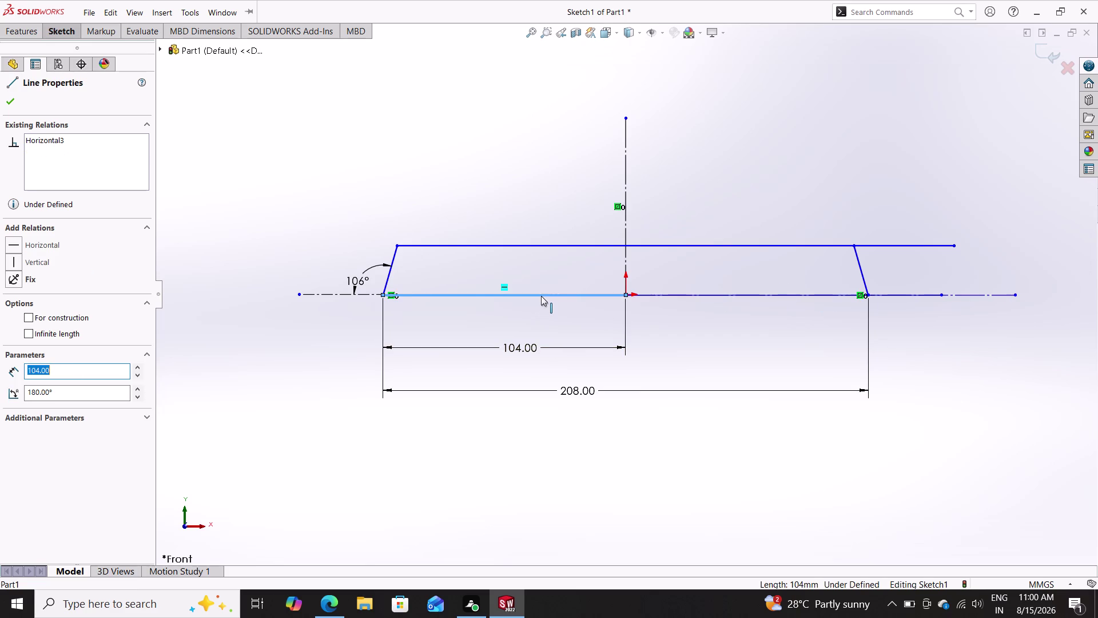
double_click(33, 242)
key(grave)
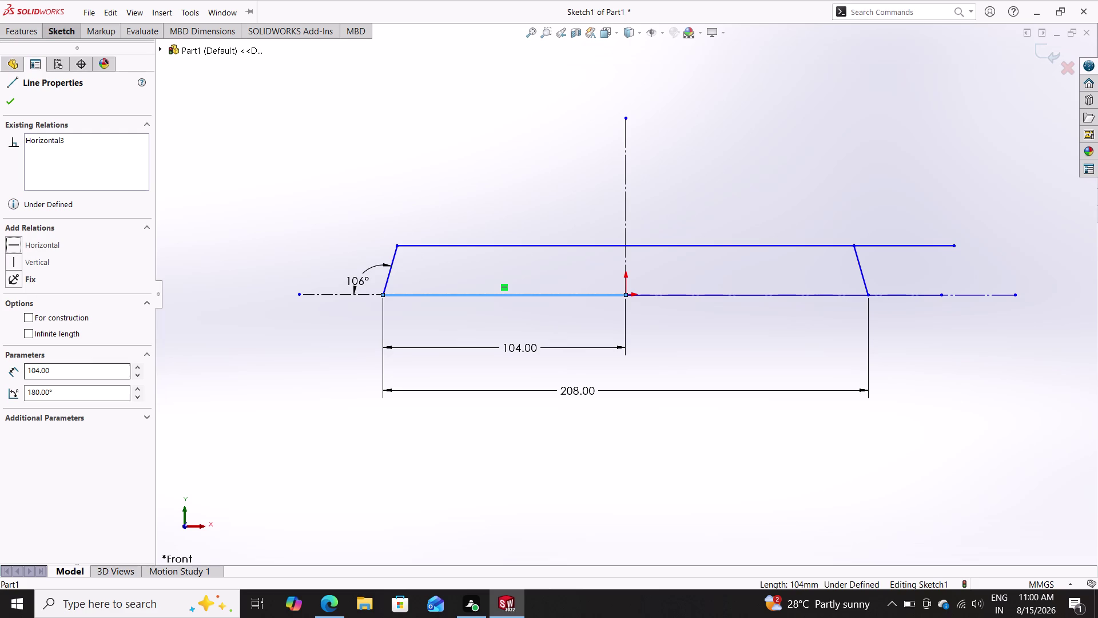
click(975, 294)
key(Delete)
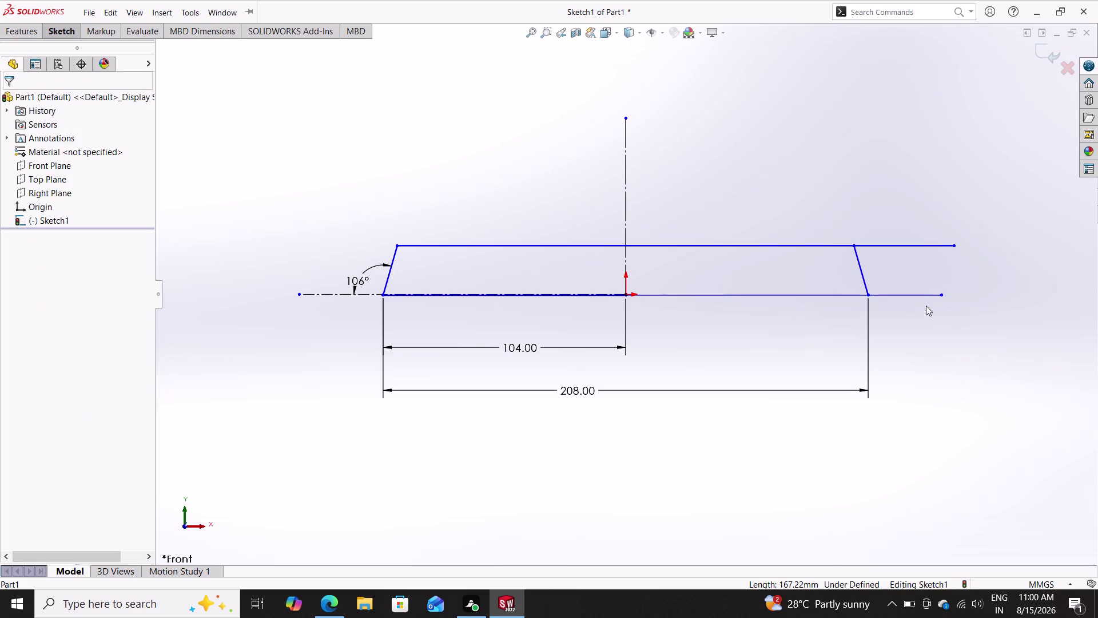
Drag the bottom line's right endpoint out past the right slanted side.
drag(943, 293, 898, 292)
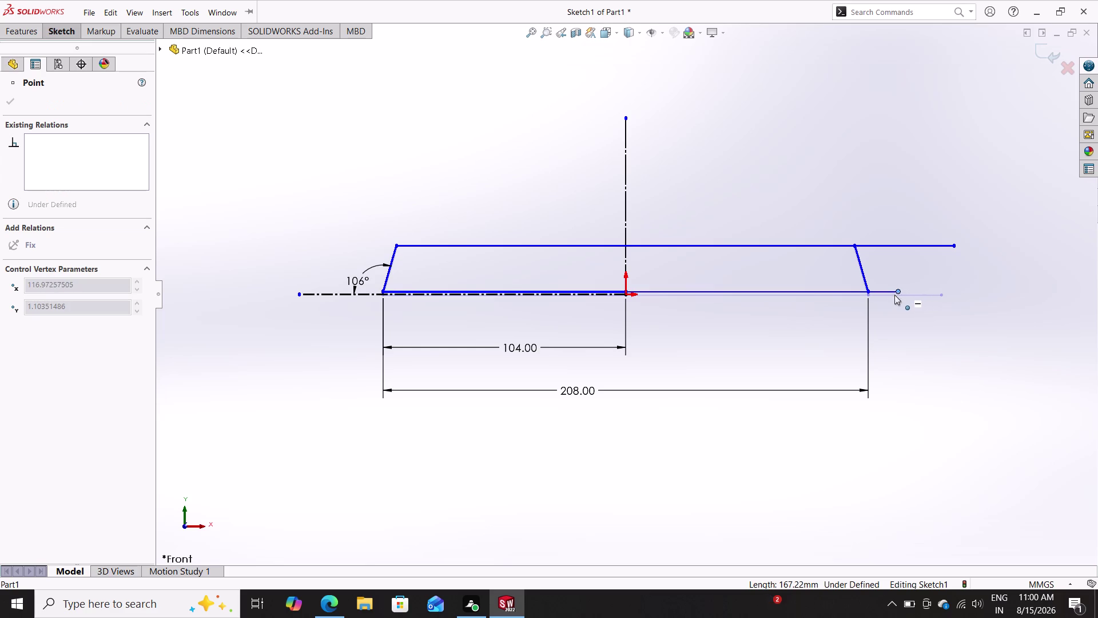
drag(898, 292, 876, 297)
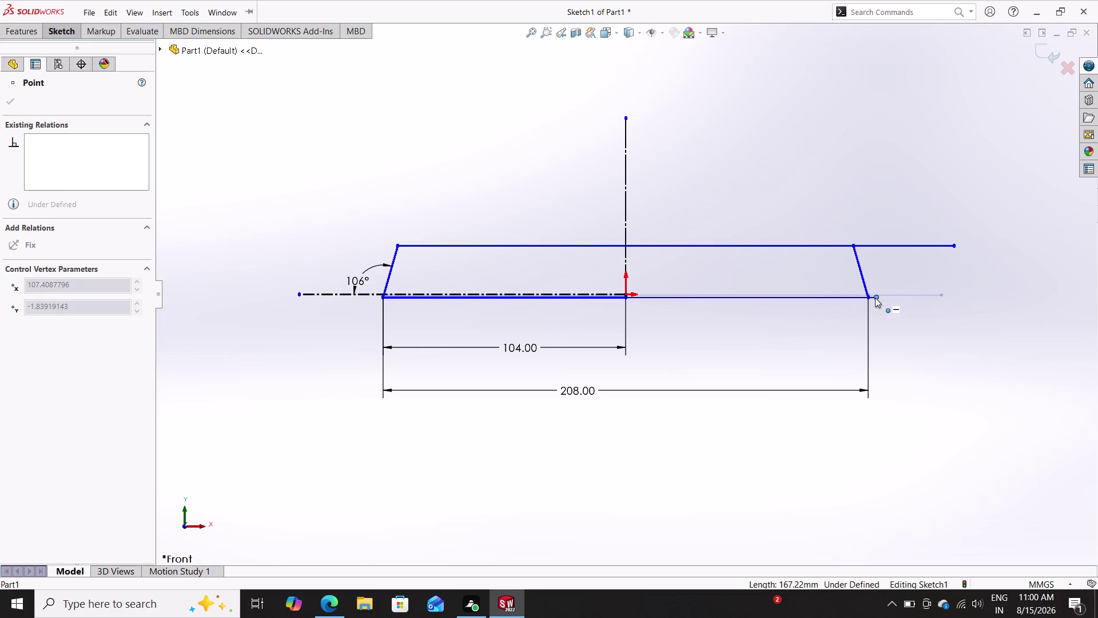
drag(876, 297, 920, 292)
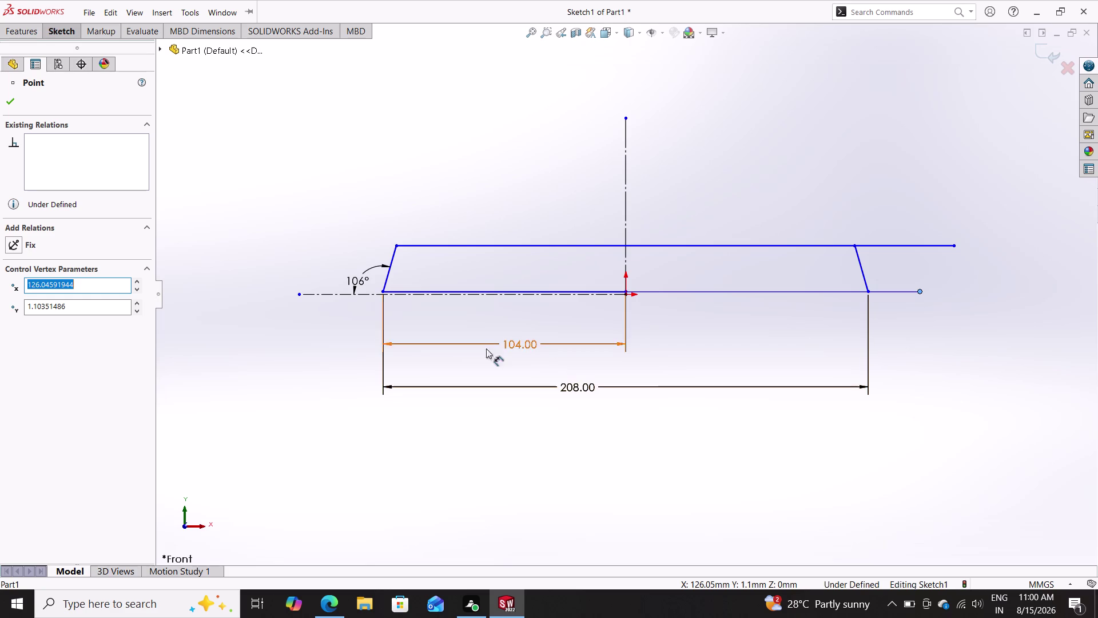
click(428, 296)
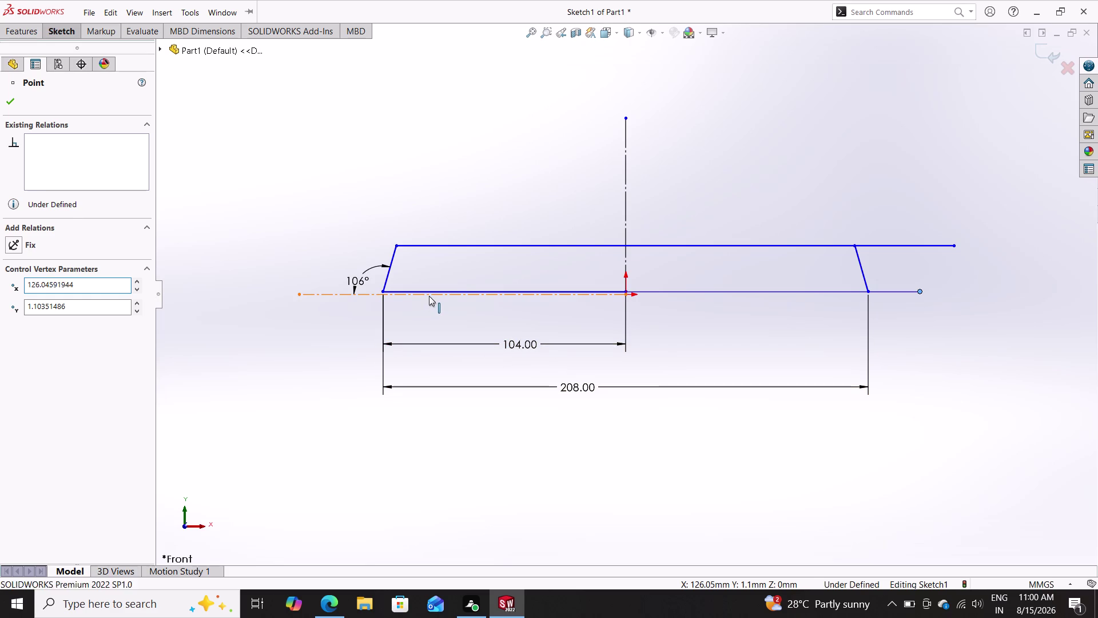
Delete the centreline, accept the warning, then undo the deletion.
key(Delete)
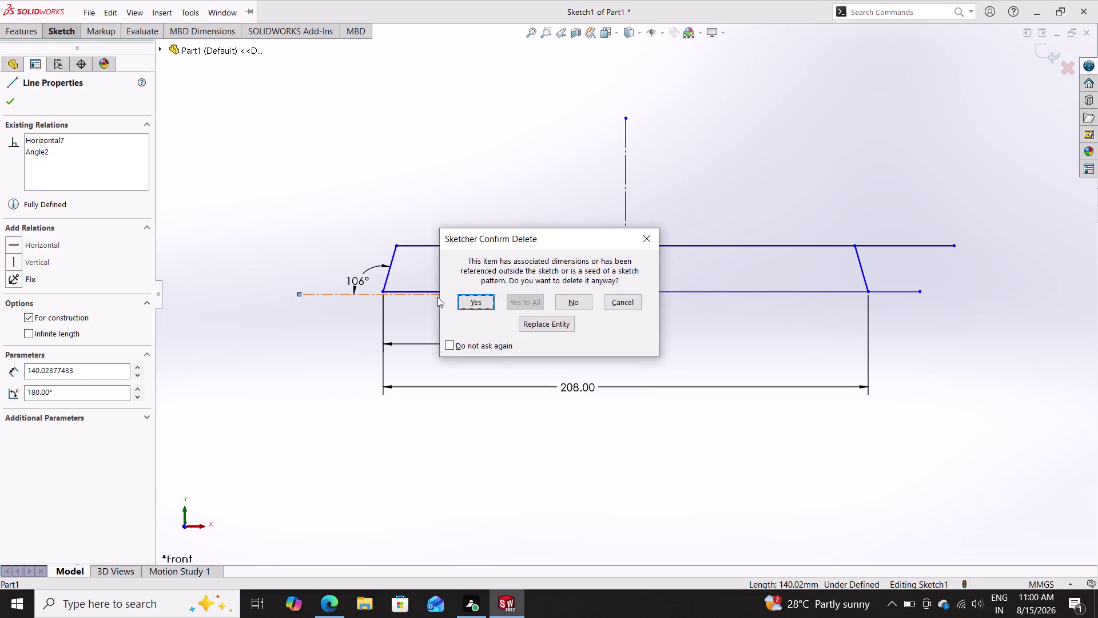
click(468, 302)
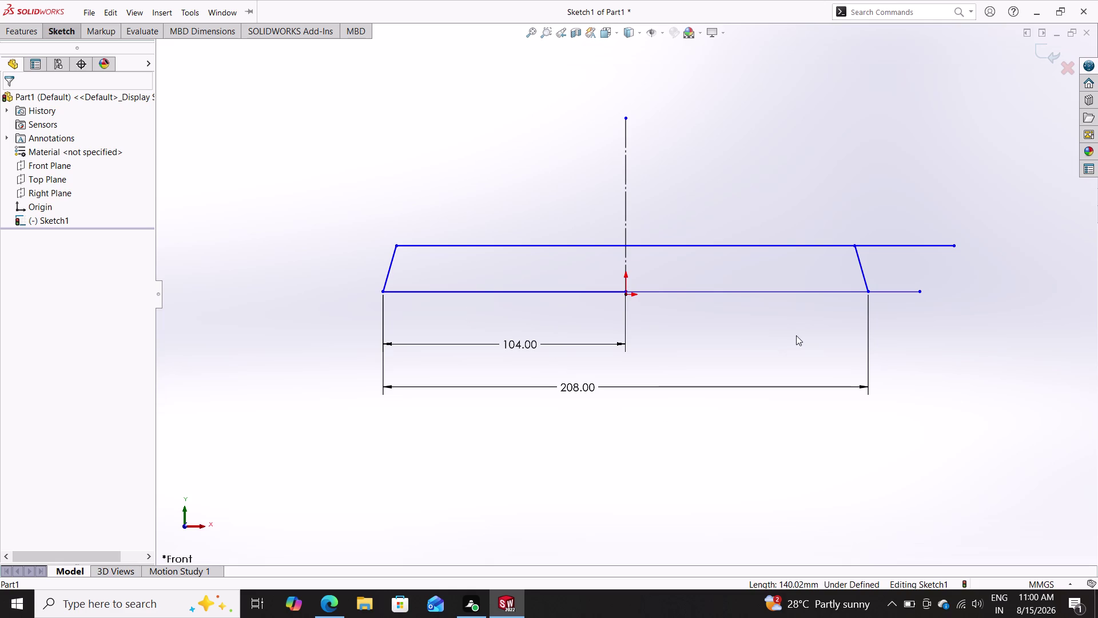
key(ctrl+z)
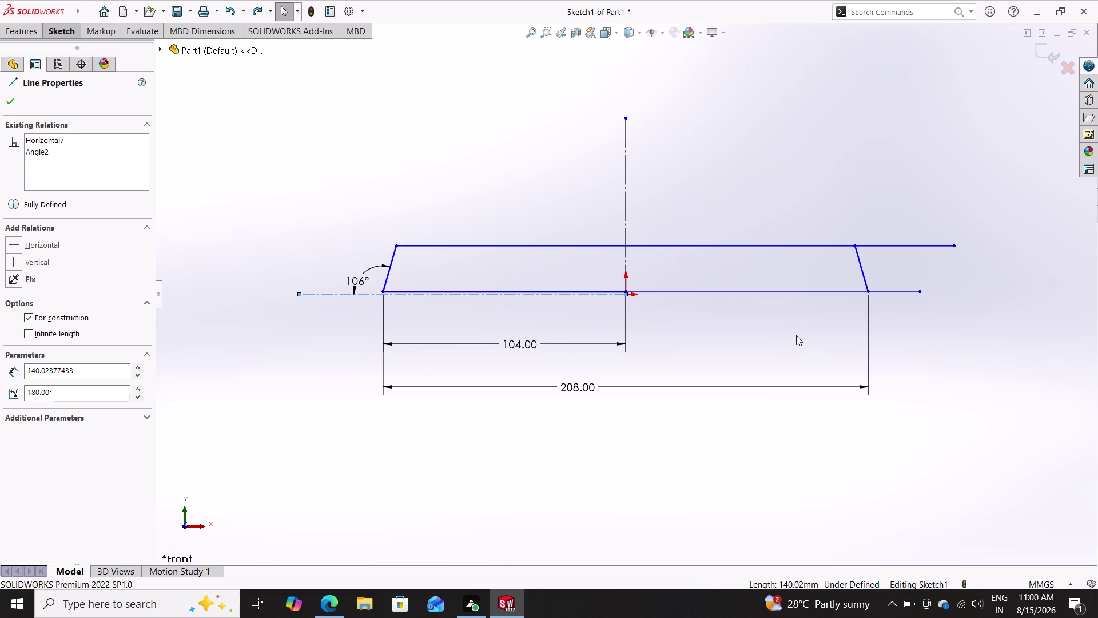
Undo back until the 104 mm dimension is gone and the span reads 201.08.
key(ctrl+z)
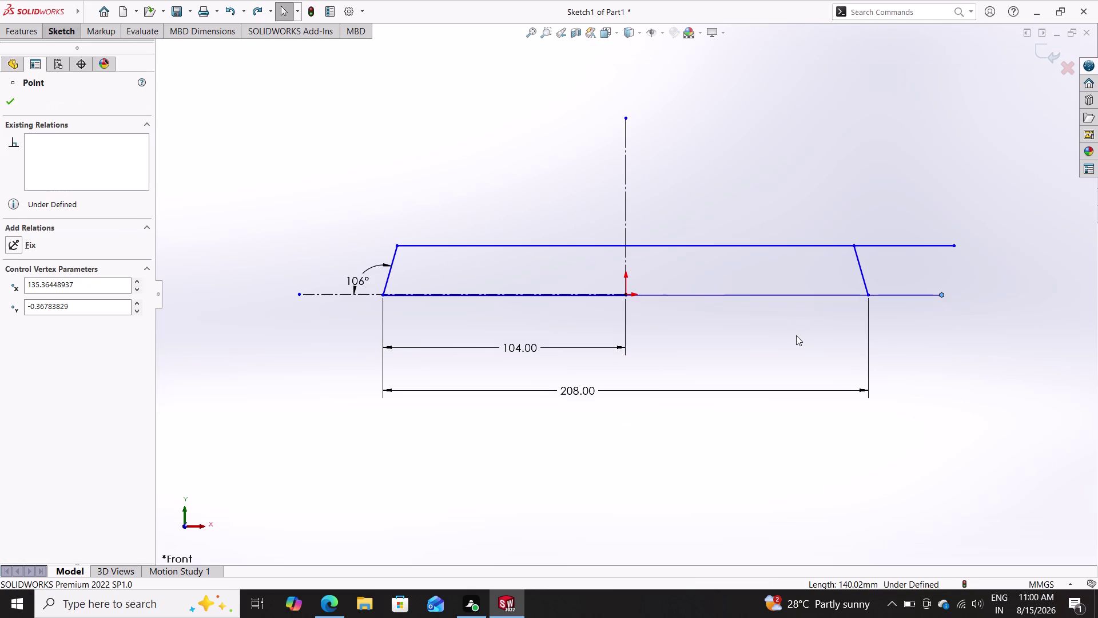
key(ctrl+z)
key(ctrl+z)
key(ctrl+z)
key(ctrl+z)
key(ctrl+z)
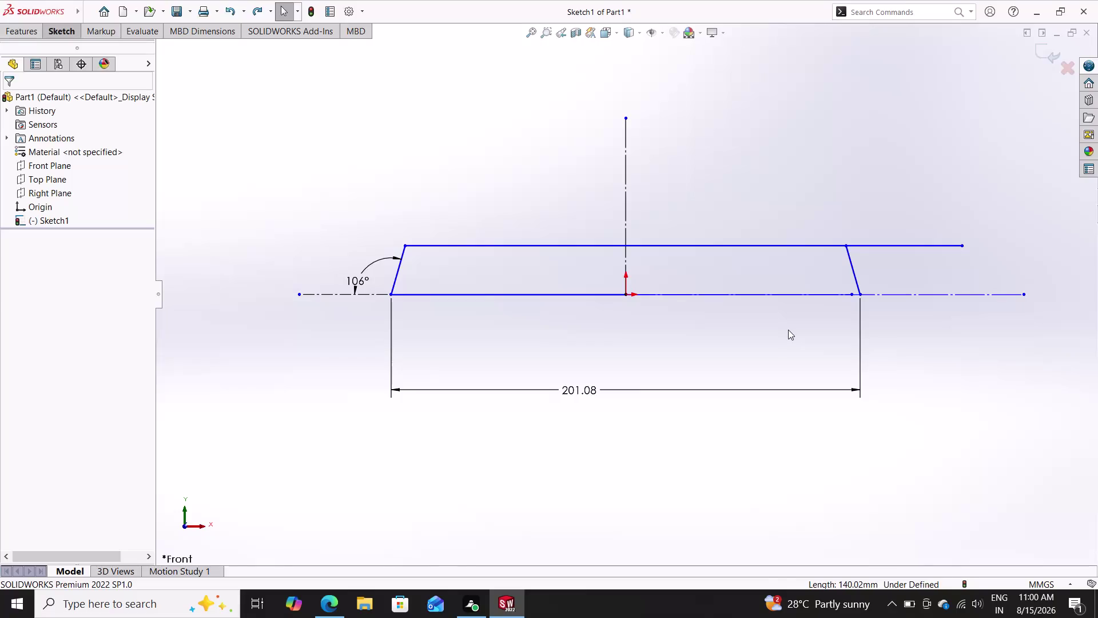
Box-select every line and dimension of the trapezoid sketch and delete them.
key(ctrl+z)
drag(1002, 186, 747, 254)
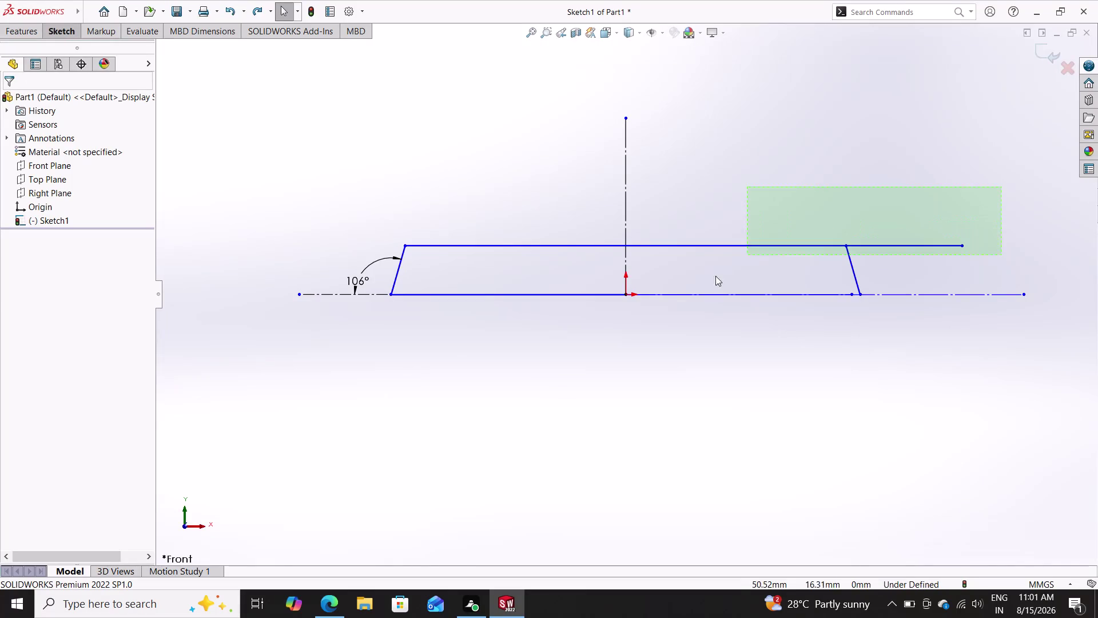
drag(748, 255, 288, 368)
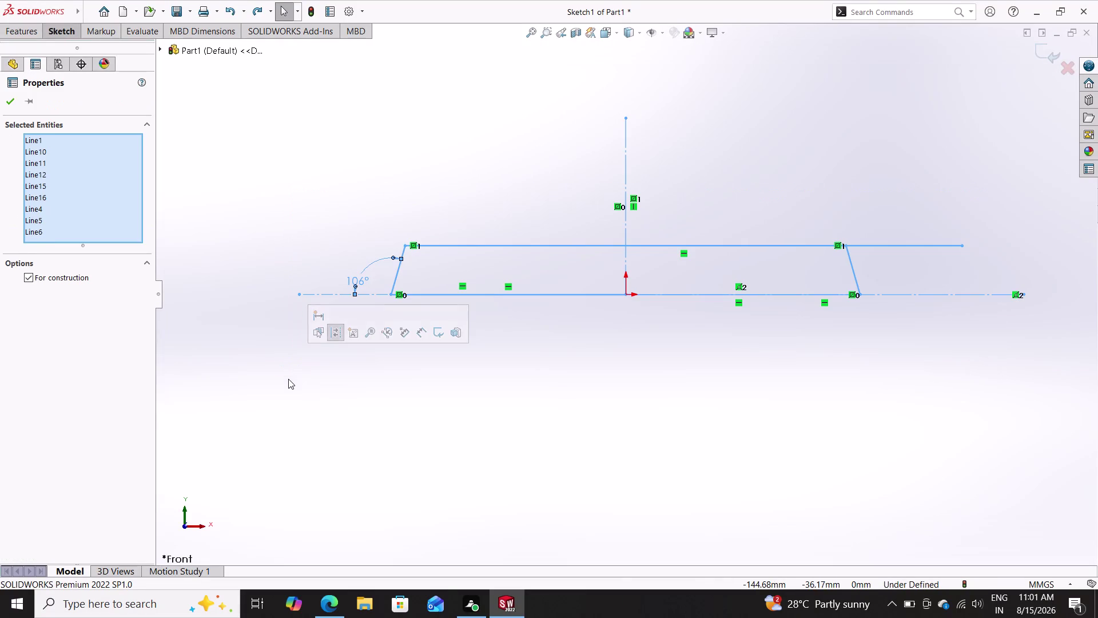
key(Delete)
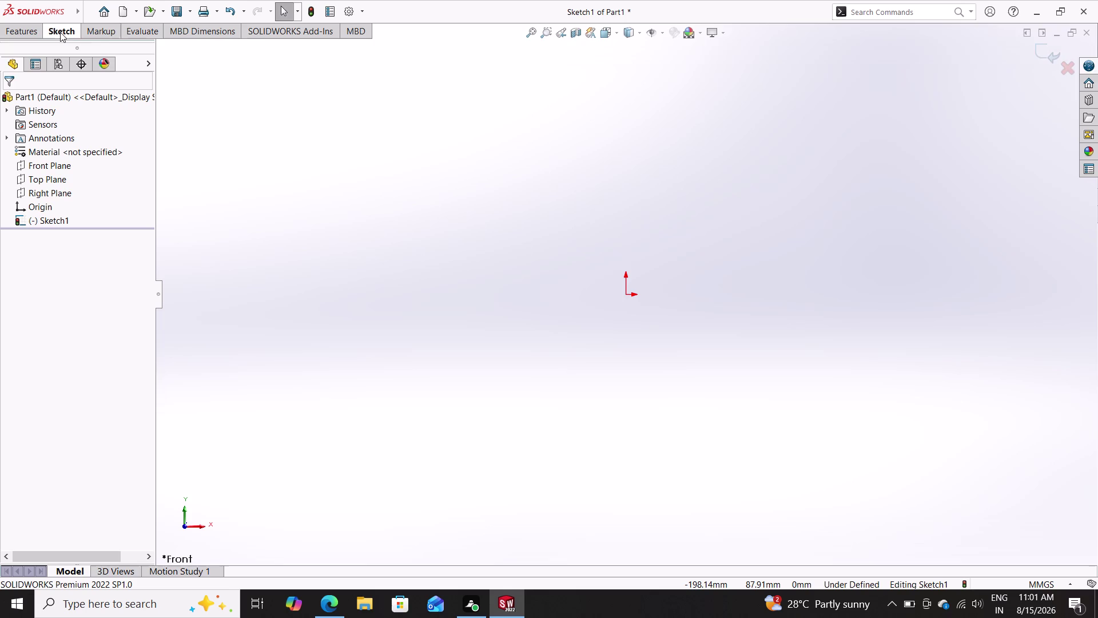
click(60, 32)
click(118, 40)
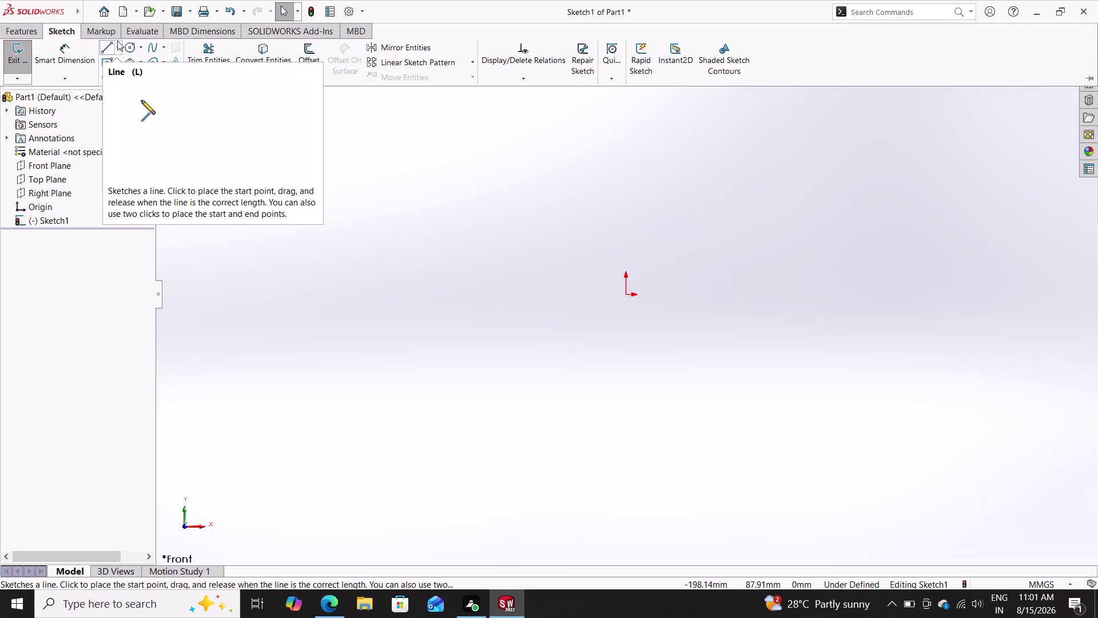
Draw a horizontal construction centreline across the origin from left to right.
click(132, 74)
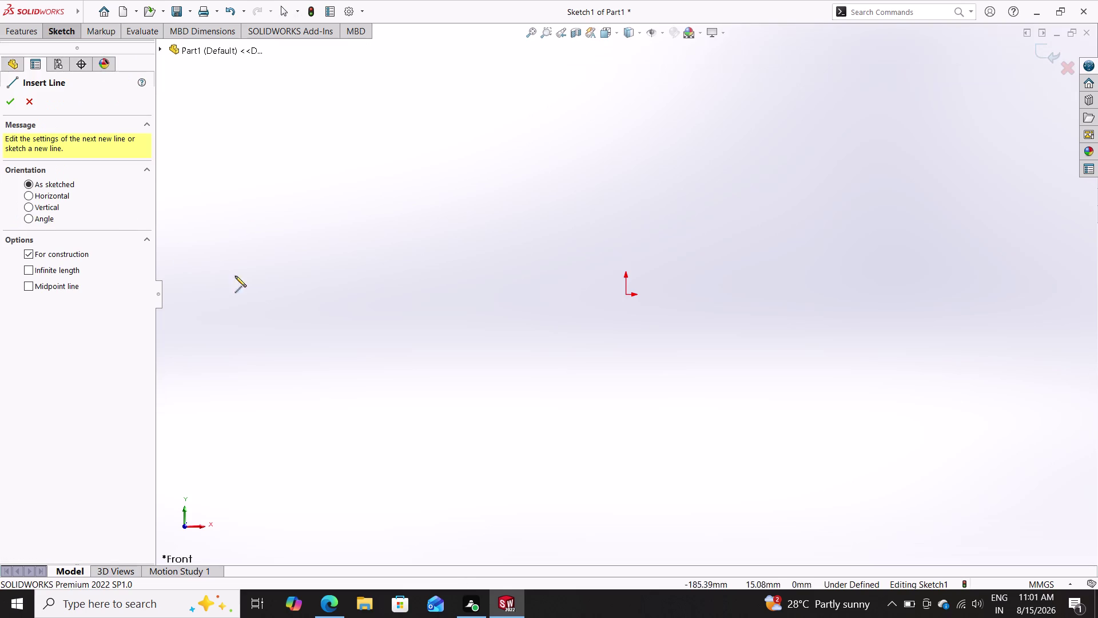
click(311, 295)
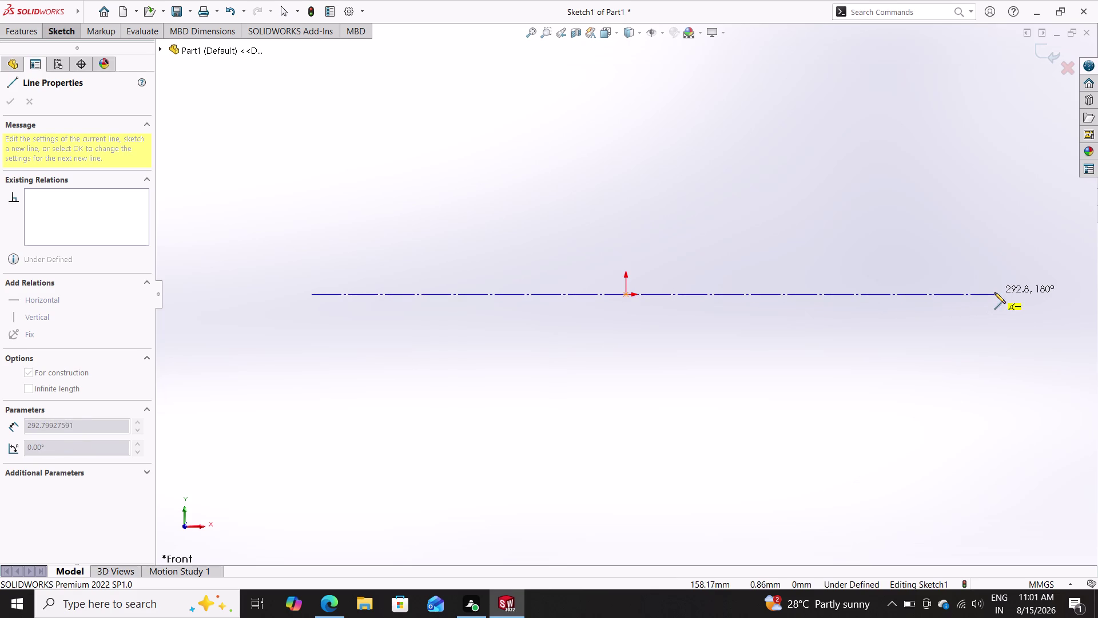
click(1002, 292)
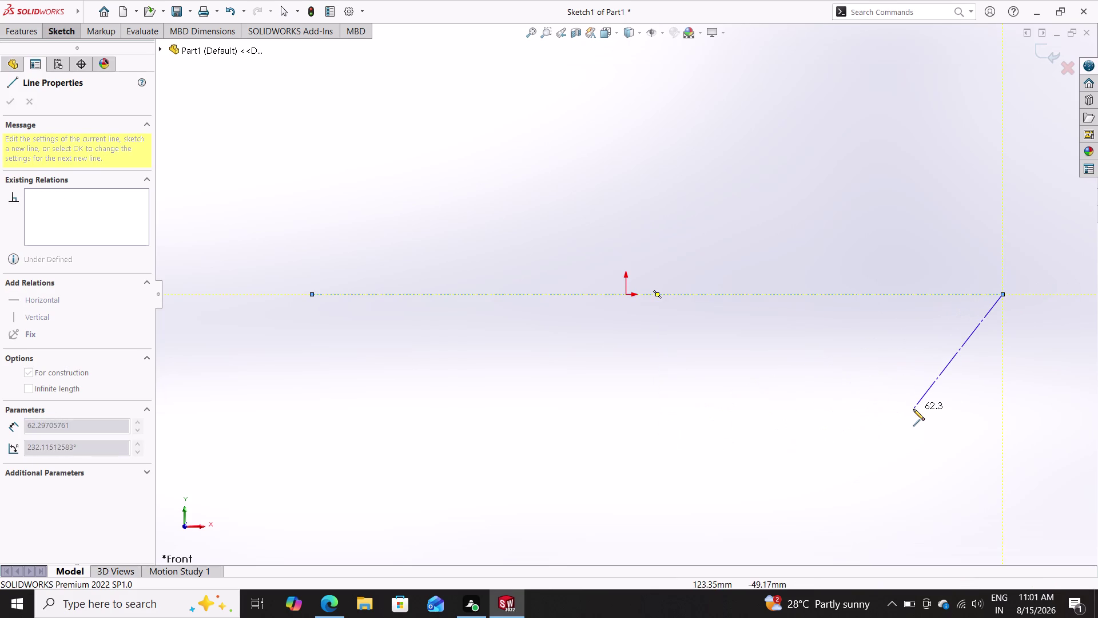
triple_click(912, 406)
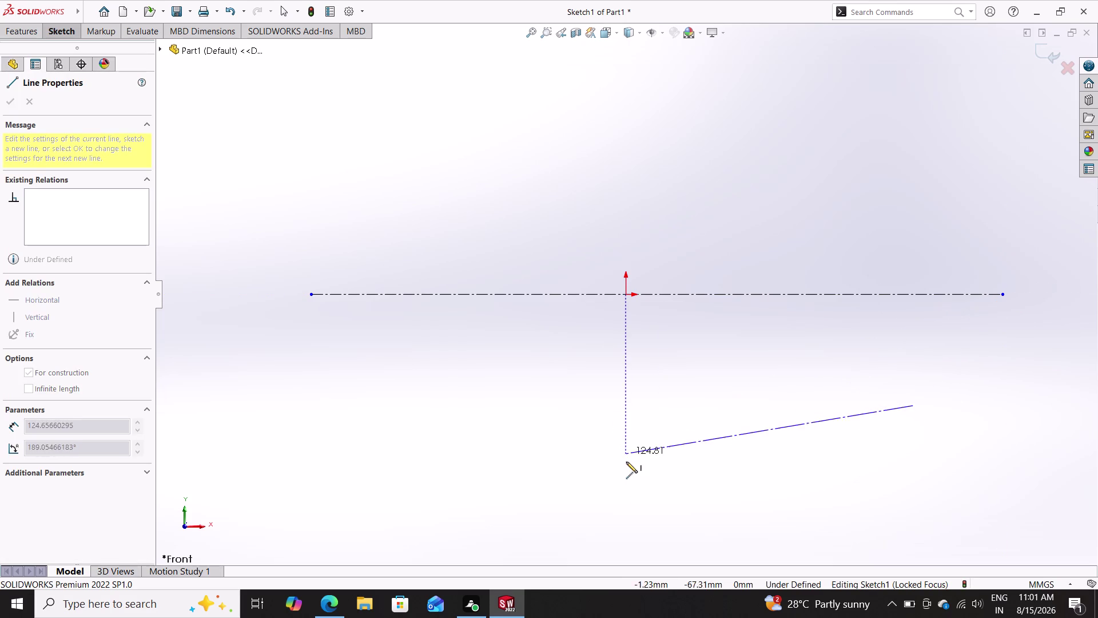
triple_click(717, 452)
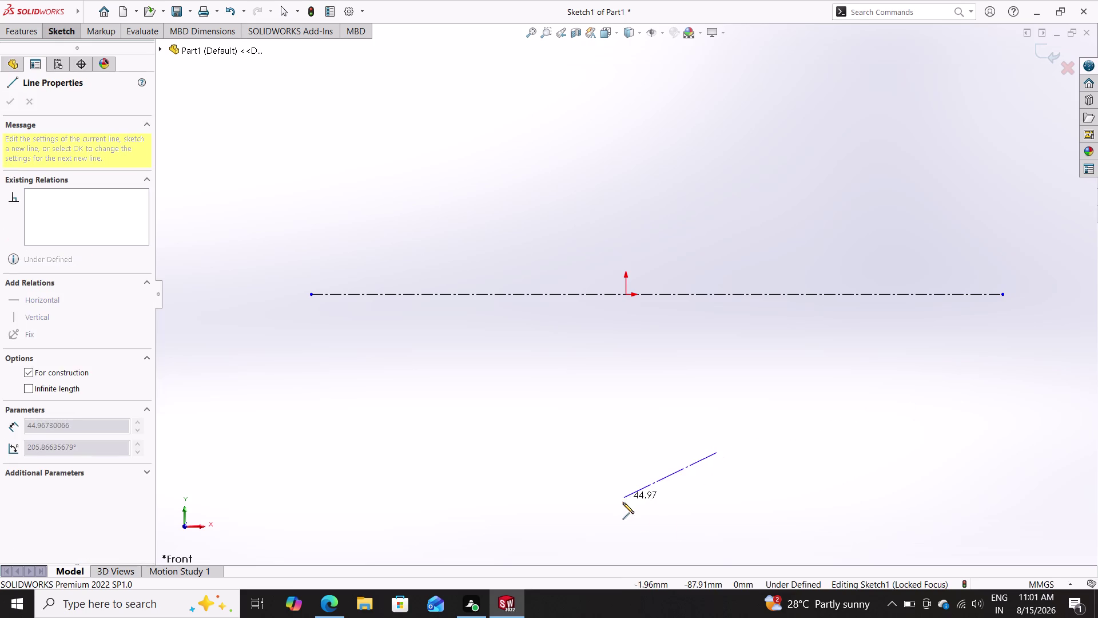
double_click(727, 459)
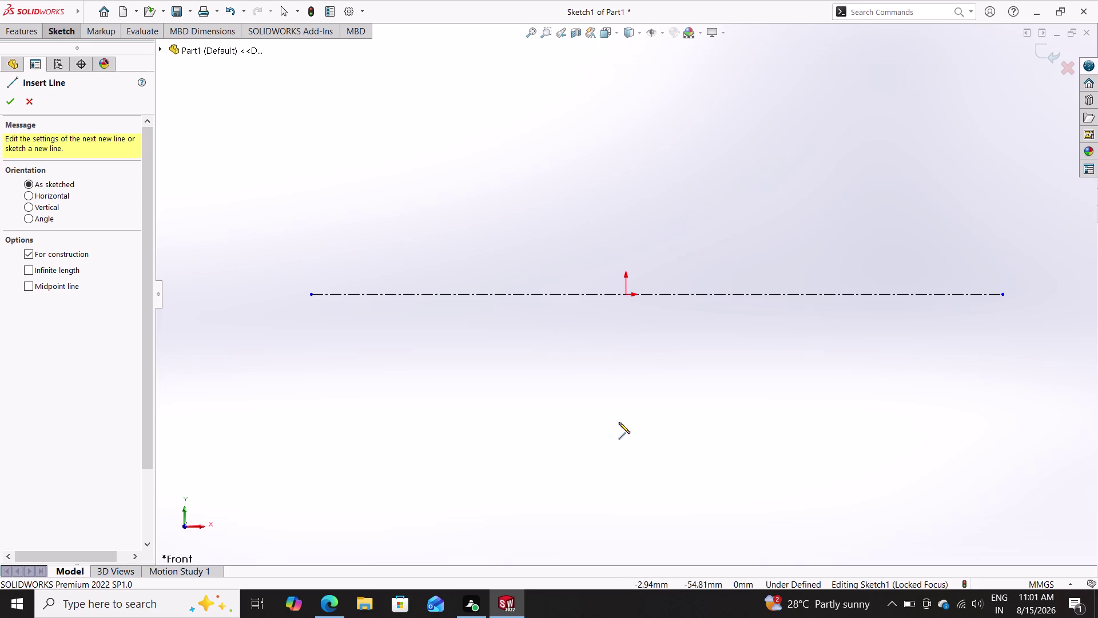
Attempt a vertical line through the origin, then discard it.
double_click(626, 471)
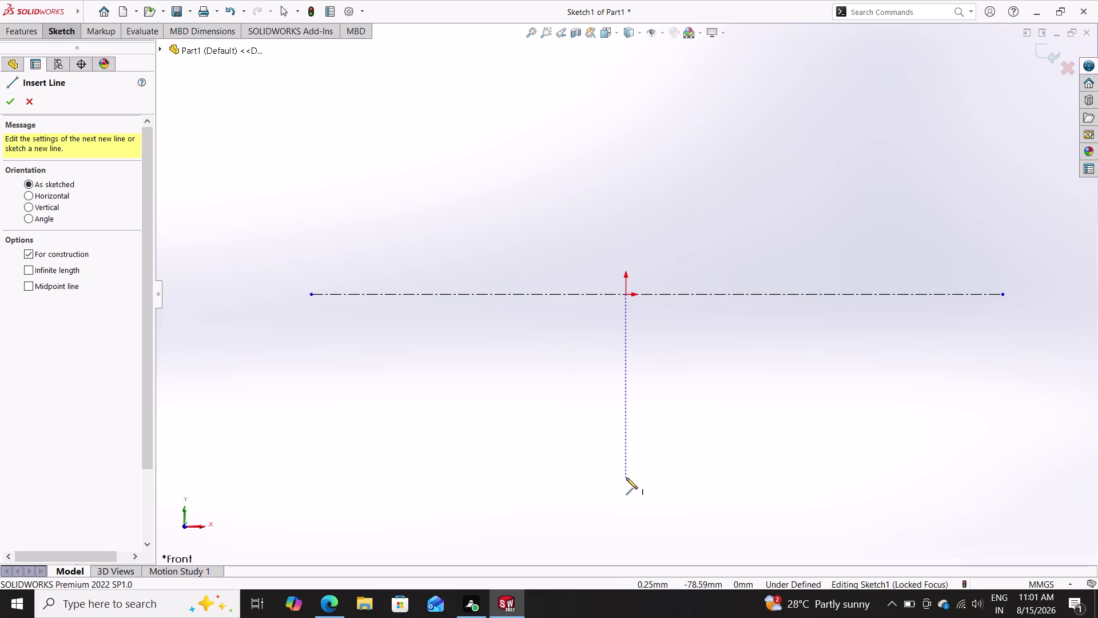
double_click(626, 478)
double_click(626, 484)
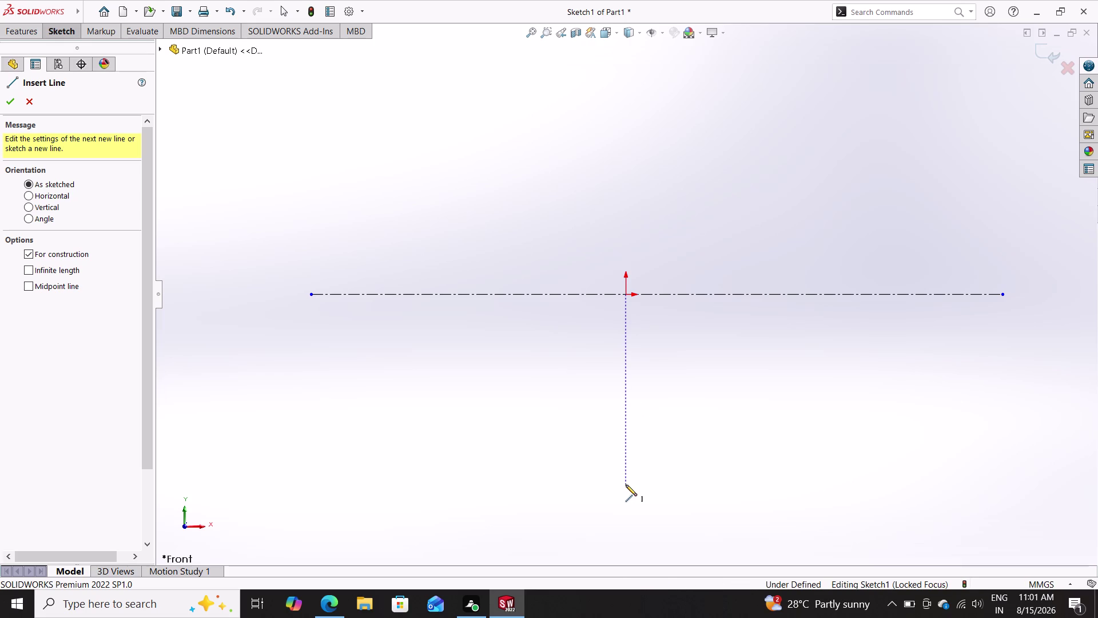
double_click(625, 485)
double_click(625, 484)
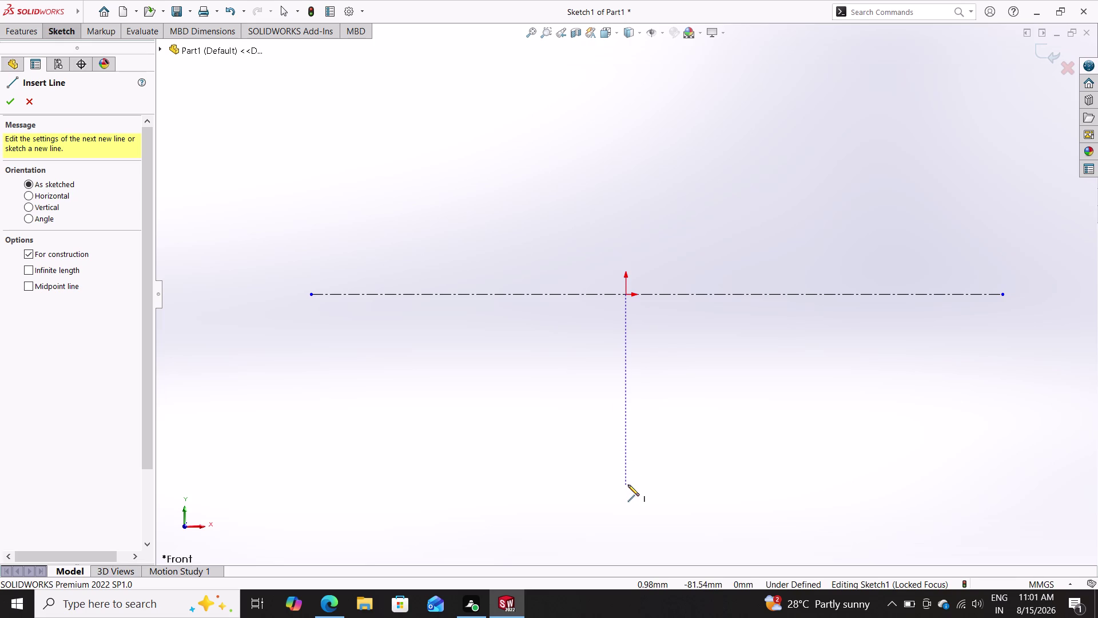
click(628, 484)
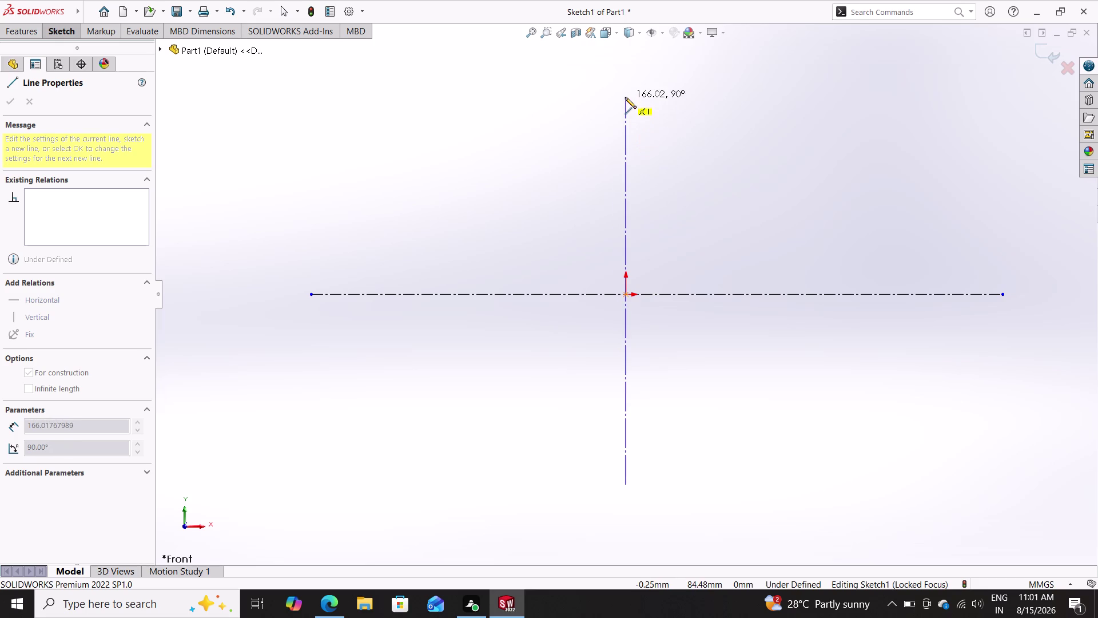
triple_click(627, 73)
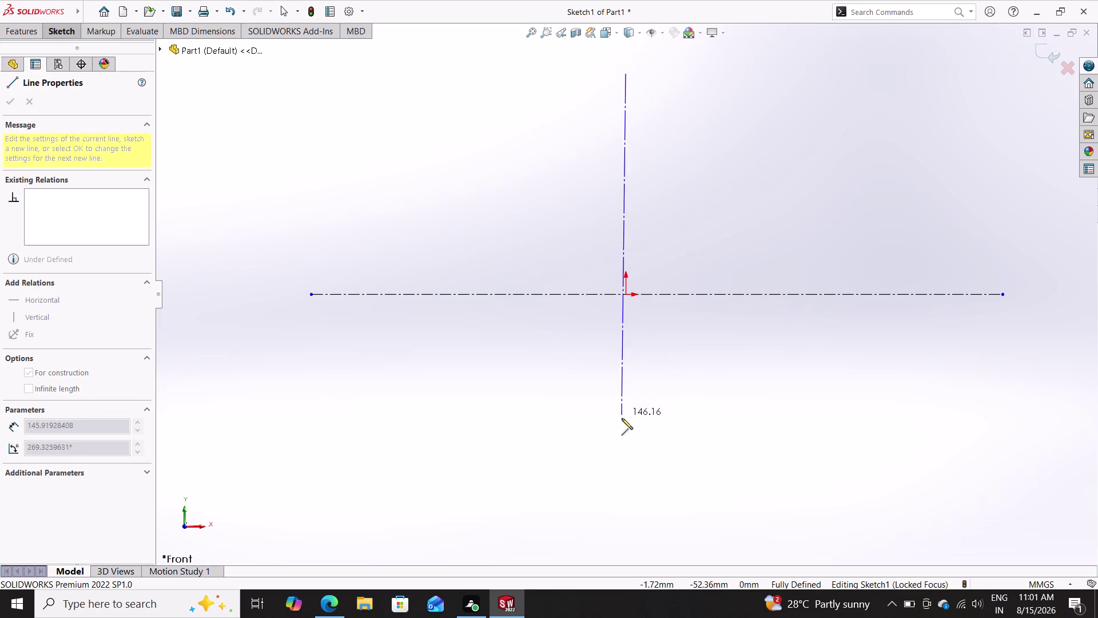
double_click(627, 480)
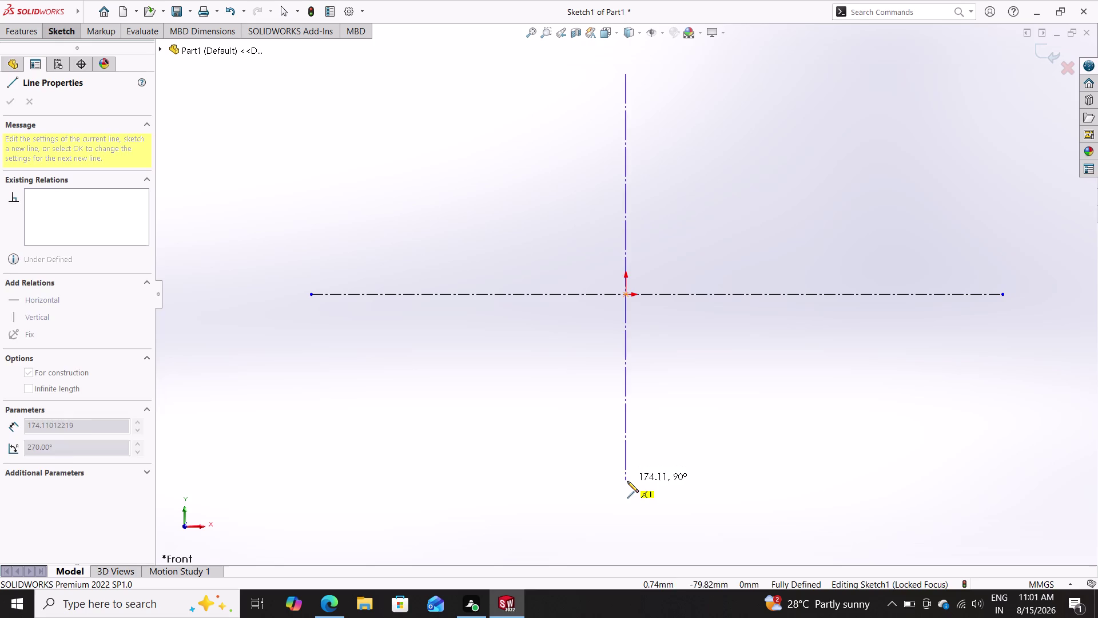
click(634, 501)
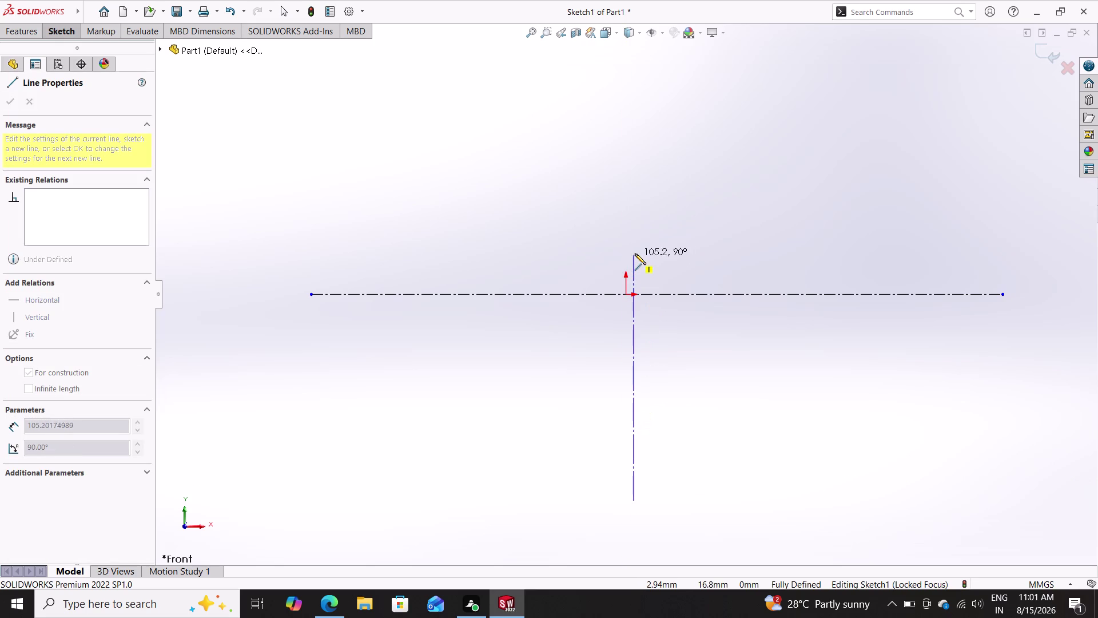
key(Escape)
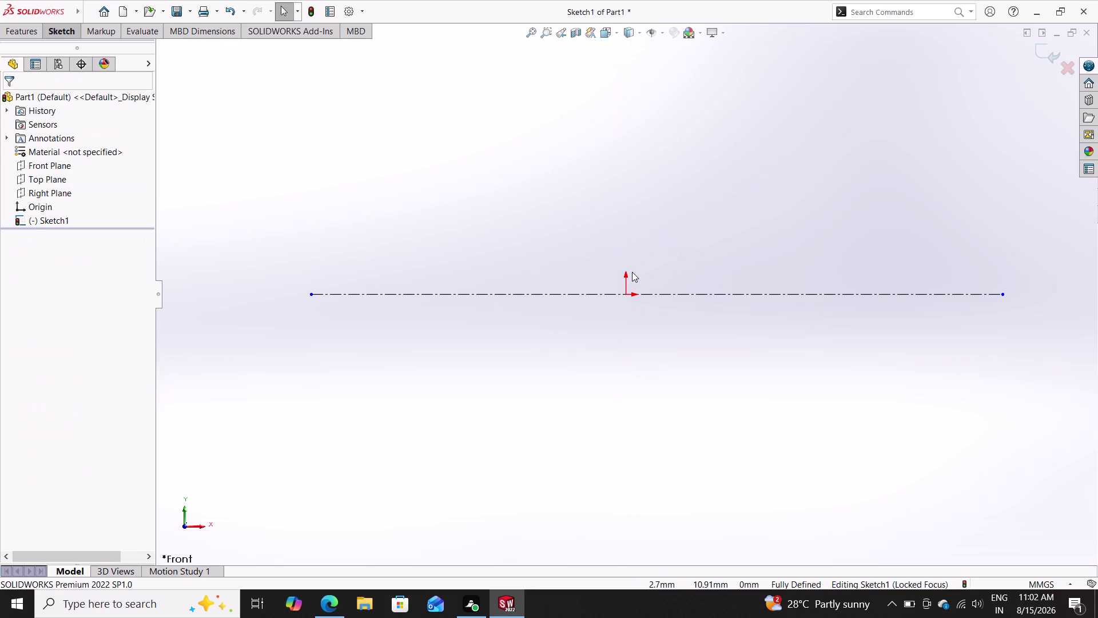
Pick the centreline line type and draw a vertical centreline from below to above the origin.
click(48, 34)
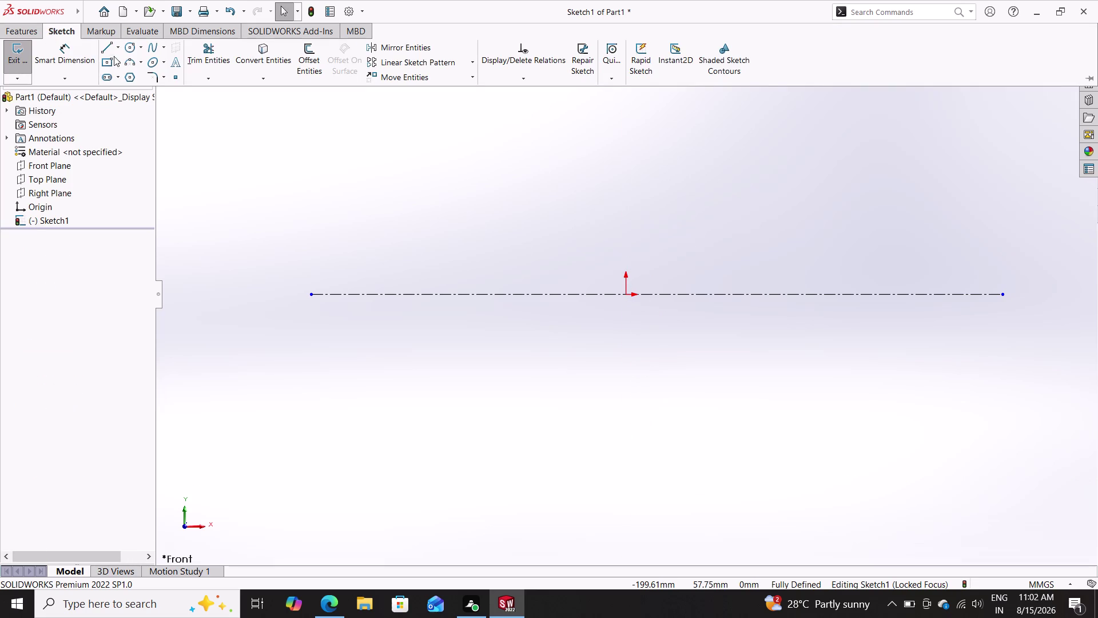
triple_click(118, 45)
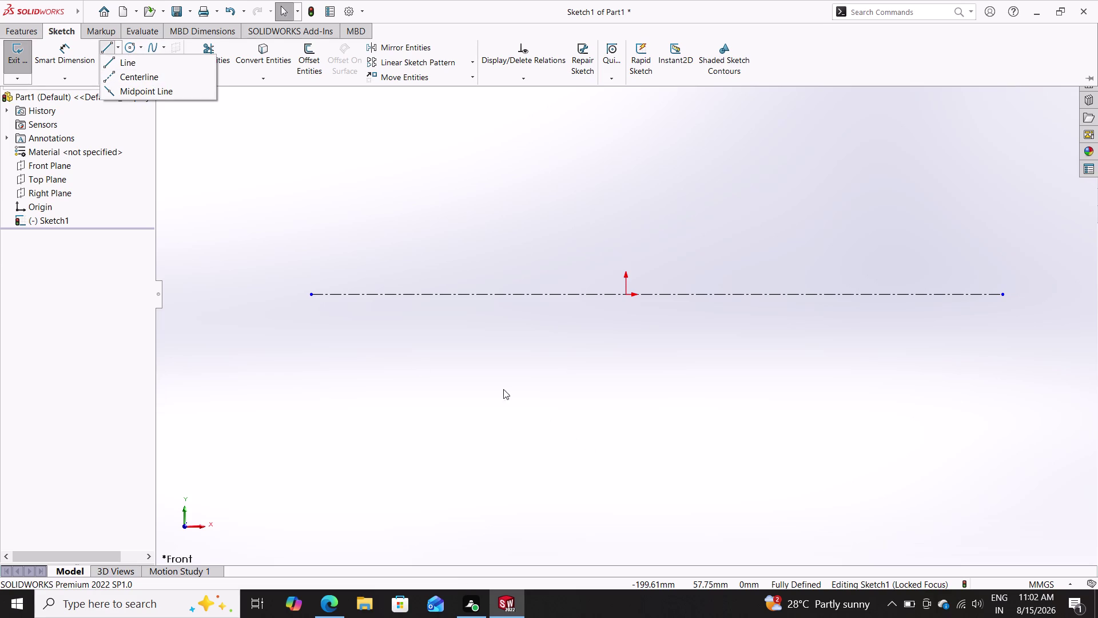
click(143, 76)
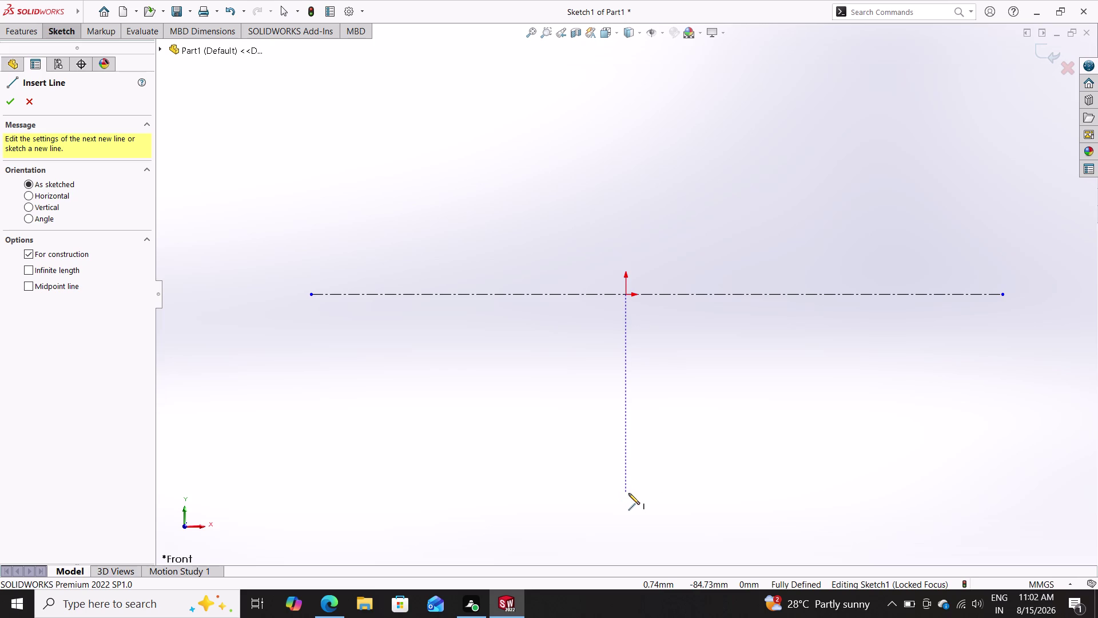
click(627, 495)
double_click(626, 494)
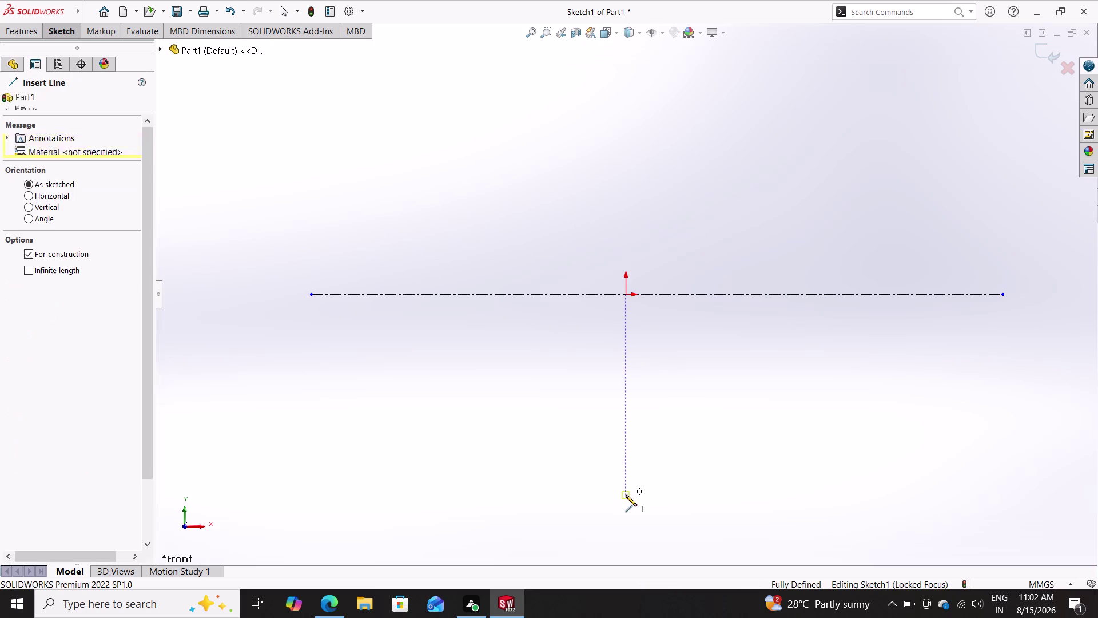
double_click(626, 495)
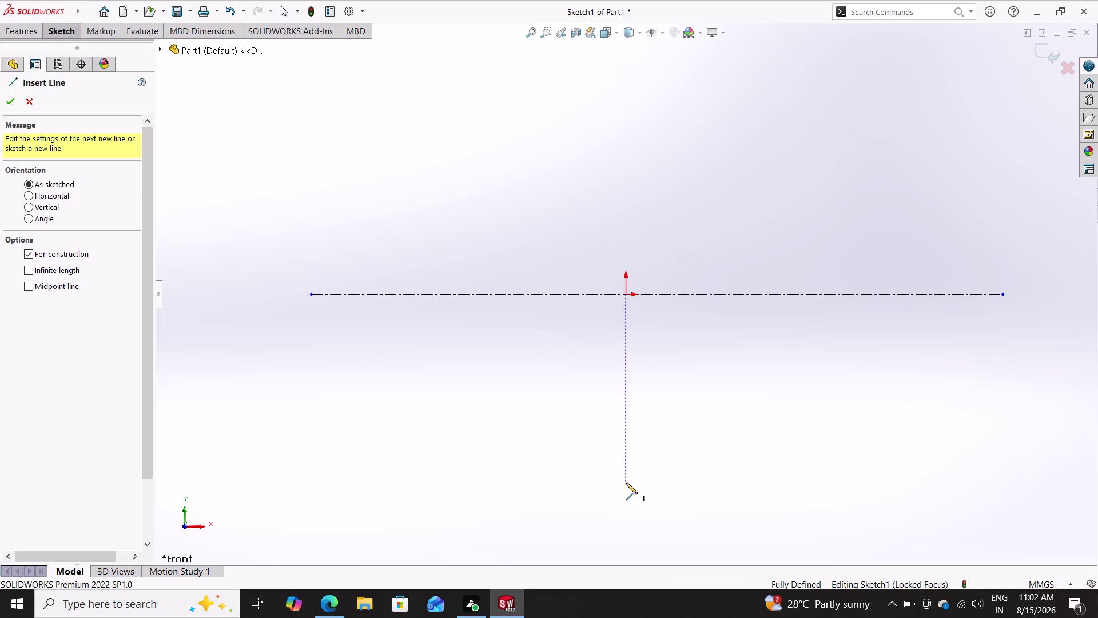
click(625, 482)
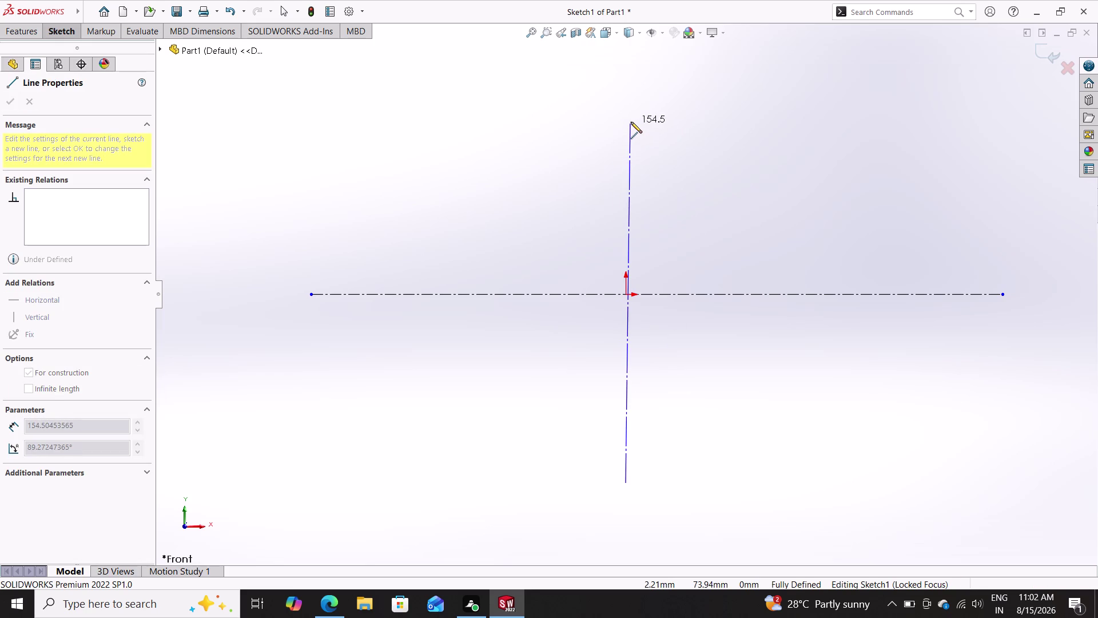
click(628, 75)
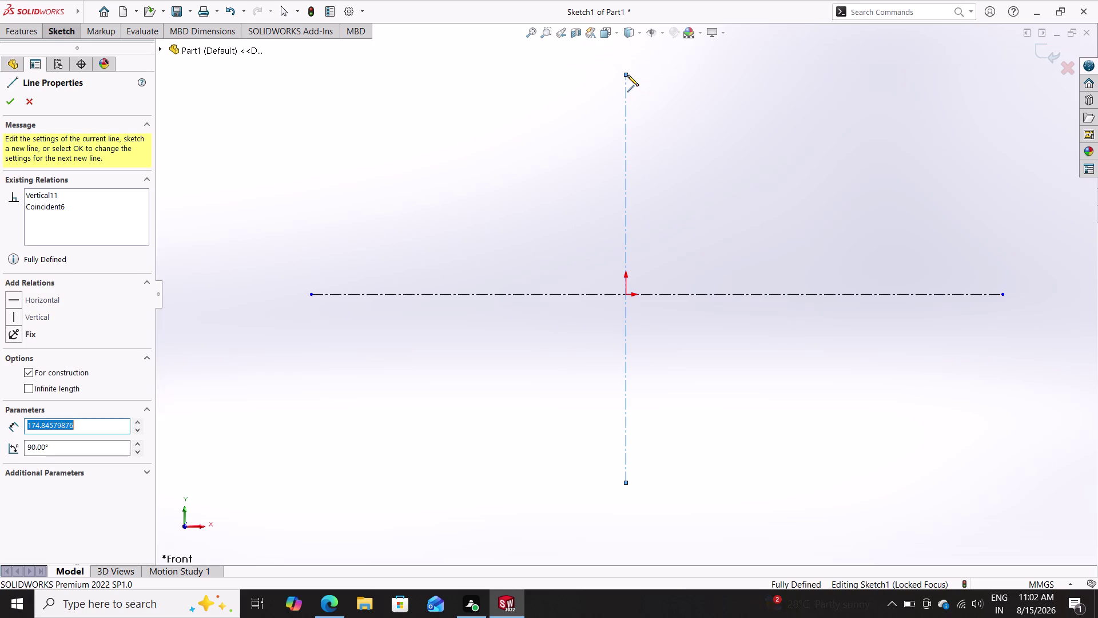
triple_click(692, 121)
click(691, 120)
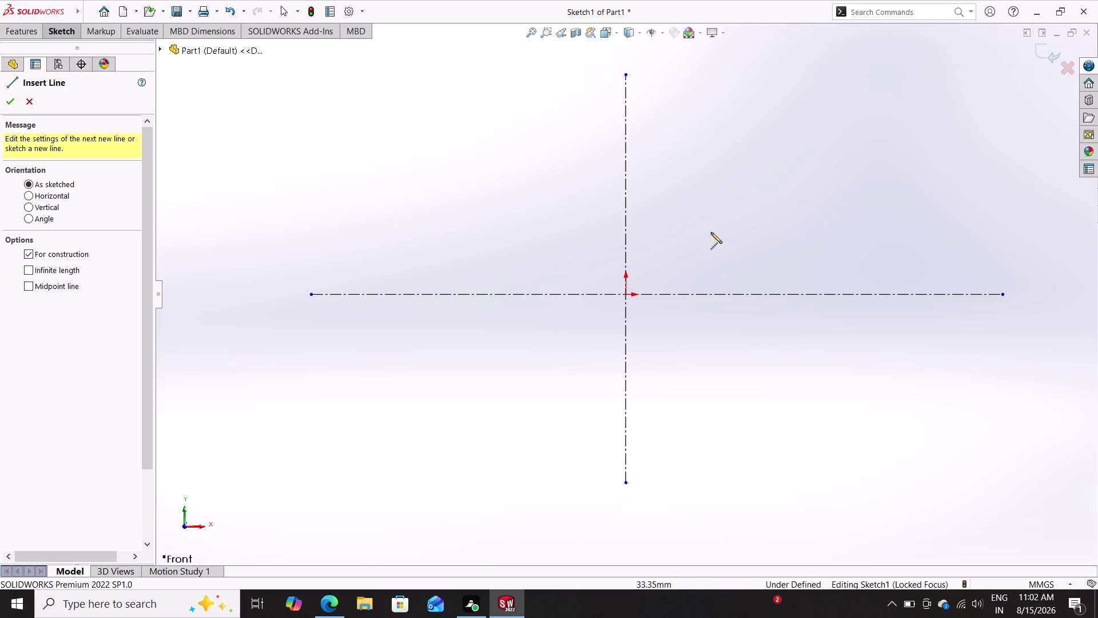
key(Escape)
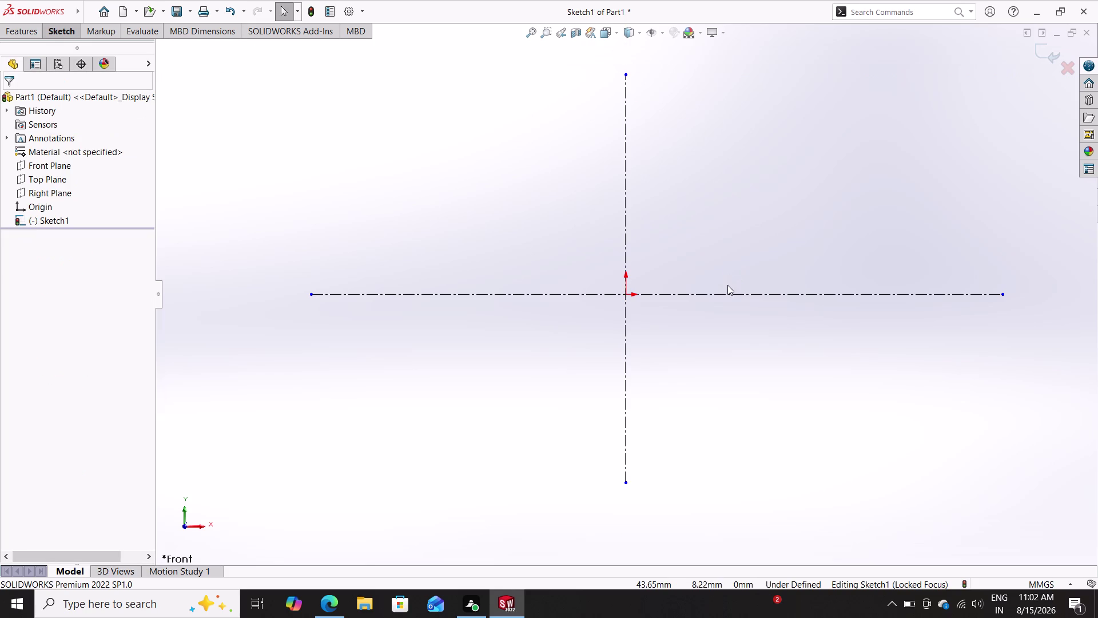
click(730, 293)
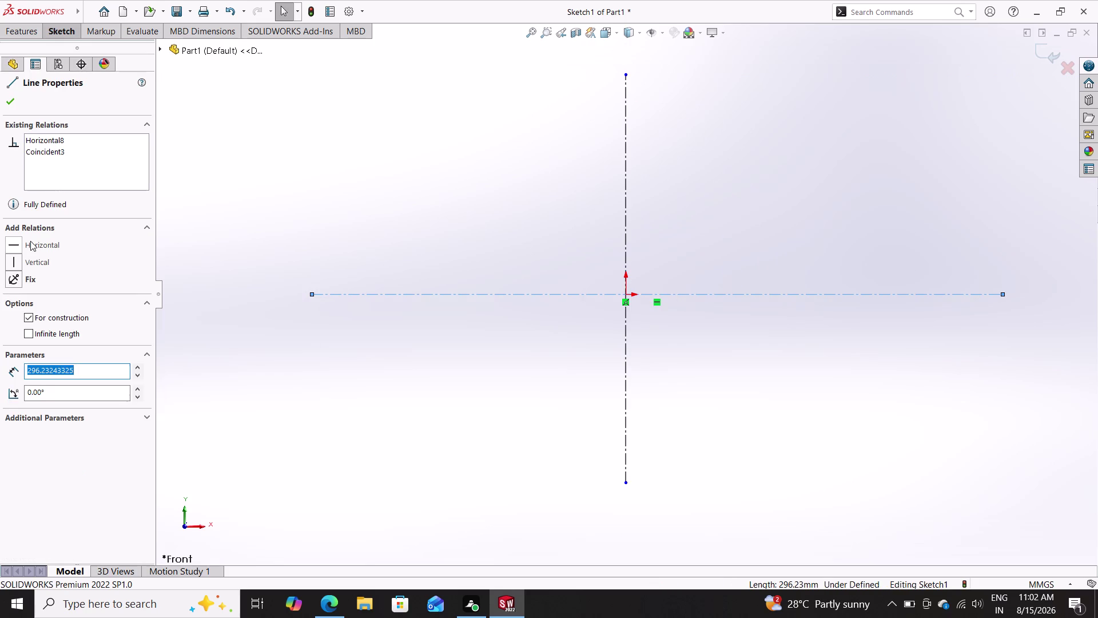
click(33, 239)
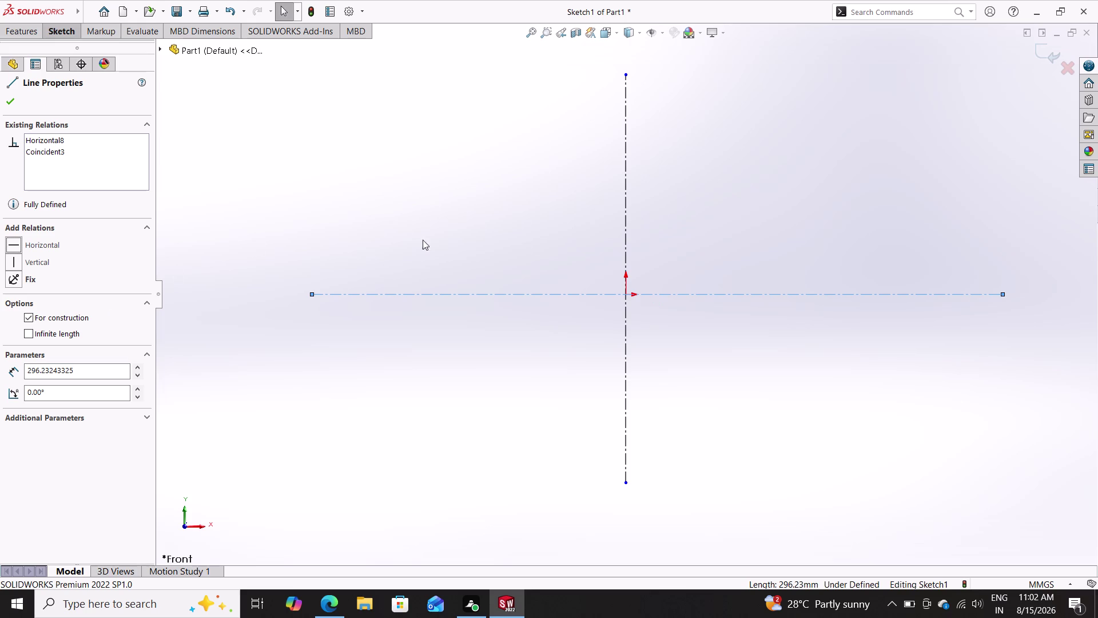
click(626, 199)
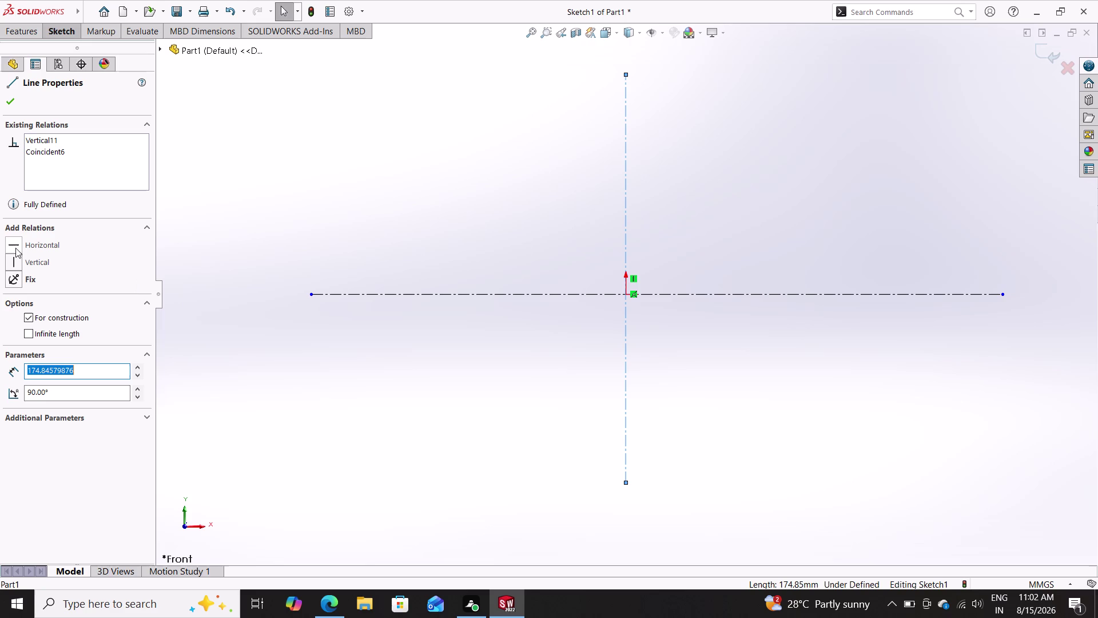
click(25, 261)
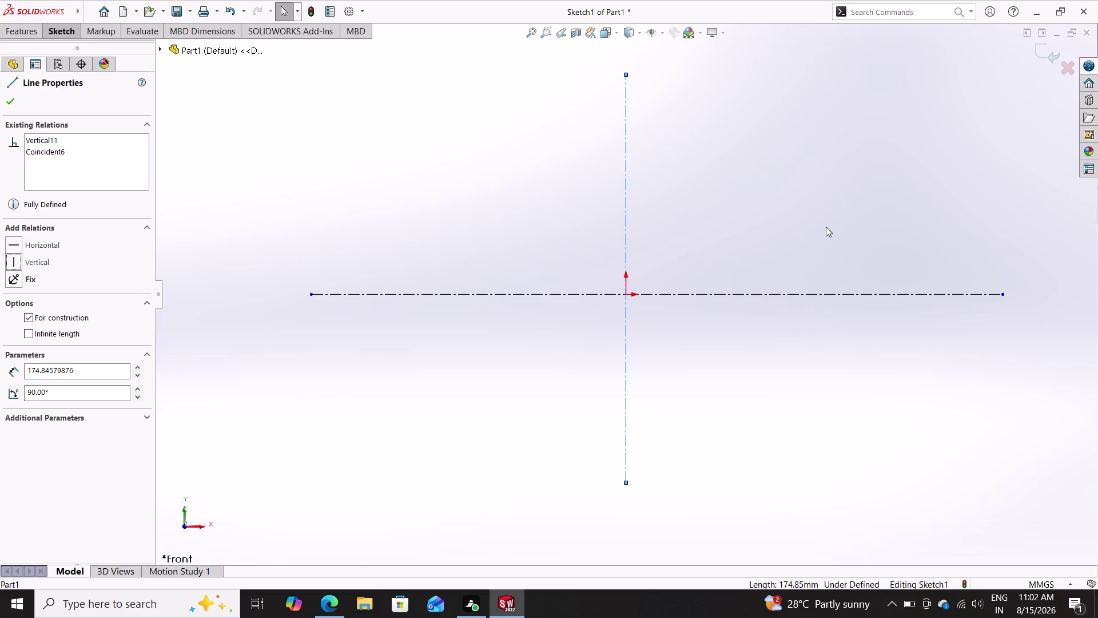
key(Escape)
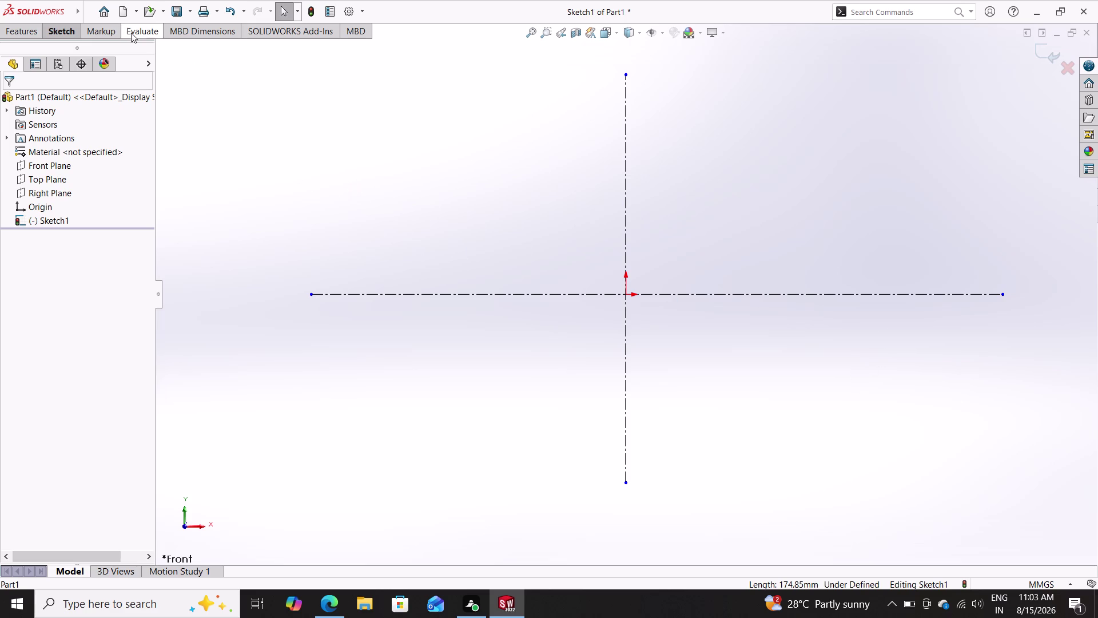
click(58, 28)
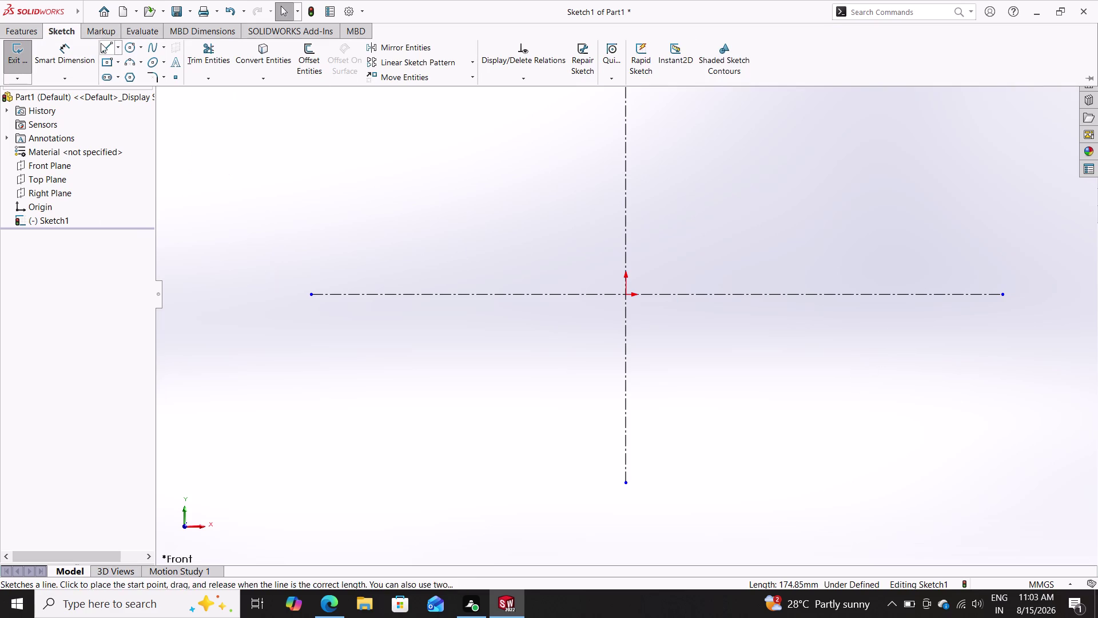
Draw a closed trapezoid with slanted sides, a long top edge, and base on the centreline.
click(104, 52)
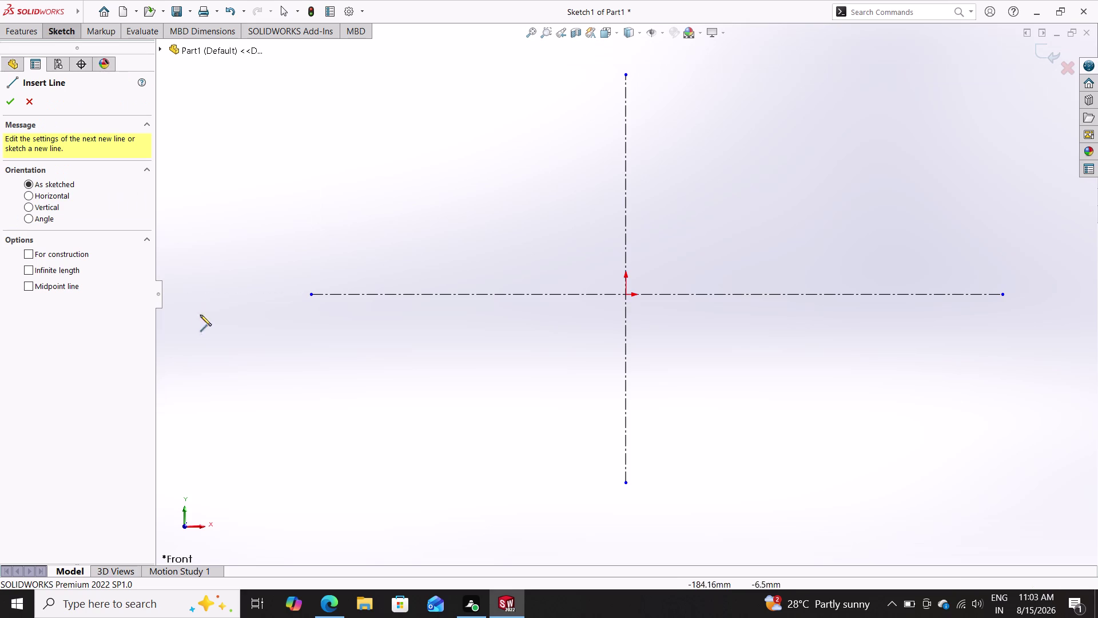
click(334, 295)
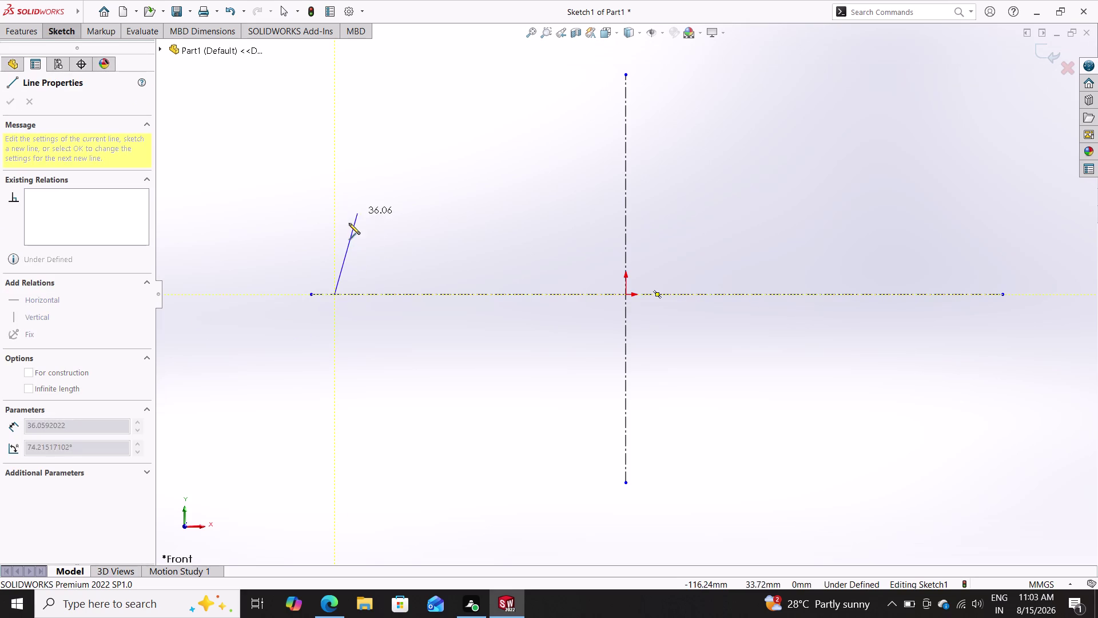
click(349, 232)
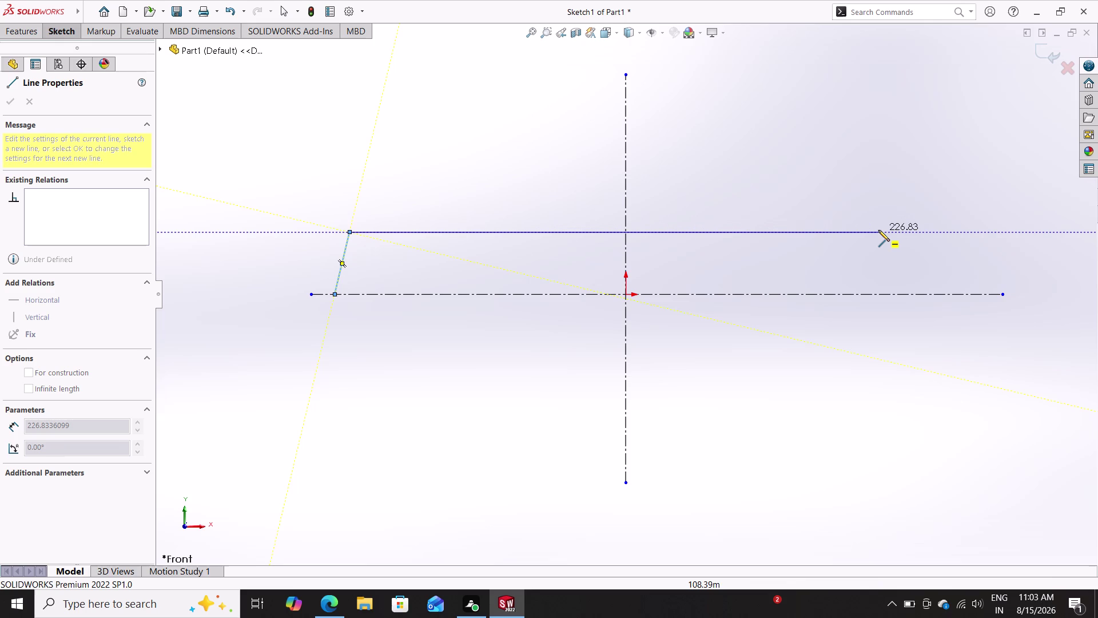
click(878, 230)
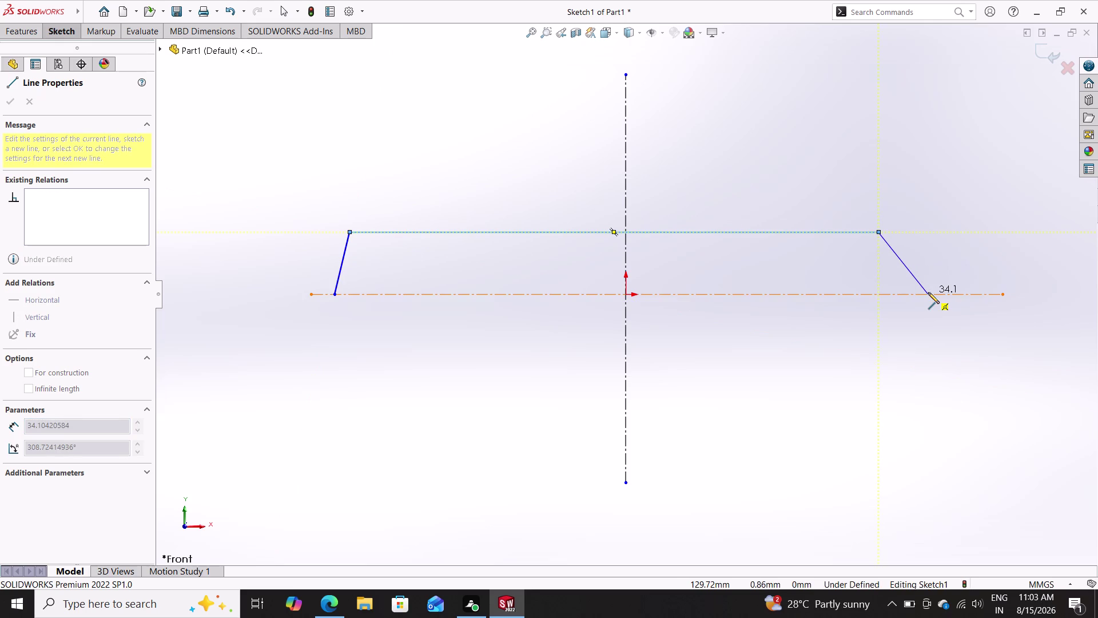
click(928, 293)
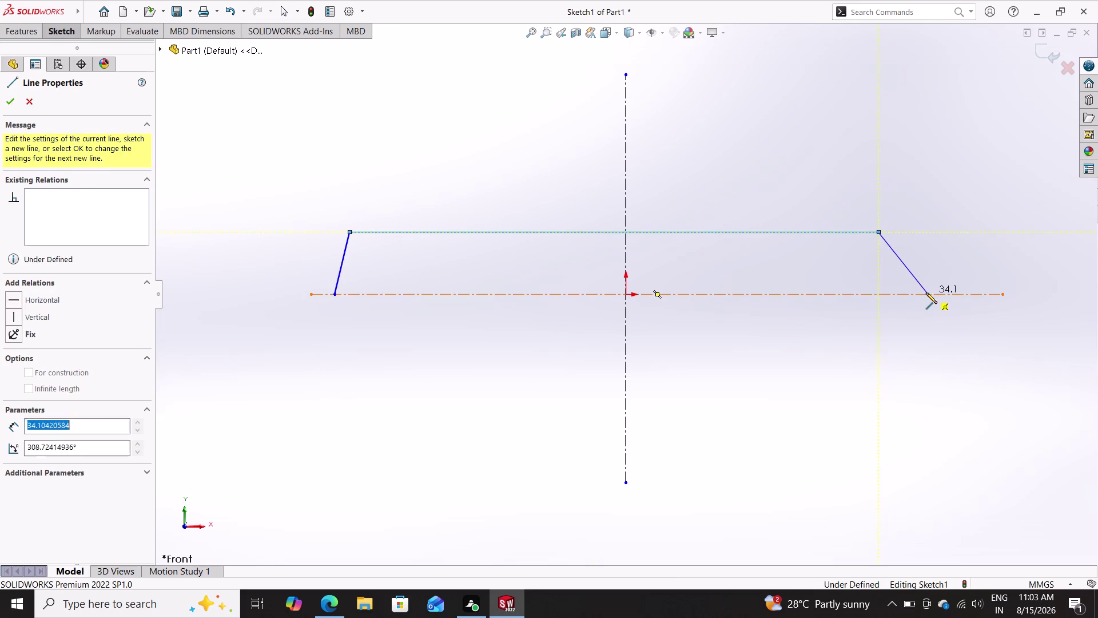
click(334, 294)
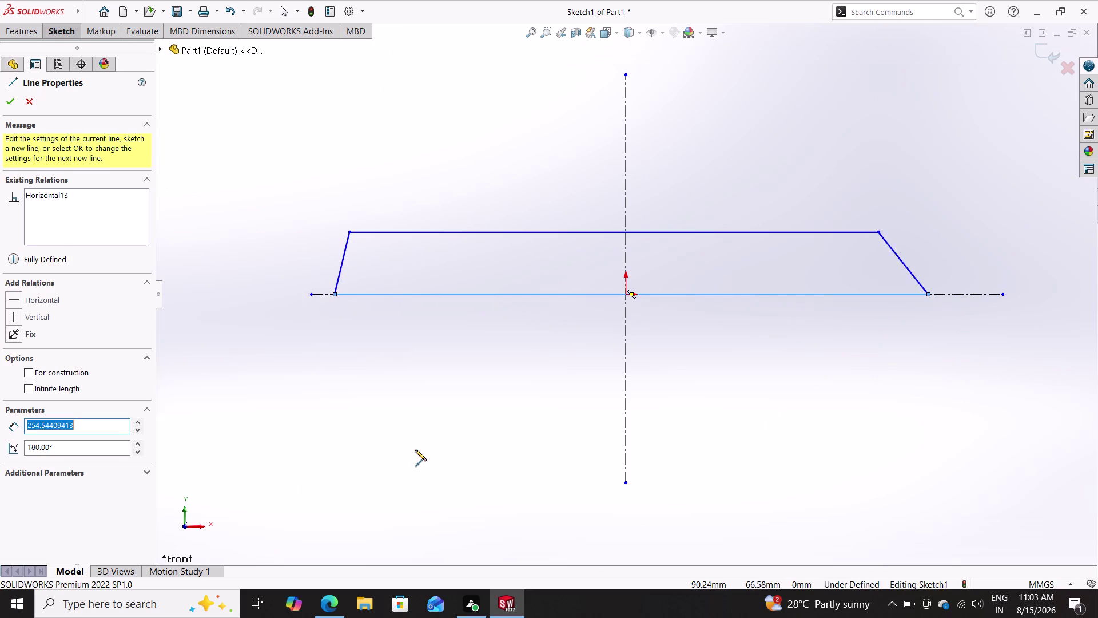
key(Escape)
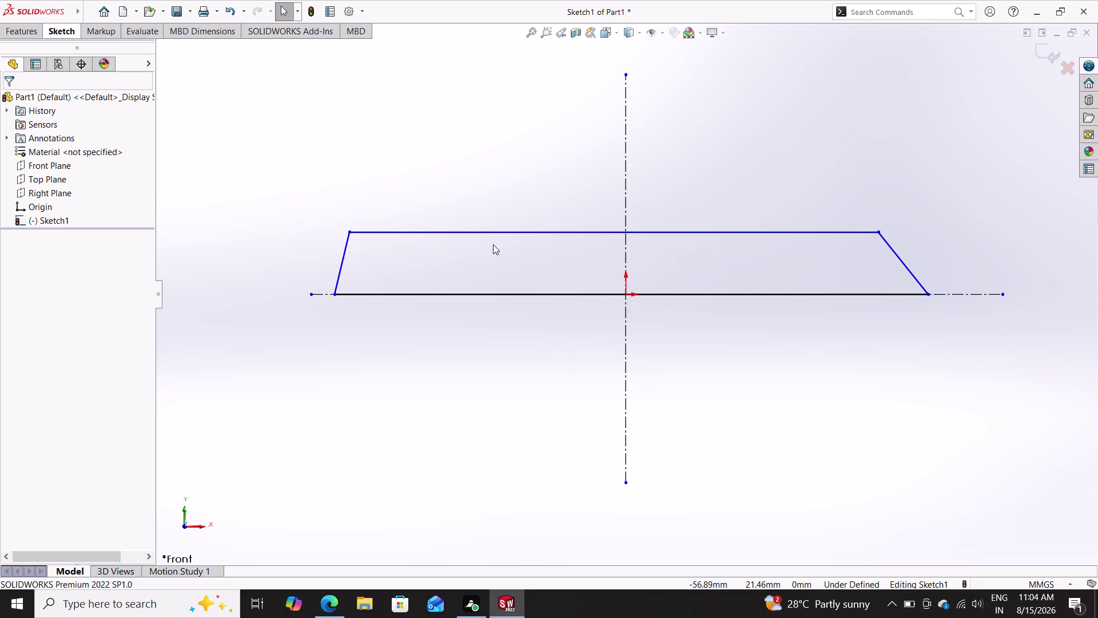
double_click(77, 28)
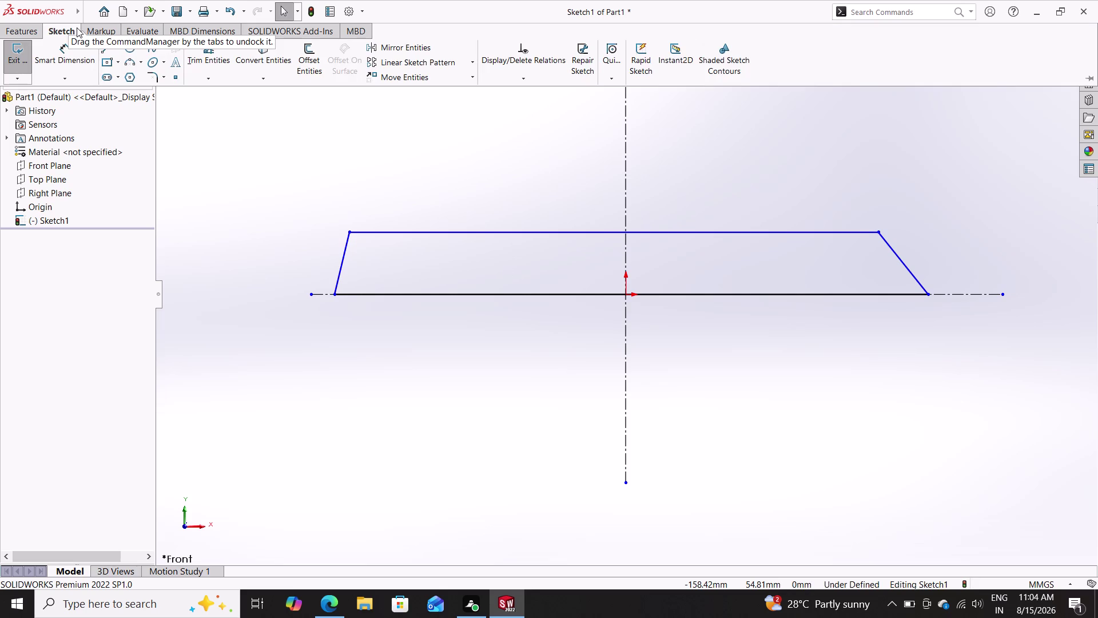
Dimension the outline's base edge to 208 mm.
double_click(77, 57)
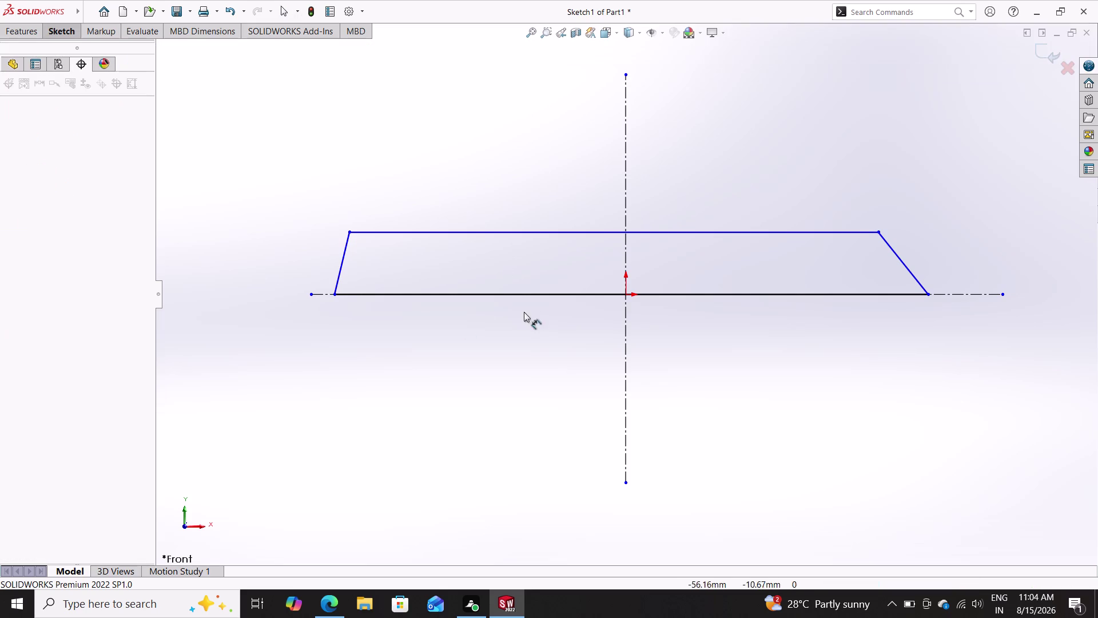
double_click(549, 293)
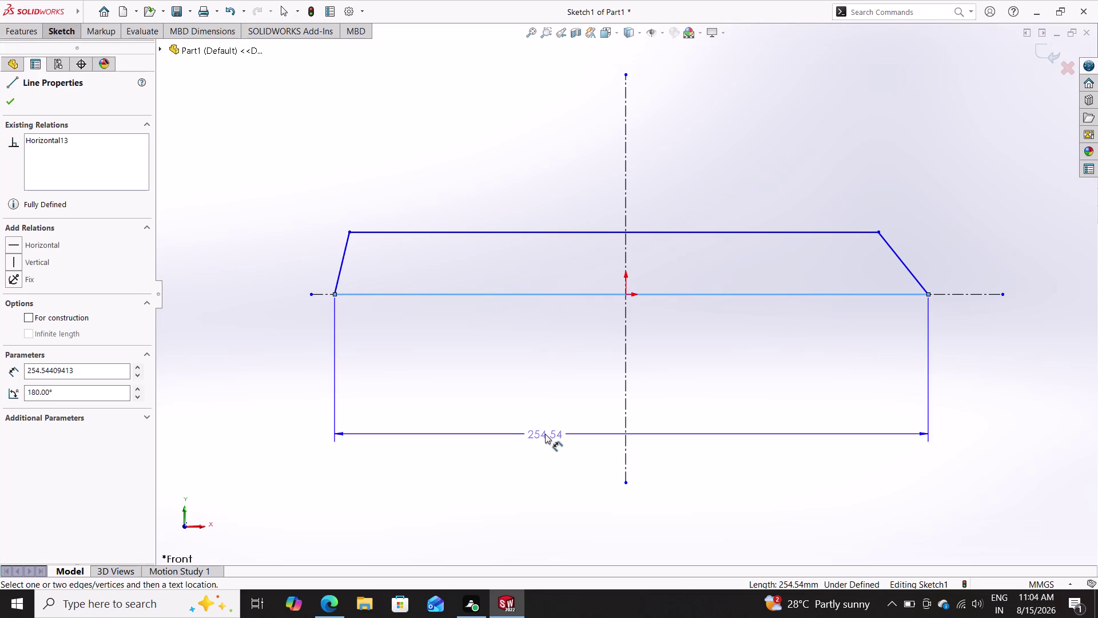
click(566, 438)
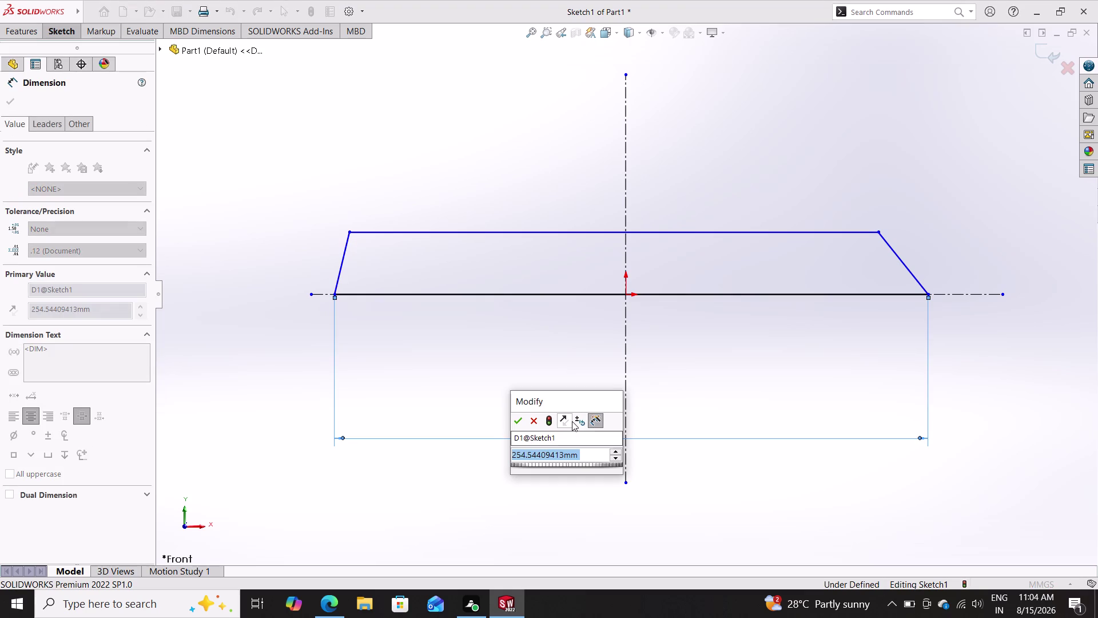
text(20)
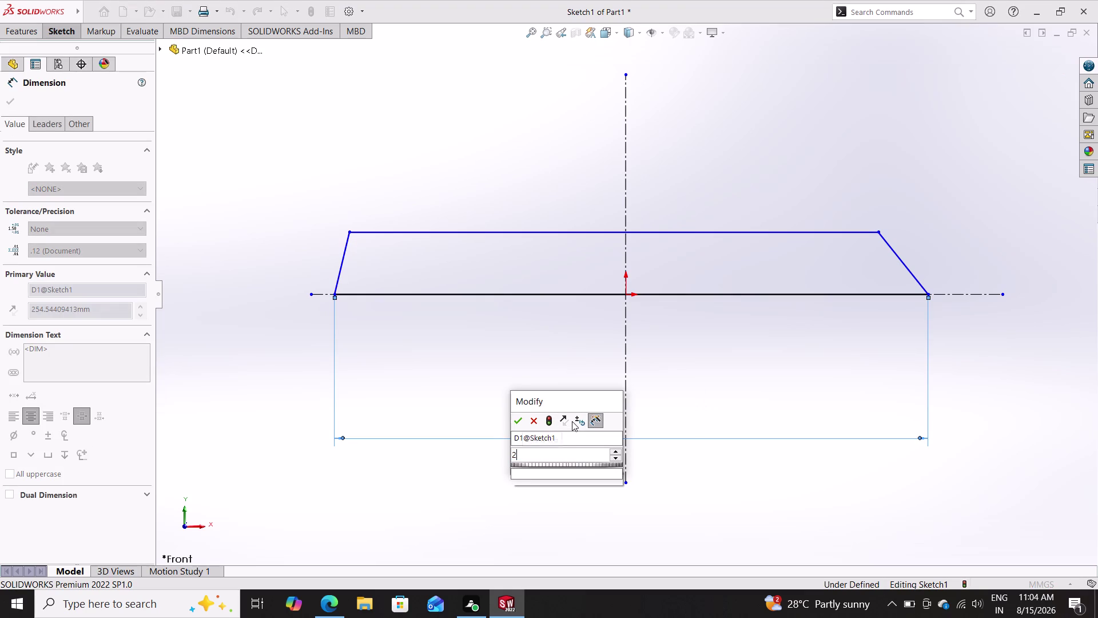
text(8)
key(Return)
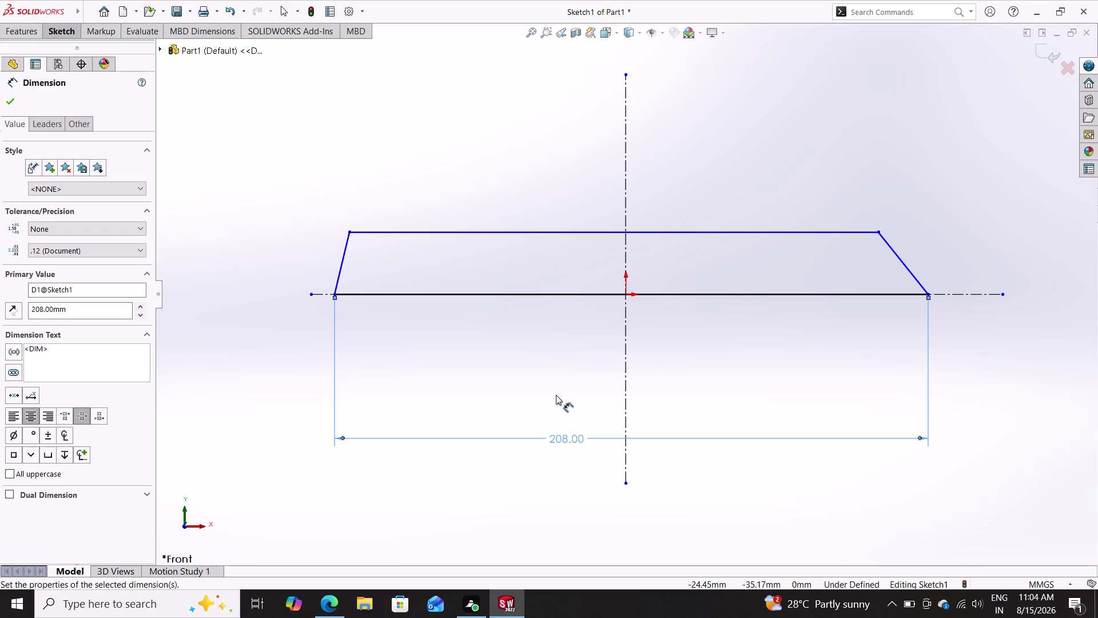
Dimension the left slanted side's angle to the centreline as 106°.
click(341, 261)
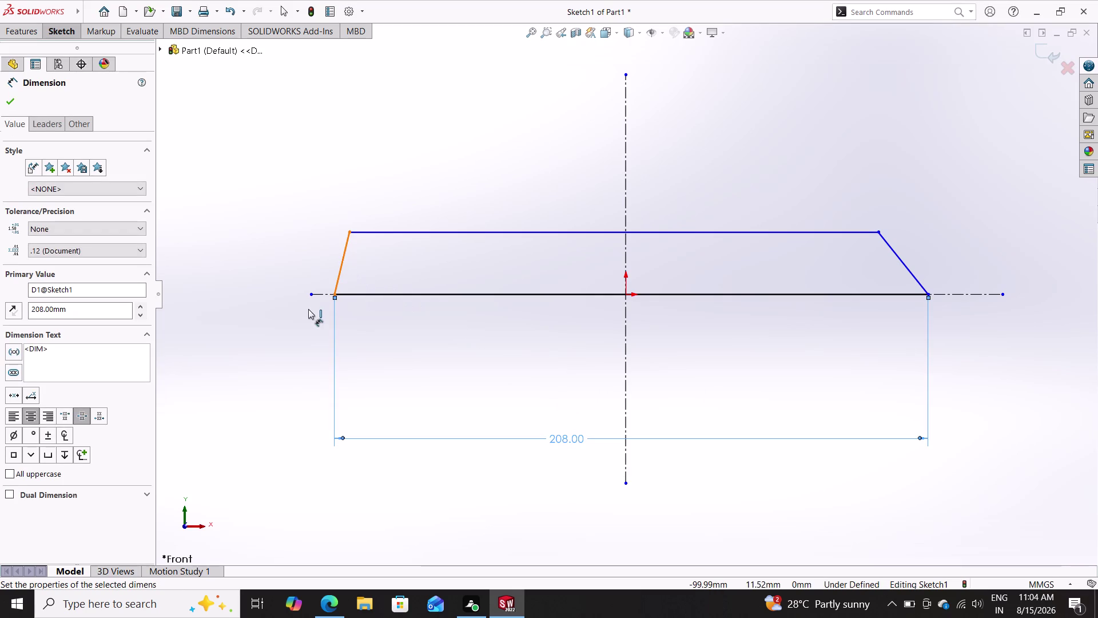
click(322, 295)
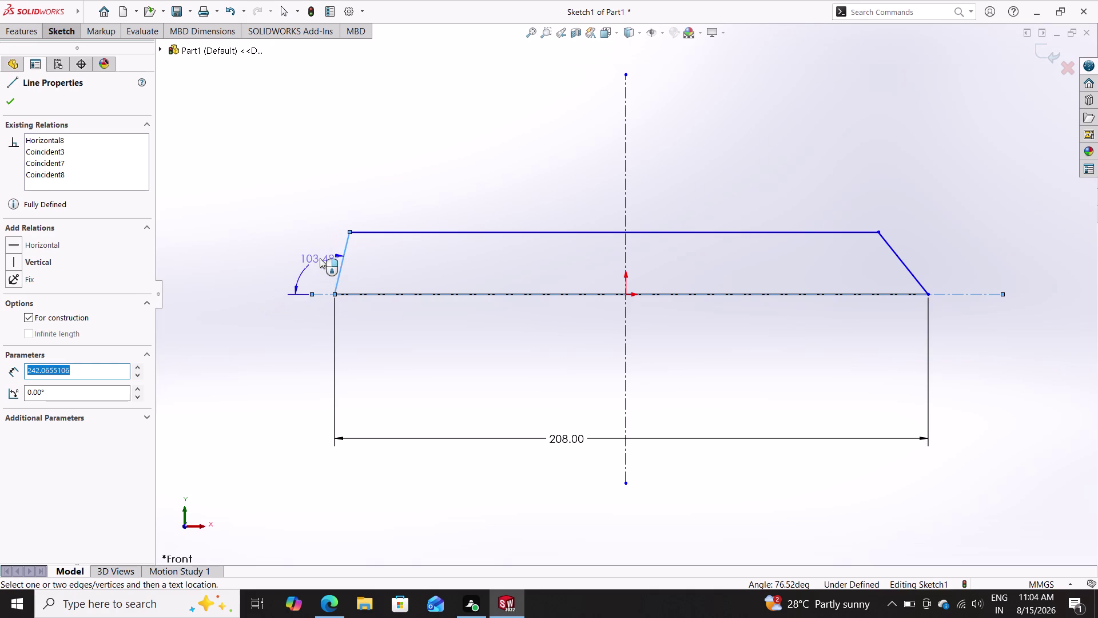
double_click(321, 259)
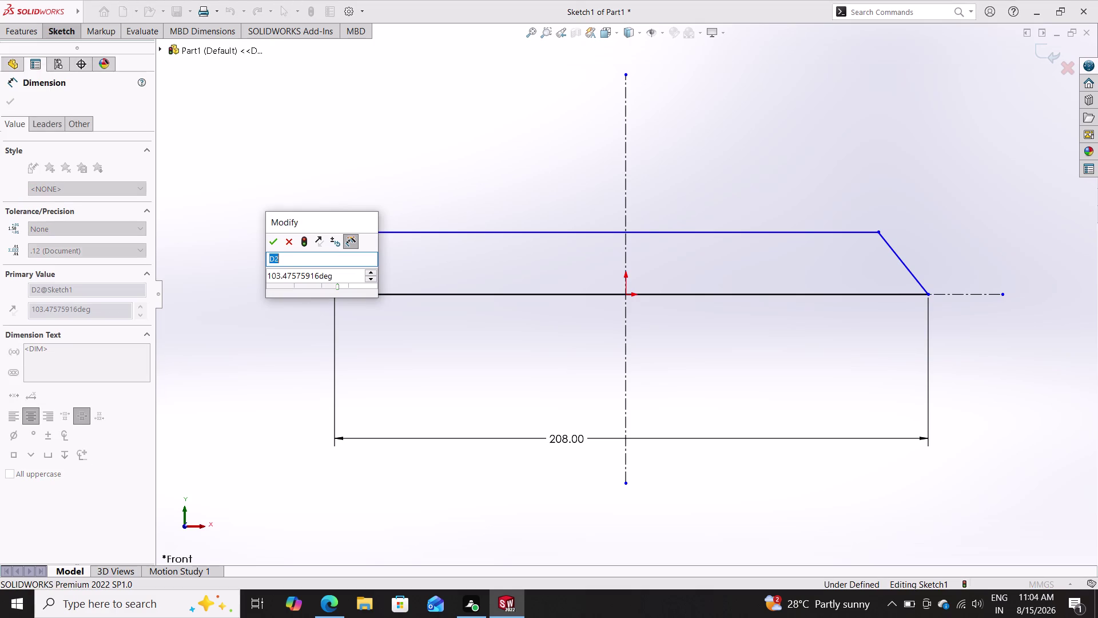
text(106)
key(Return)
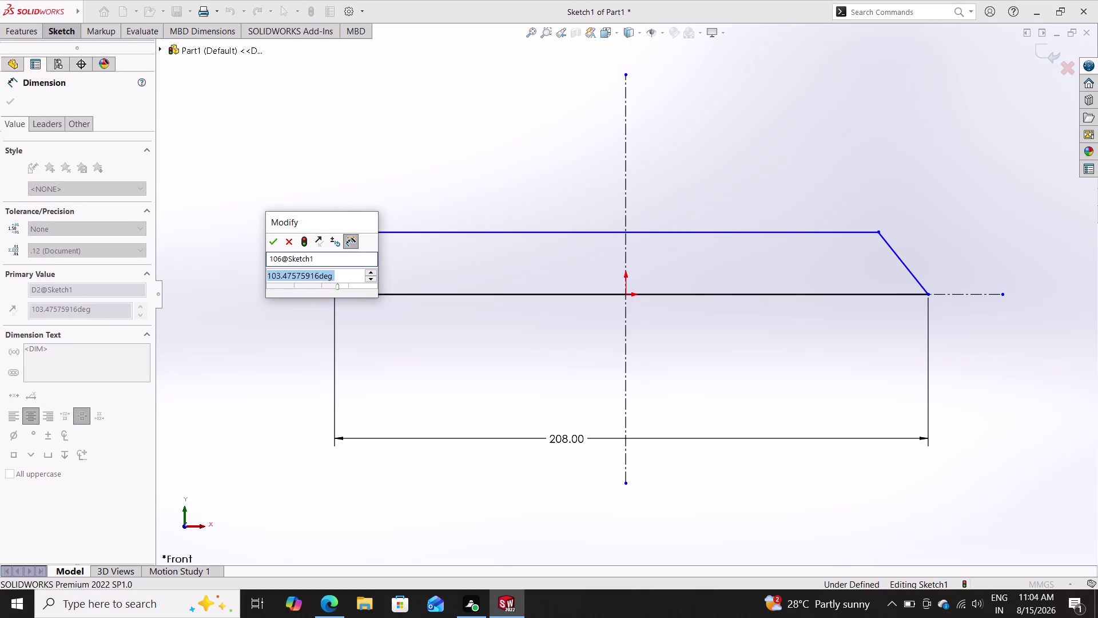
text(106)
key(Return)
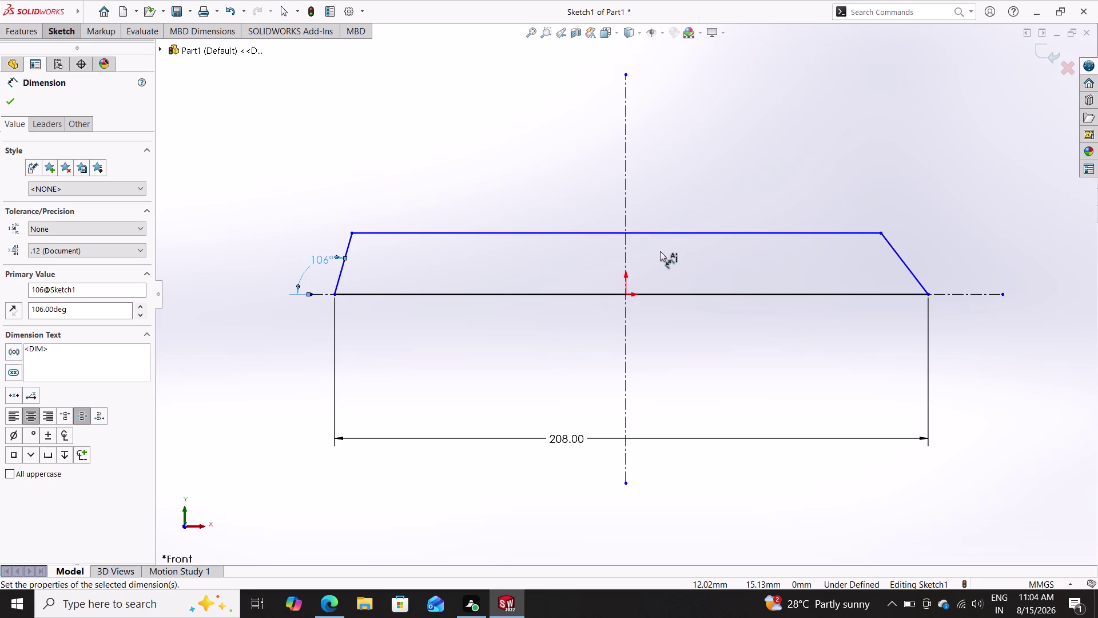
key(Escape)
key(Escape)
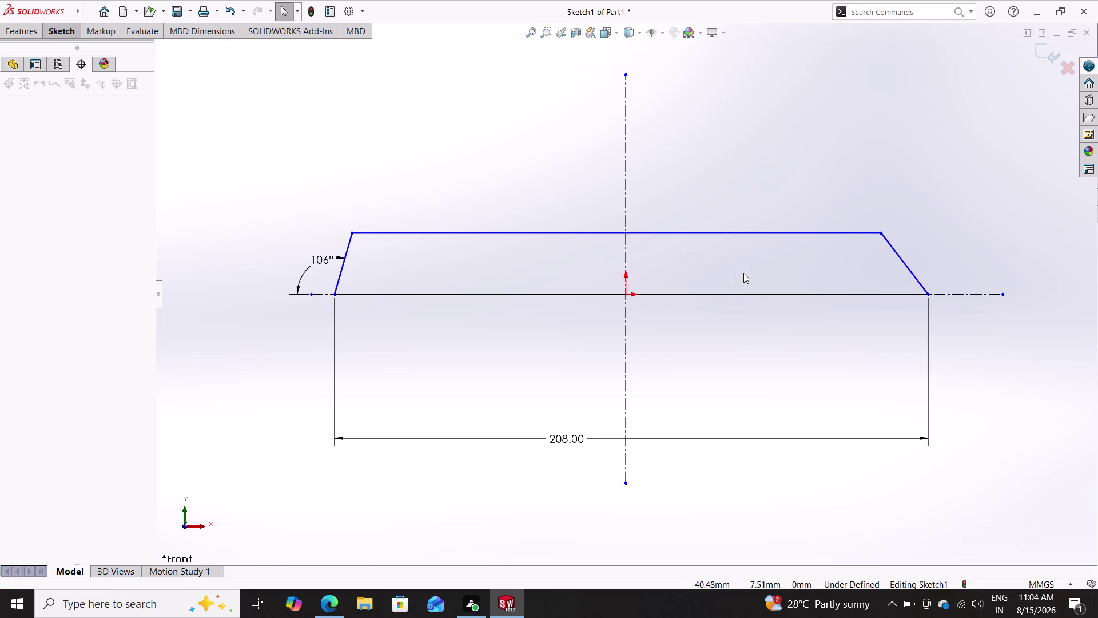
Delete the hand-drawn right slanted edge.
key(Escape)
click(902, 256)
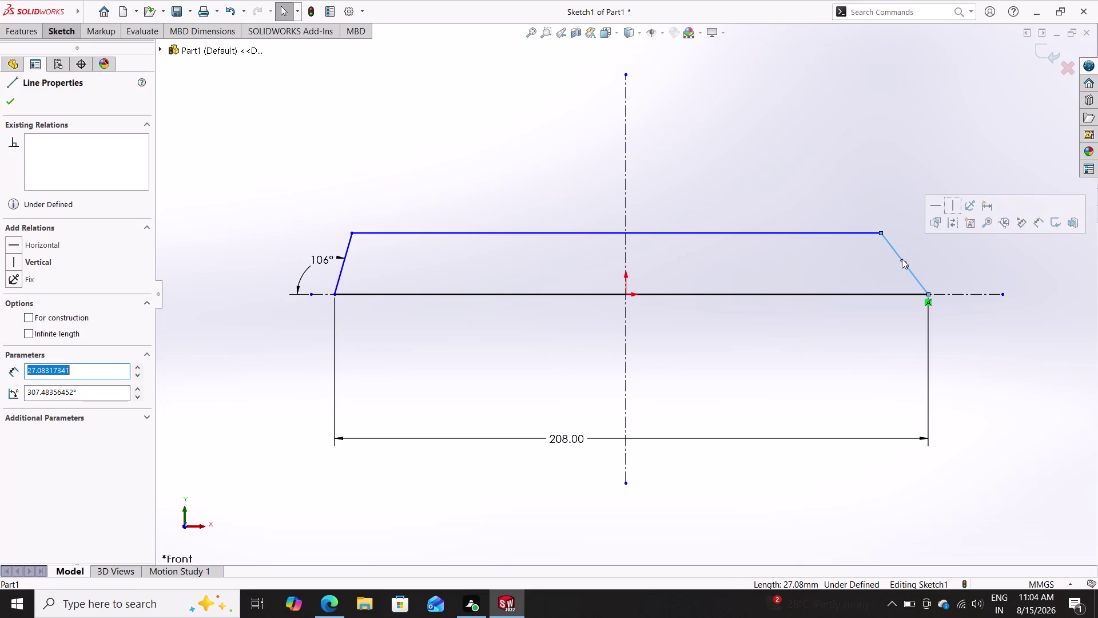
key(Delete)
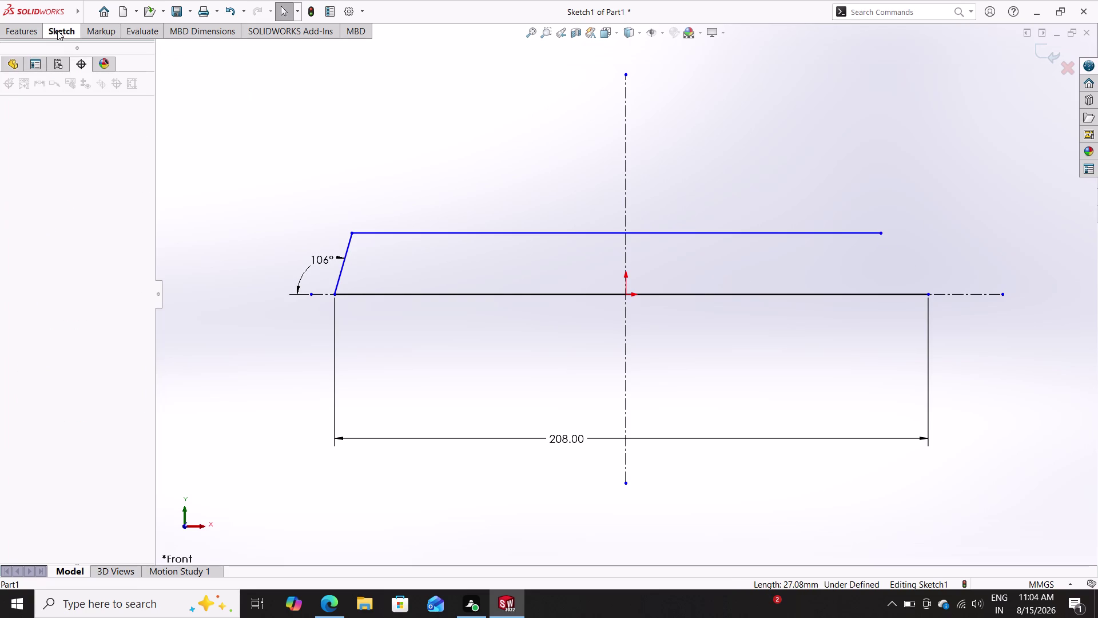
Mirror the left slanted edge about the vertical centreline with Mirror Entities.
click(57, 31)
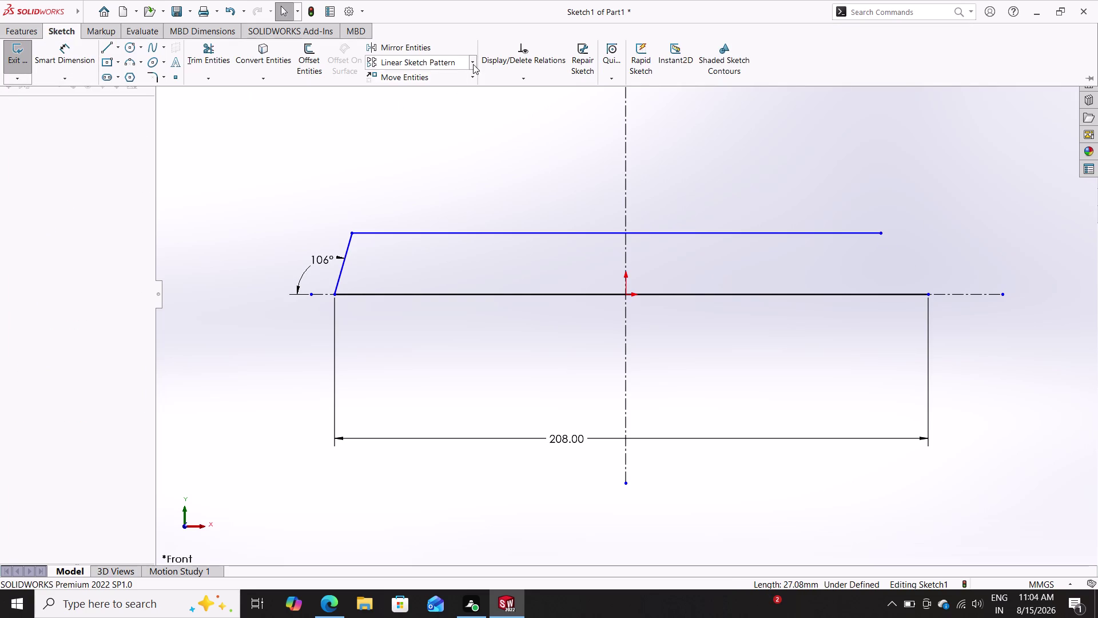
click(423, 48)
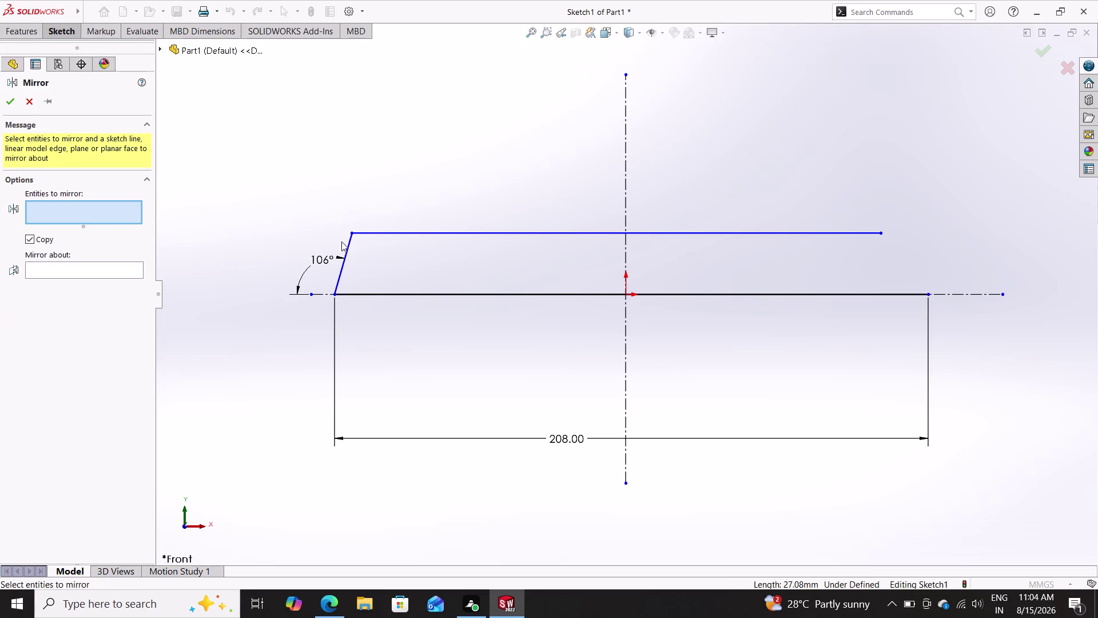
click(345, 256)
click(122, 266)
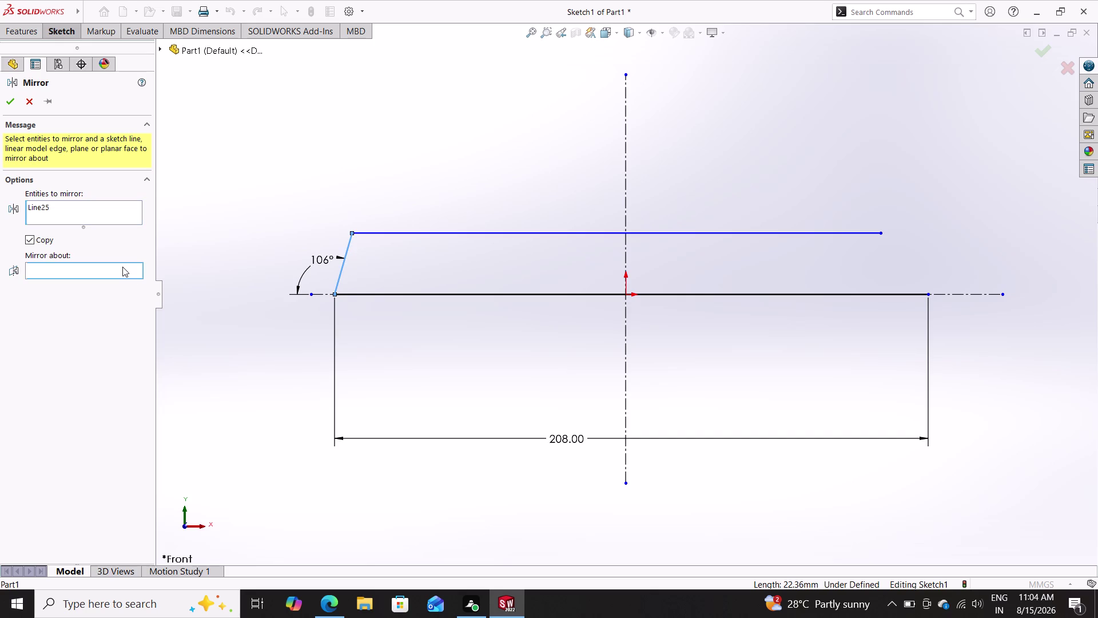
click(626, 249)
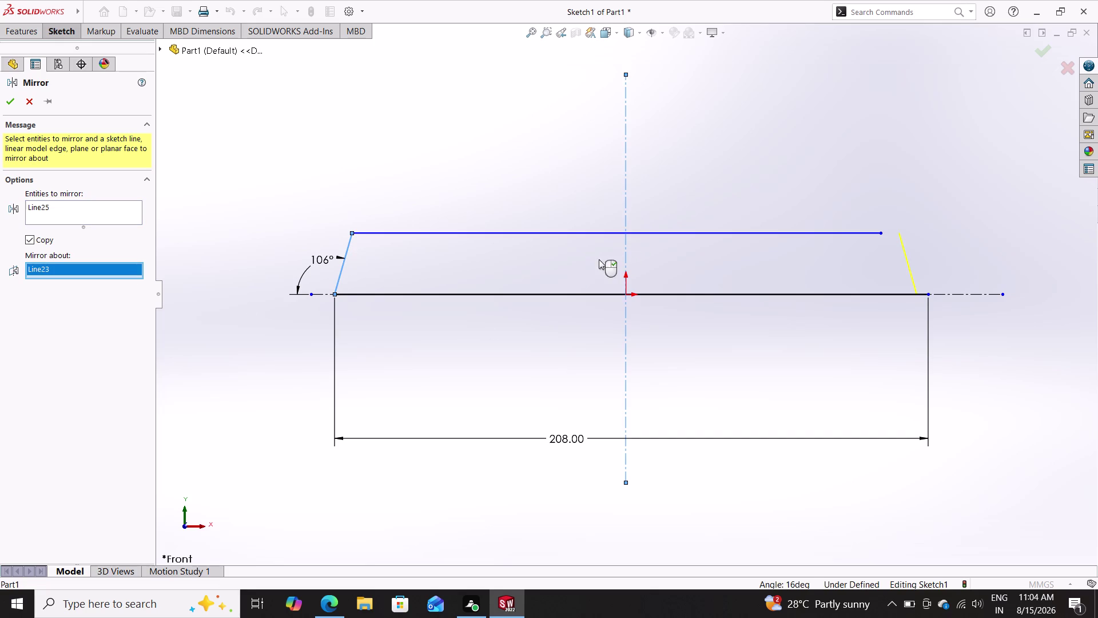
click(13, 105)
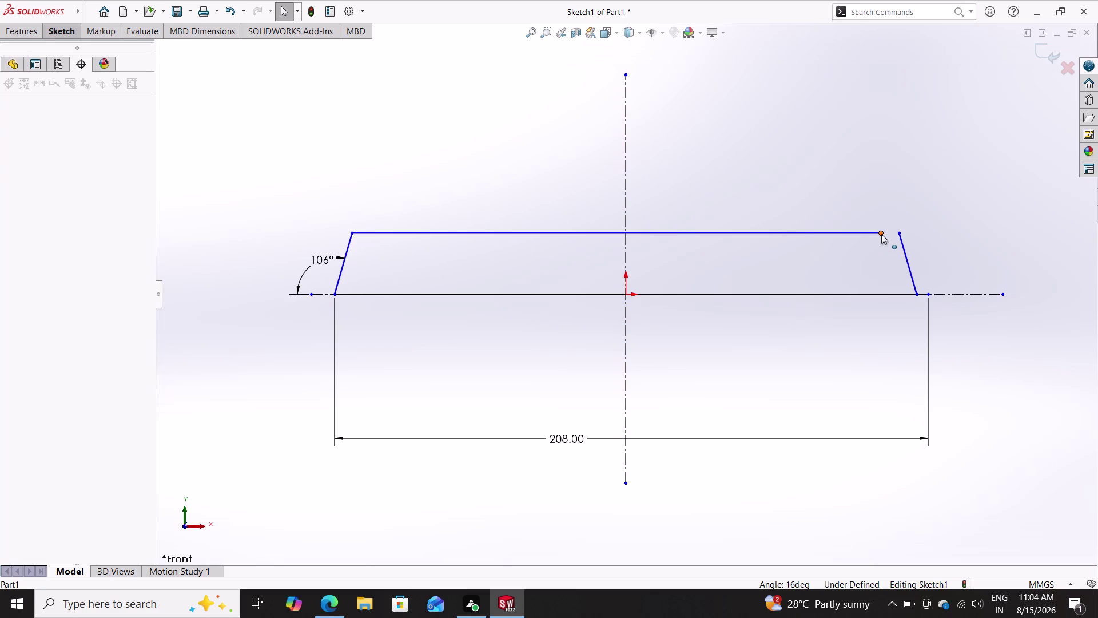
Drag the top edge's right endpoint onto the mirrored edge's top endpoint.
drag(881, 234, 899, 231)
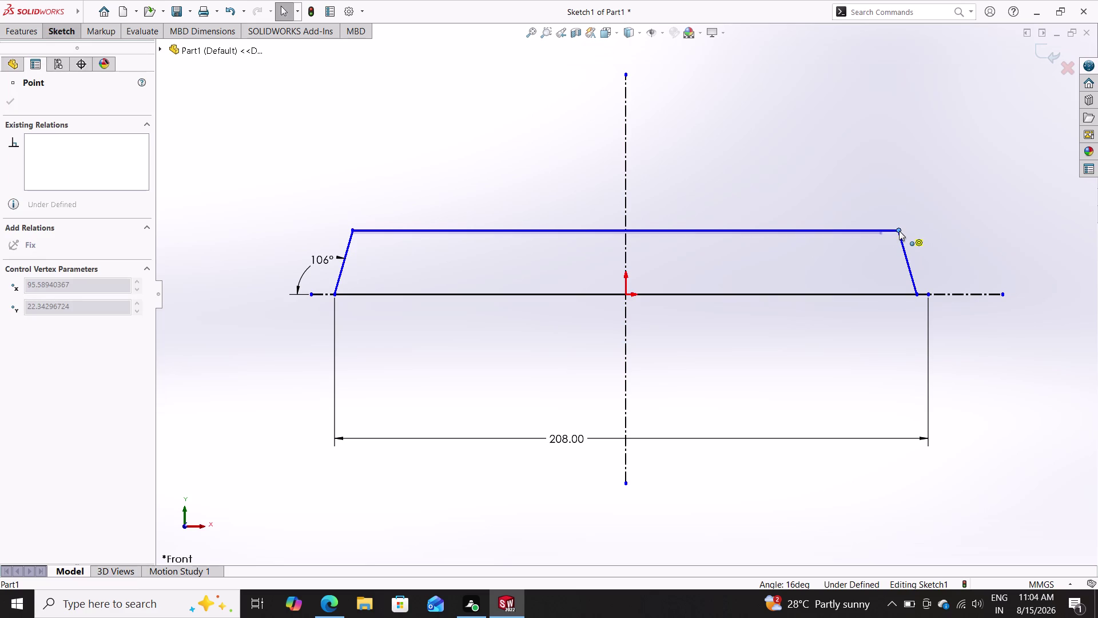
drag(899, 230, 896, 232)
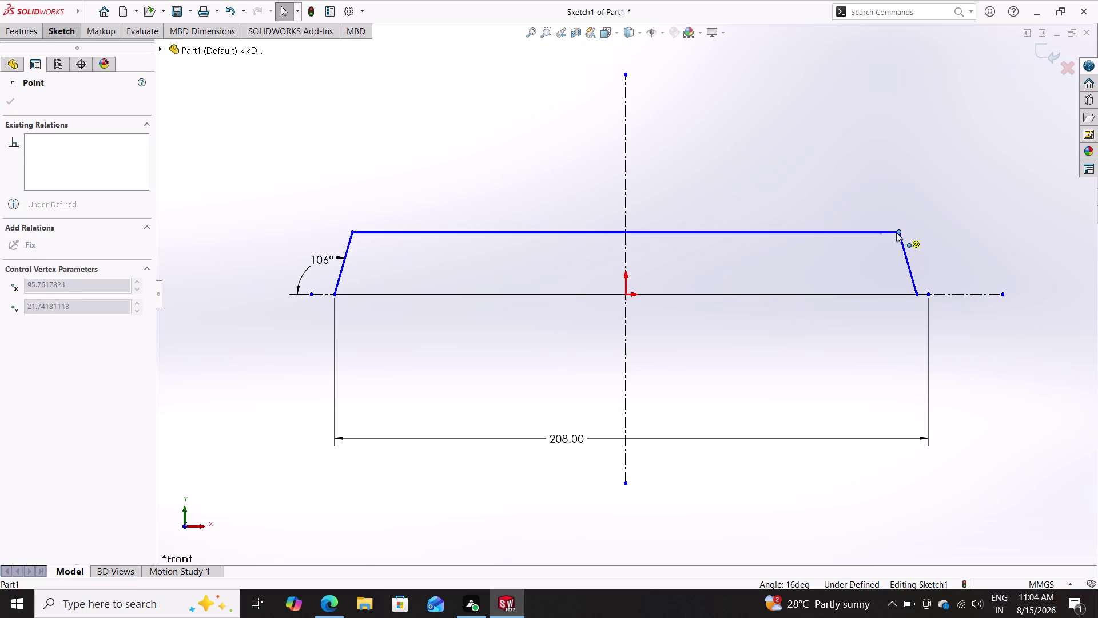
drag(896, 233, 900, 232)
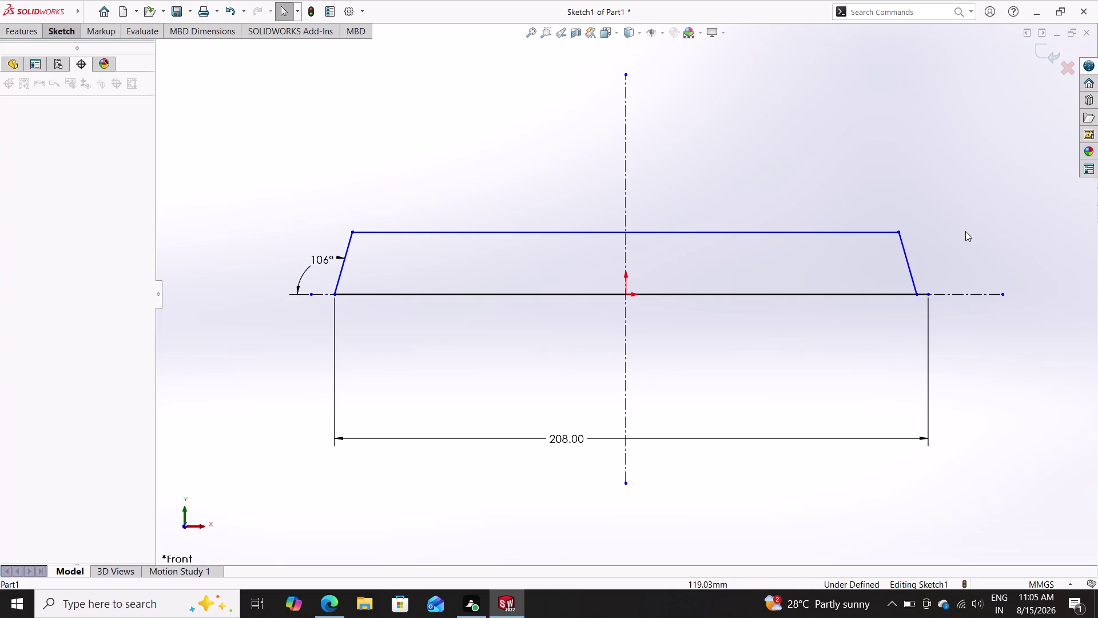
click(56, 31)
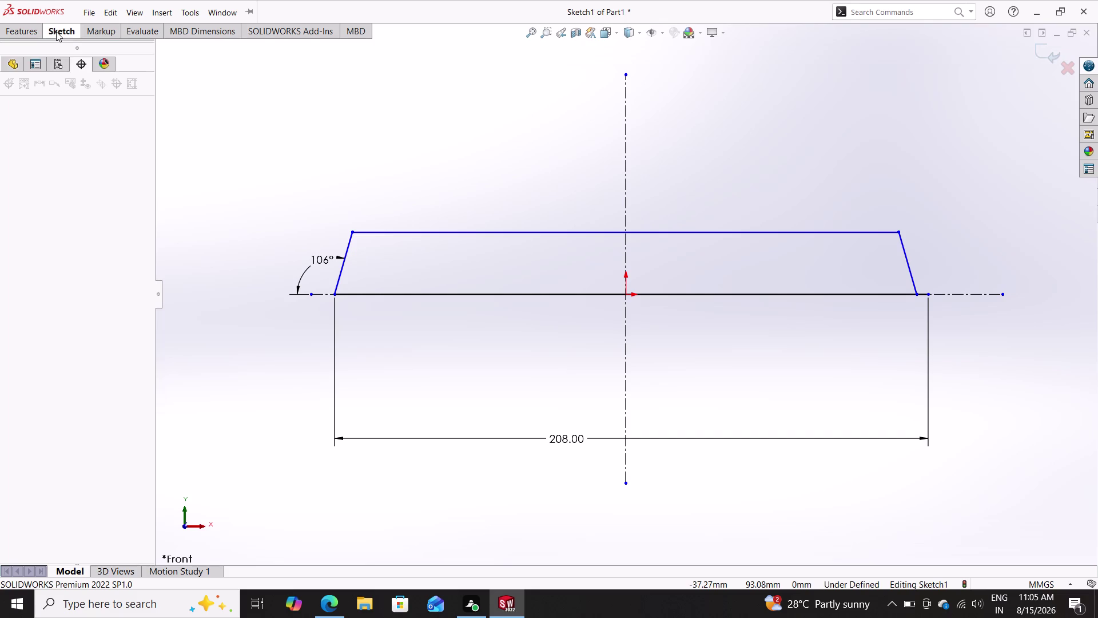
double_click(72, 58)
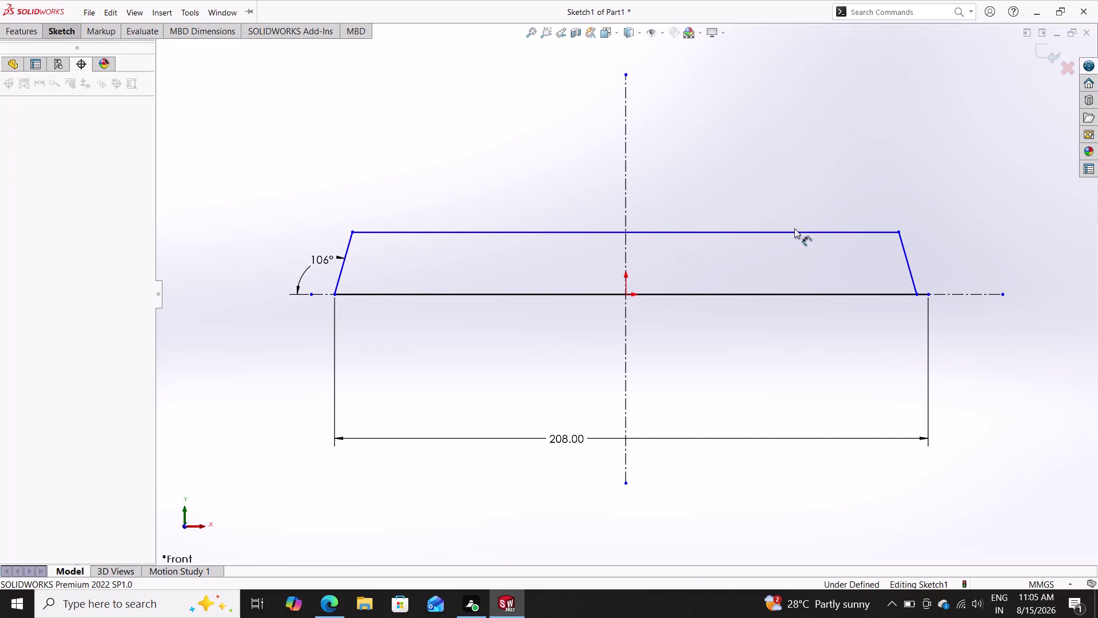
click(907, 259)
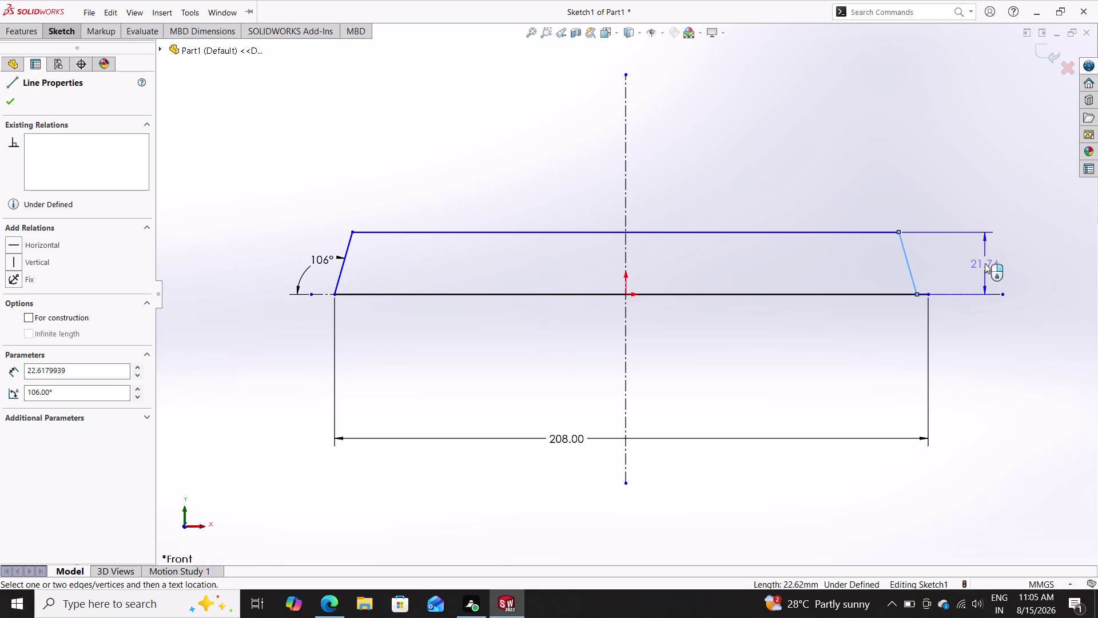
Dimension the distance between the top and bottom edges to 14 mm.
text(14)
key(Return)
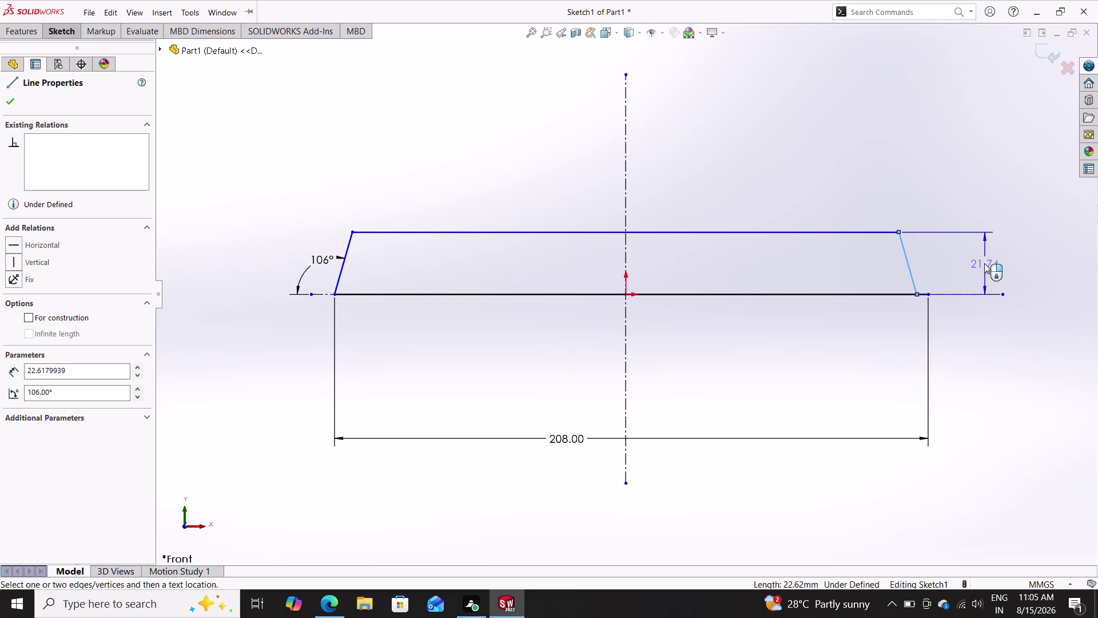
double_click(984, 263)
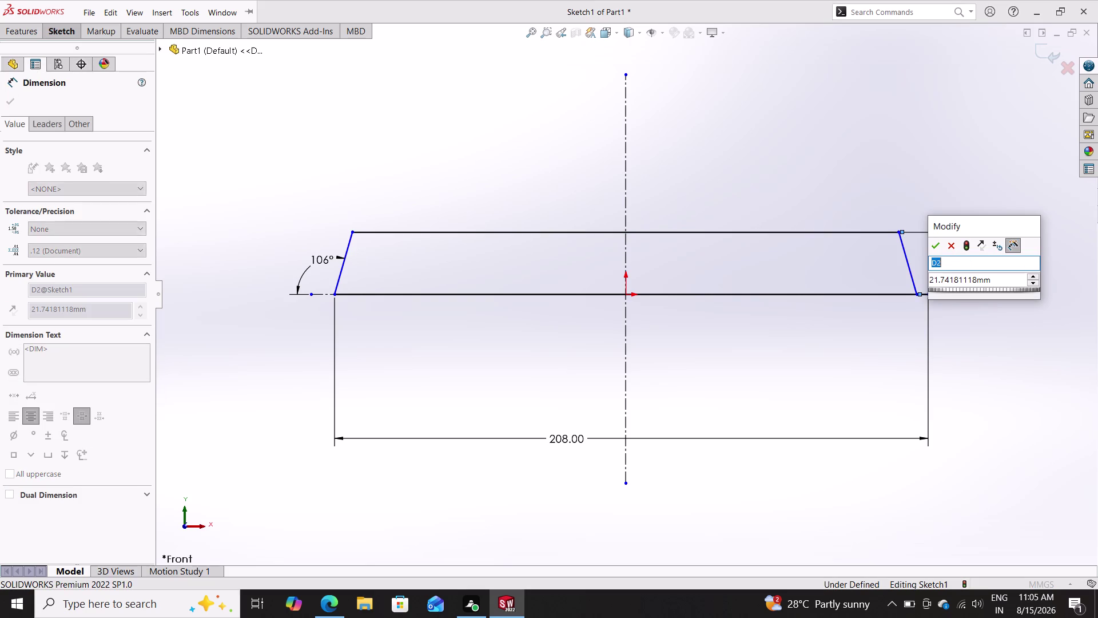
click(995, 281)
drag(994, 281, 982, 280)
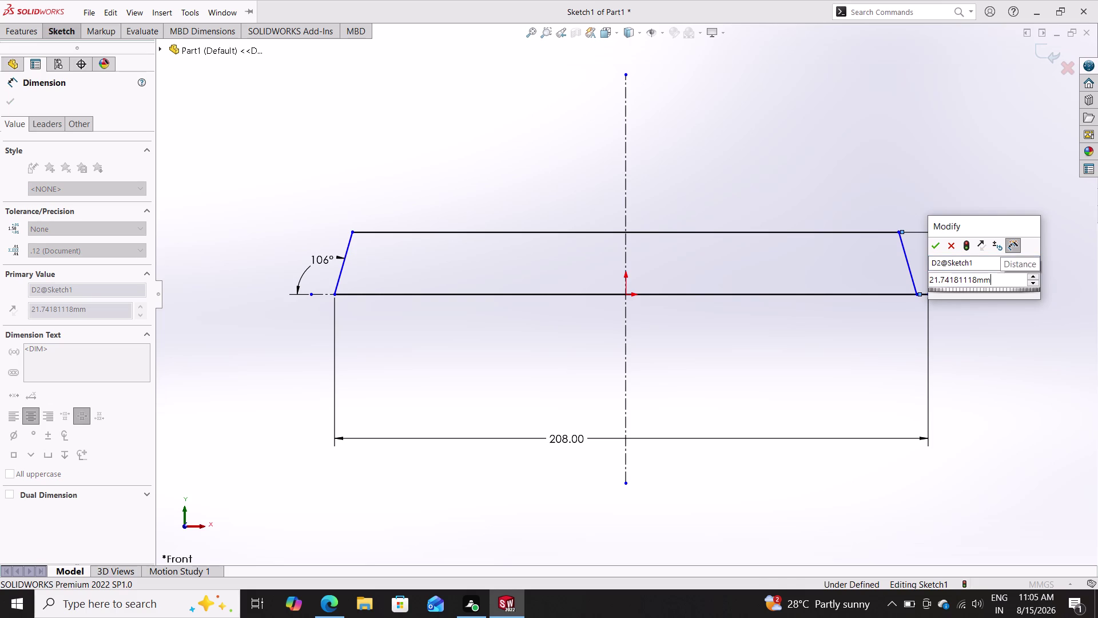
drag(982, 280, 911, 279)
text(14)
key(Return)
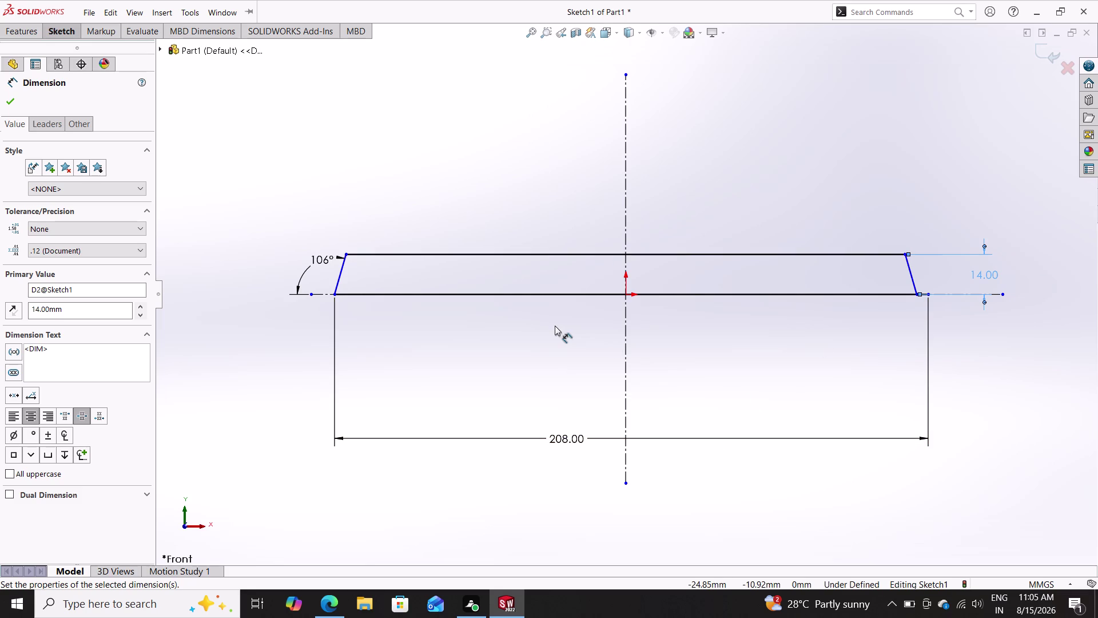
key(Escape)
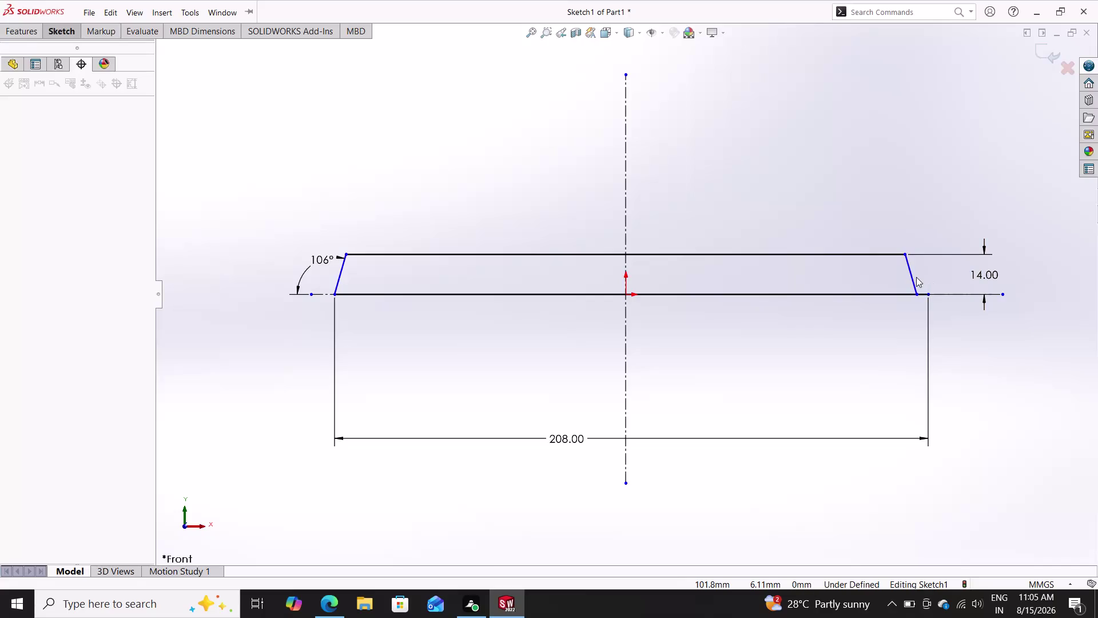
double_click(913, 277)
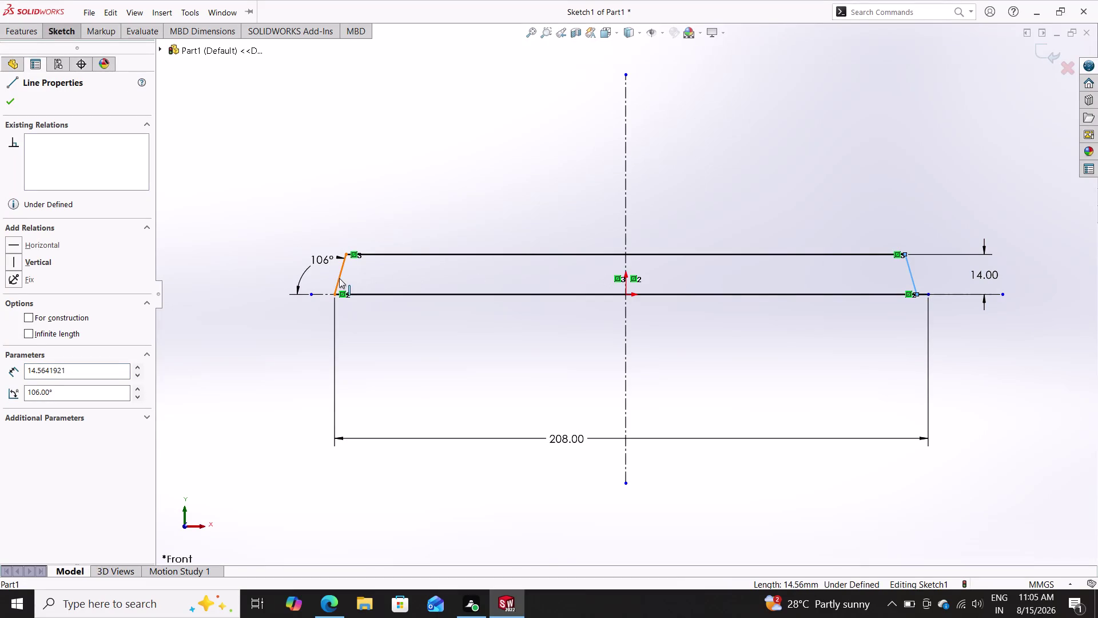
click(338, 277)
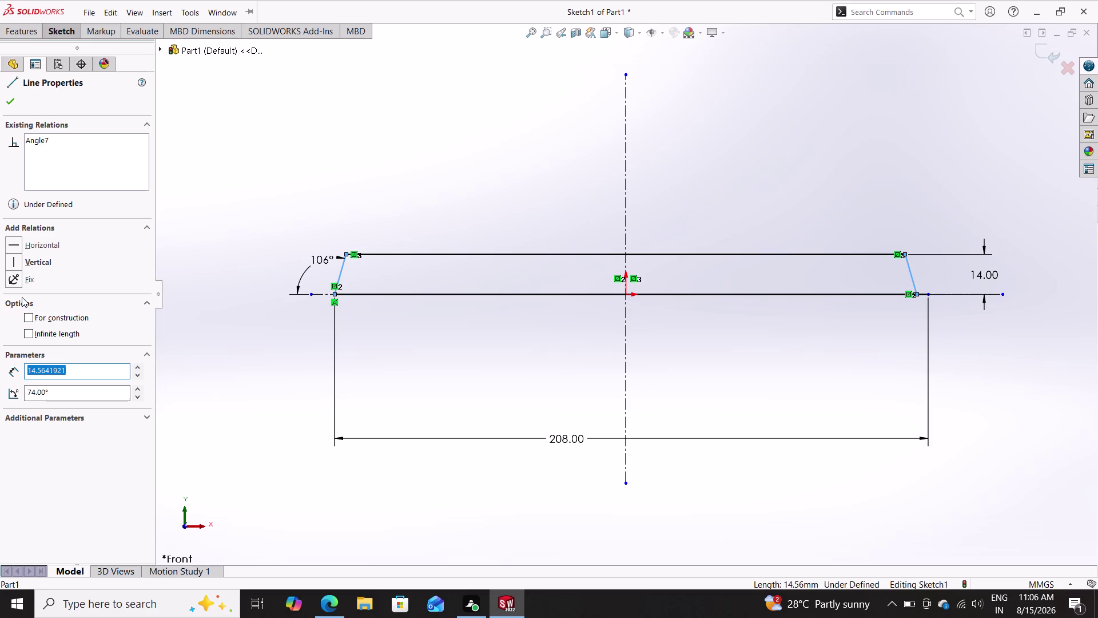
key(Escape)
key(Escape)
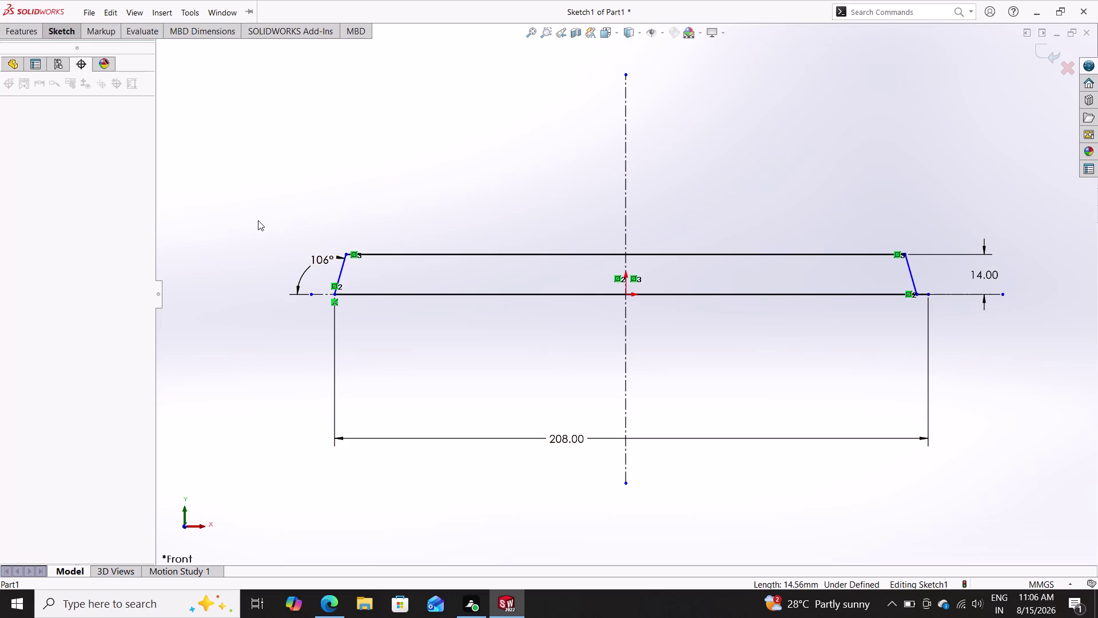
click(32, 32)
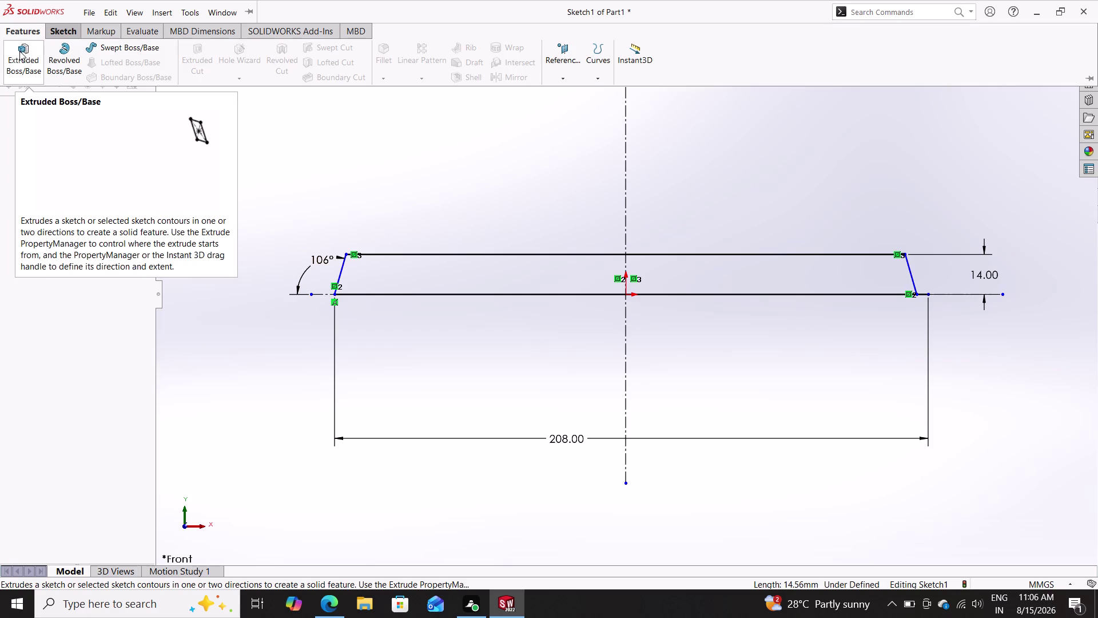
click(20, 51)
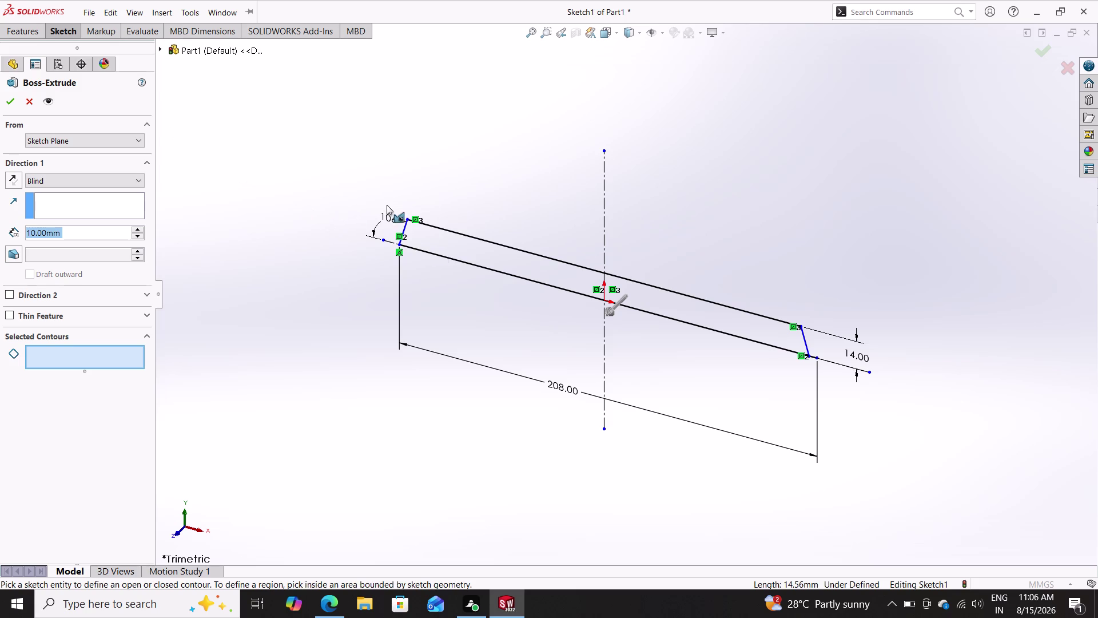
double_click(455, 243)
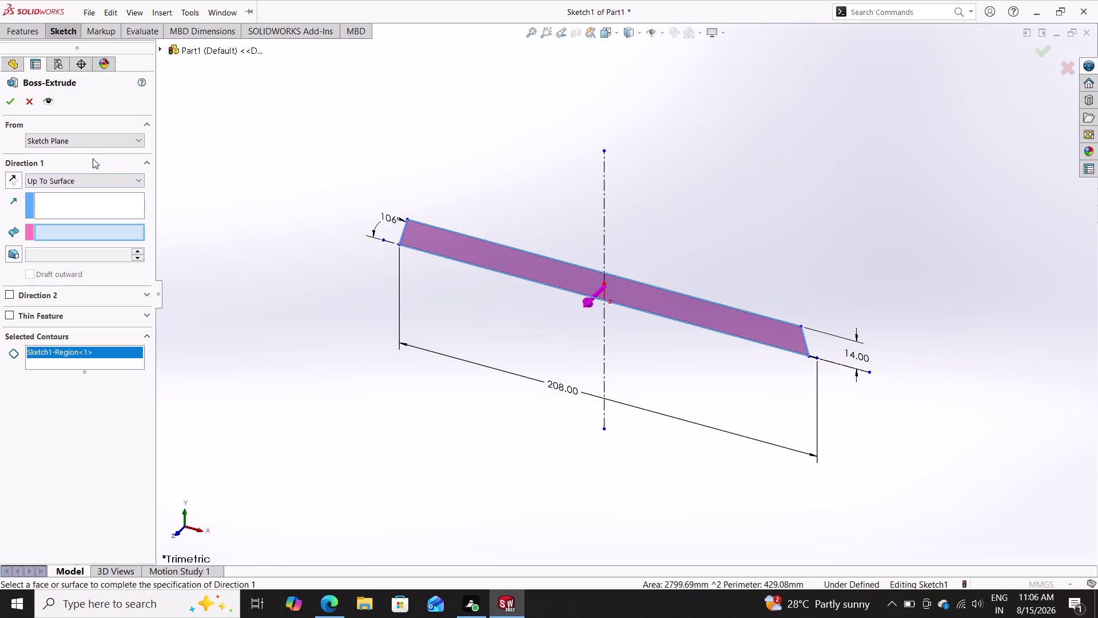
click(84, 179)
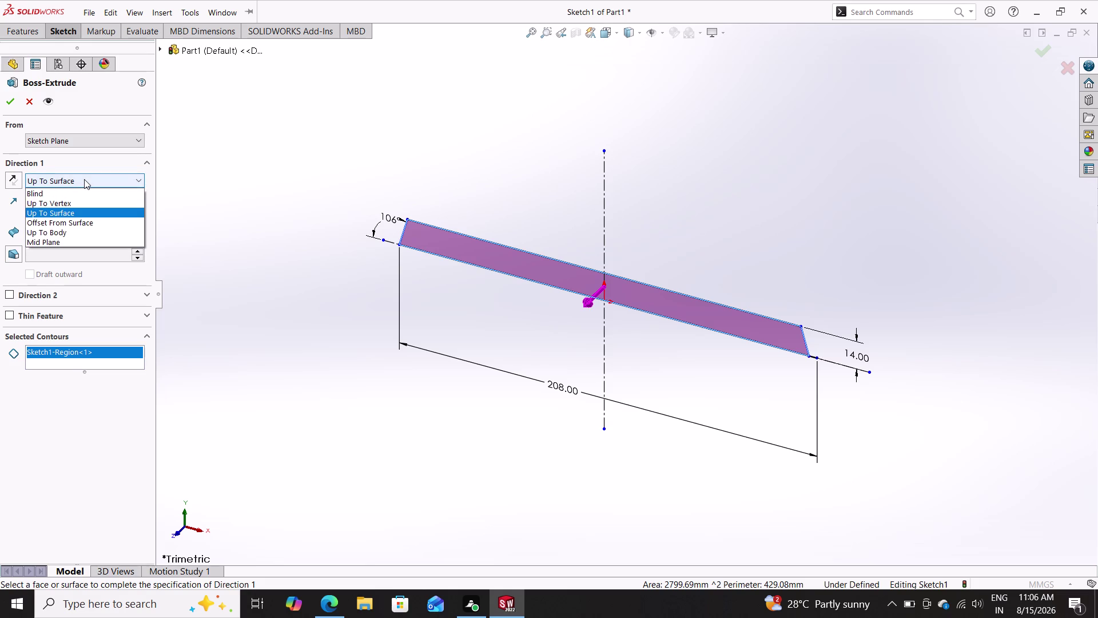
key(Escape)
key(Escape)
key(Escape)
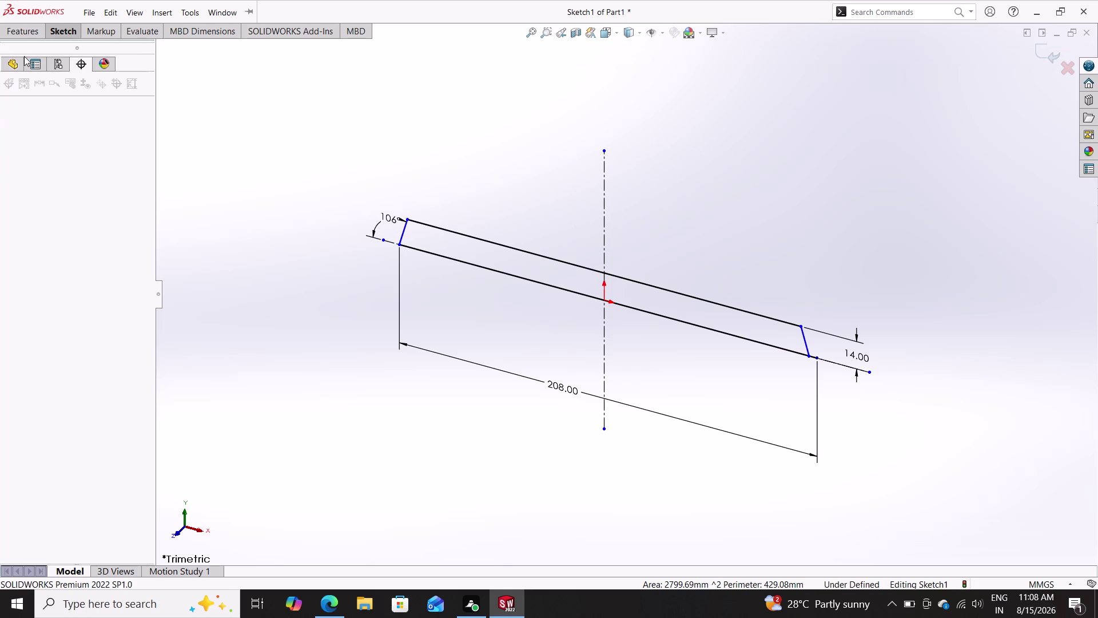
click(28, 32)
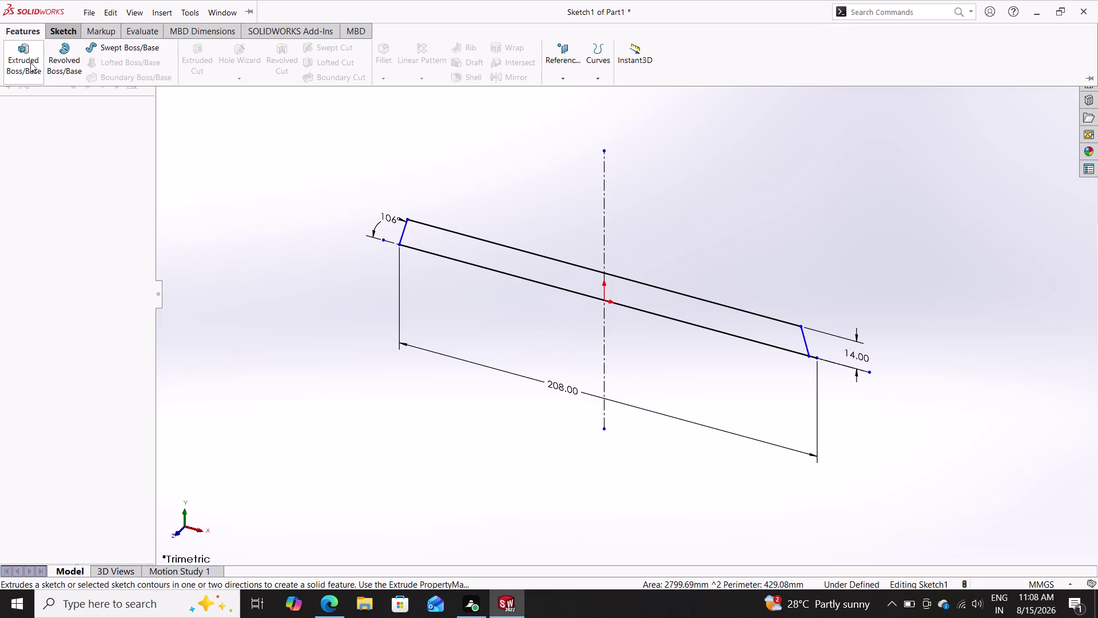
Boss-extrude the trapezoid mid-plane to 46 mm, then select the bar's top face.
click(26, 47)
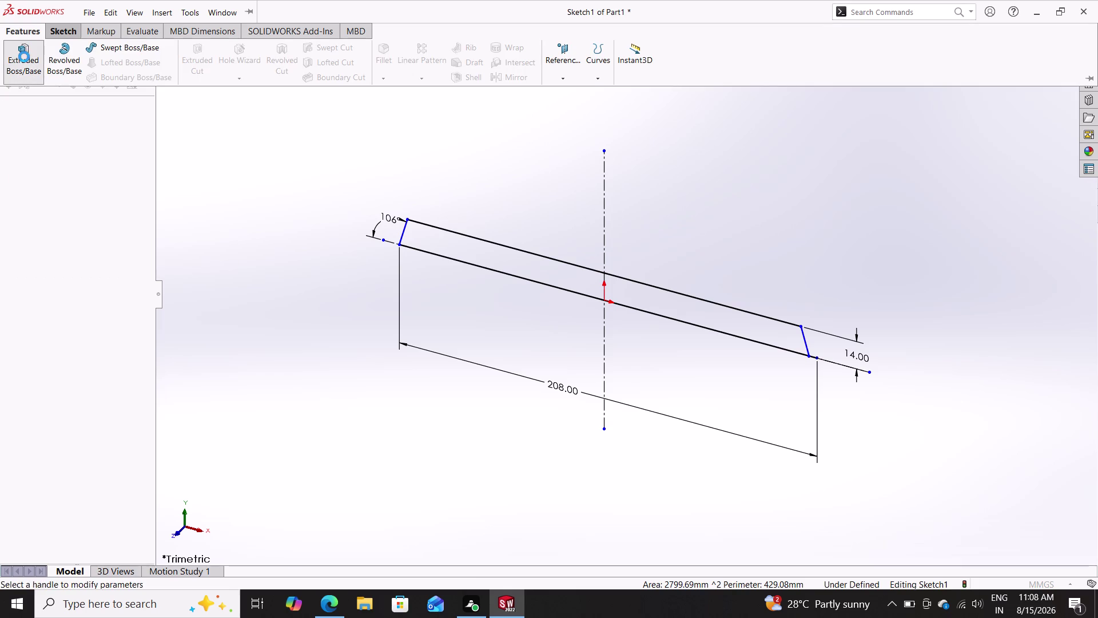
click(563, 275)
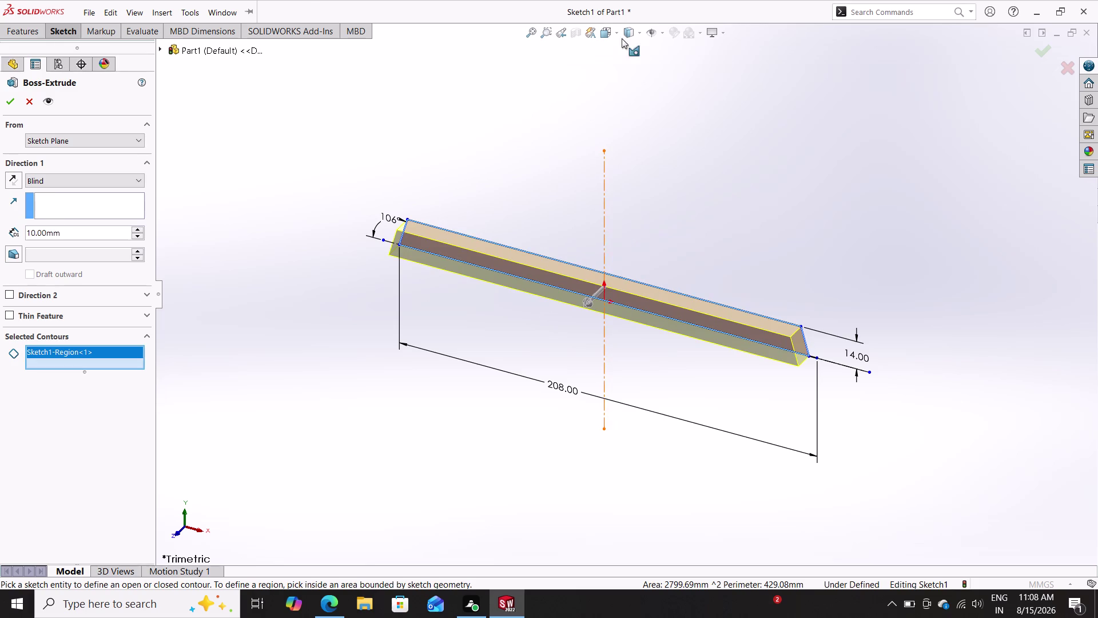
click(135, 180)
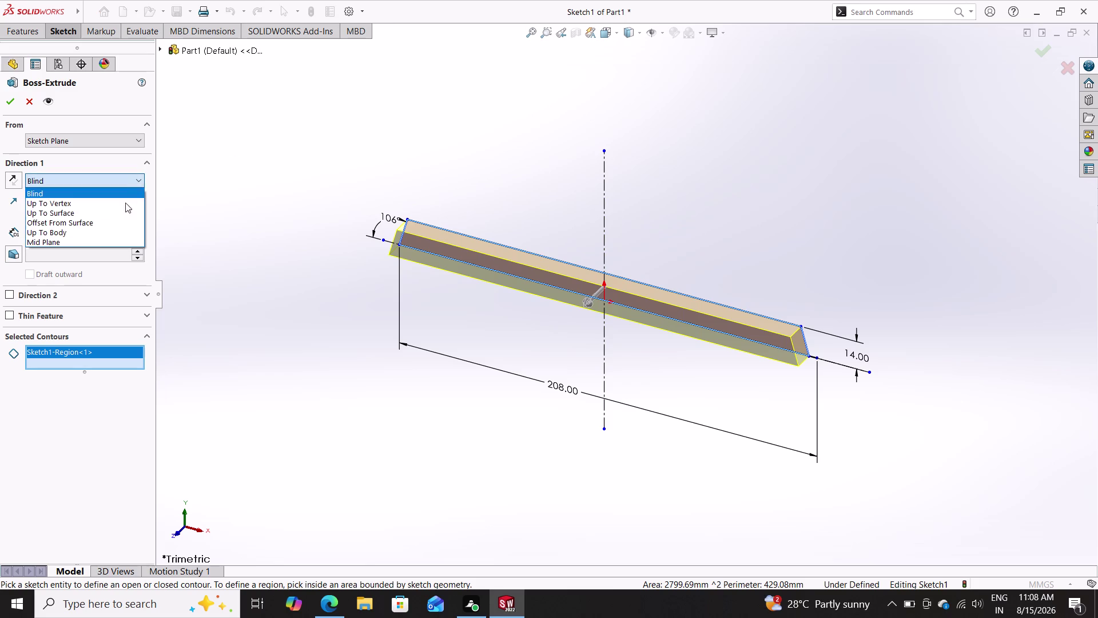
click(81, 245)
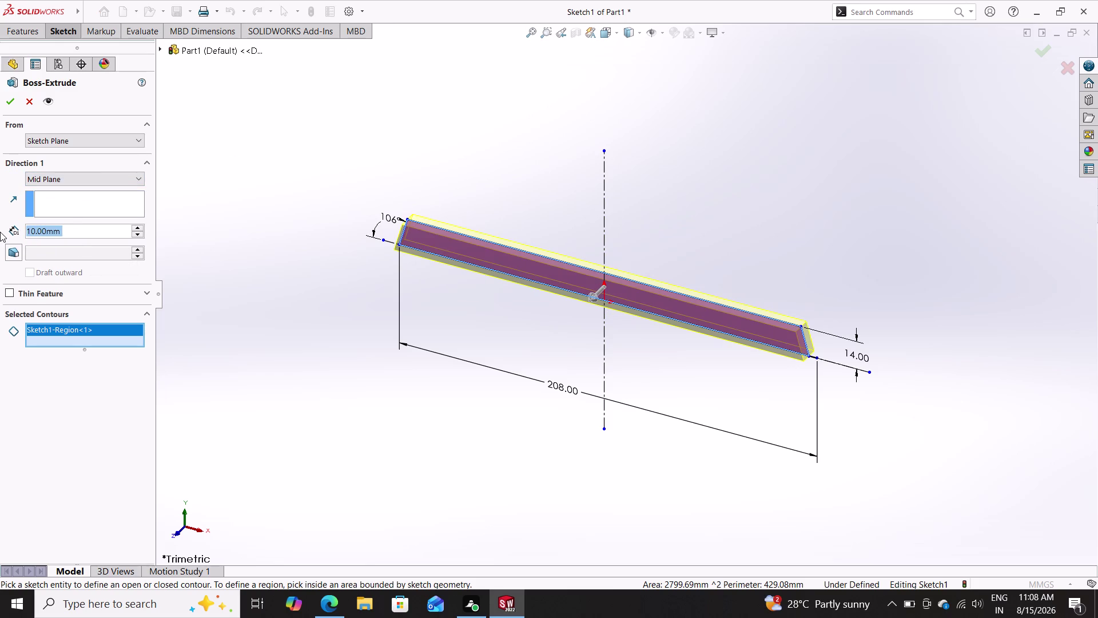
text(46)
key(Return)
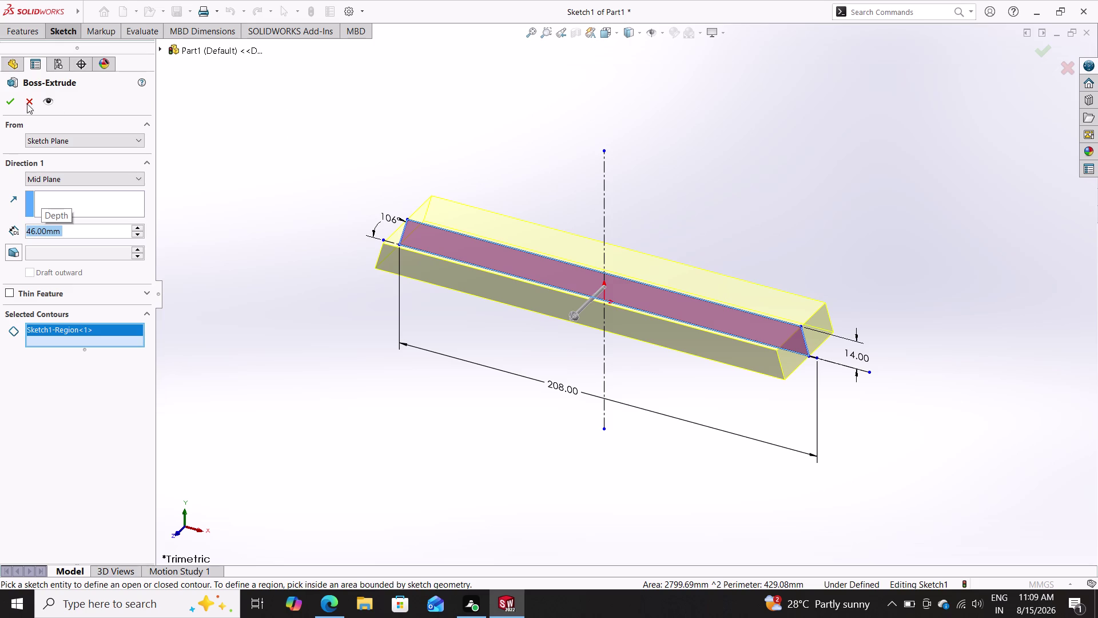
double_click(9, 105)
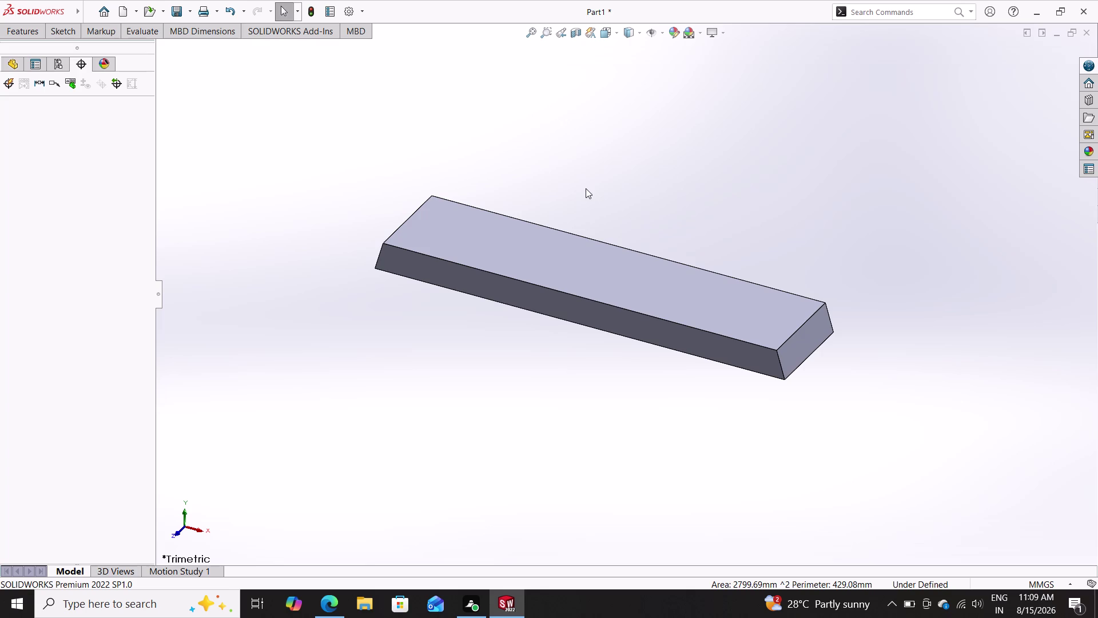
click(558, 265)
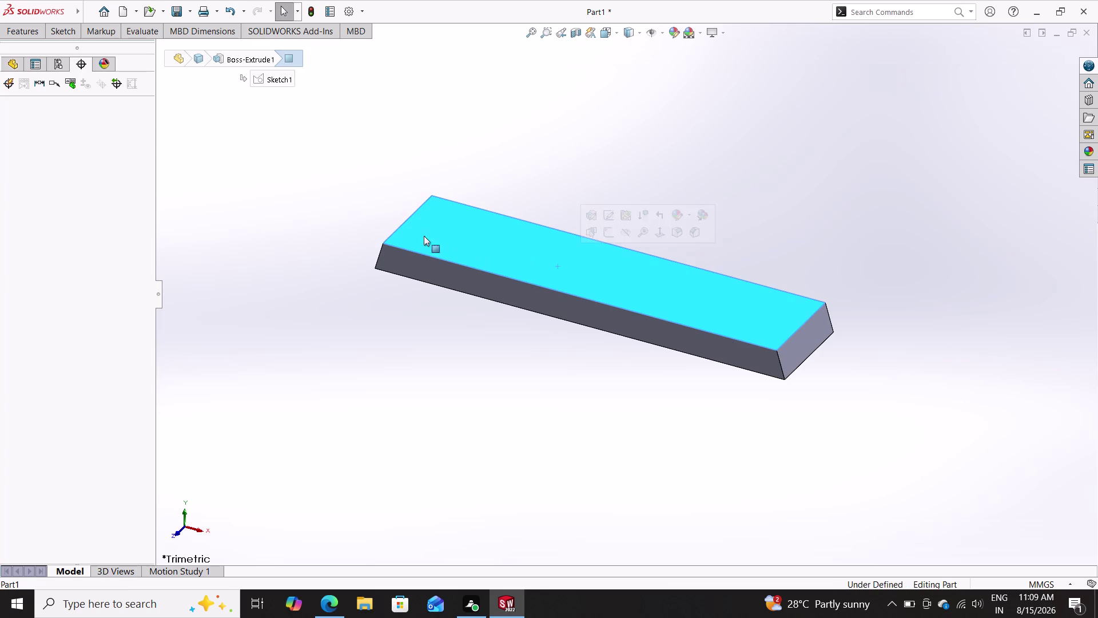
Start a sketch on the top face and draw an origin-centred circle of radius about 54 mm.
double_click(61, 31)
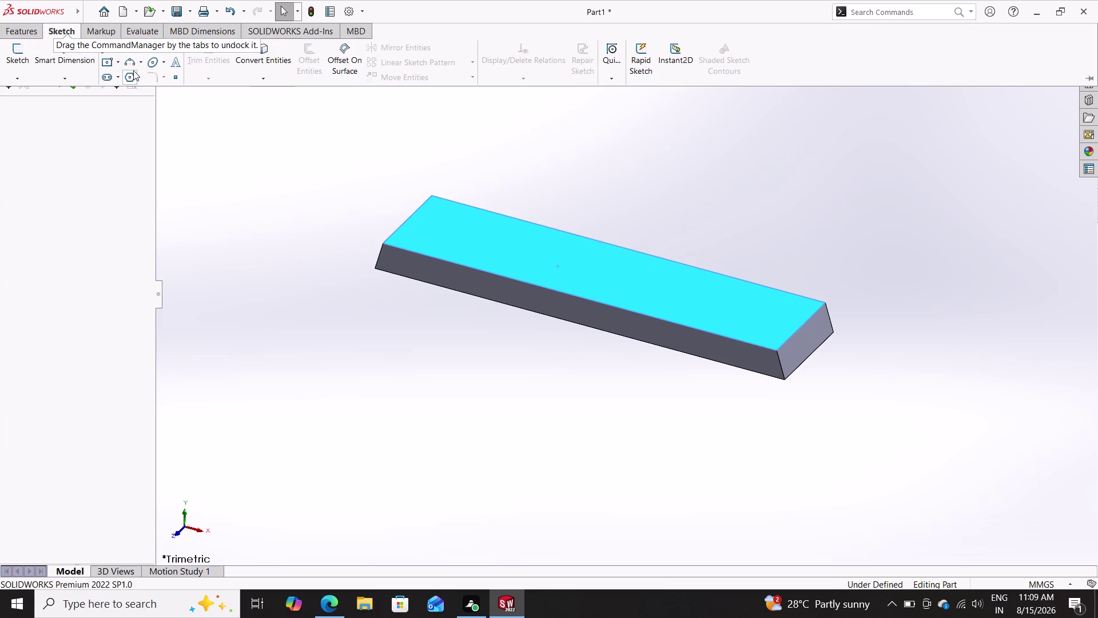
click(131, 45)
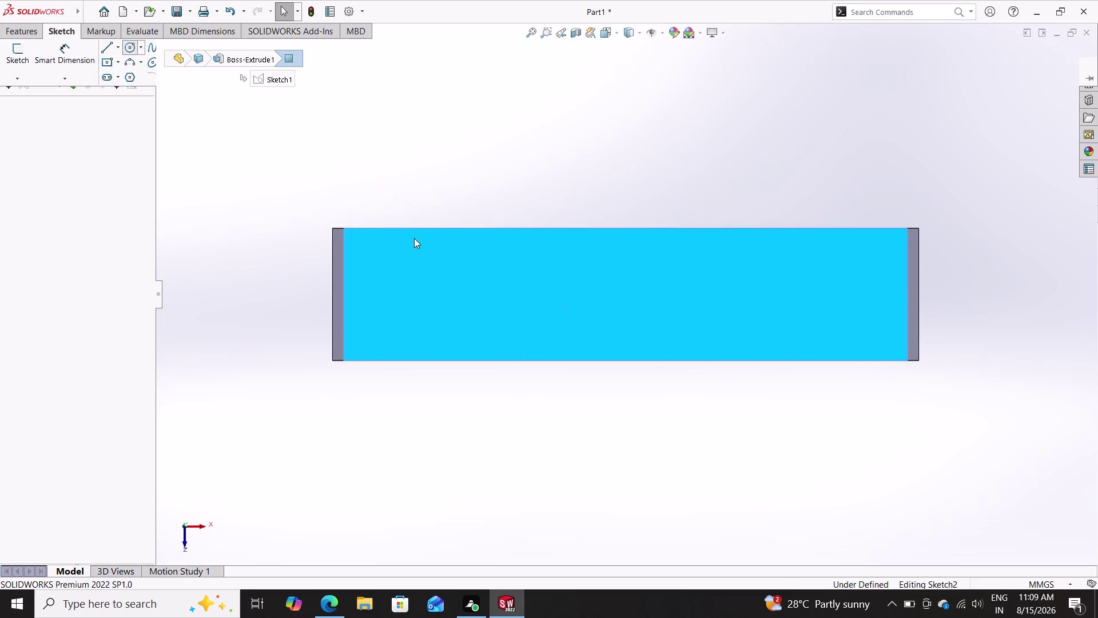
double_click(624, 294)
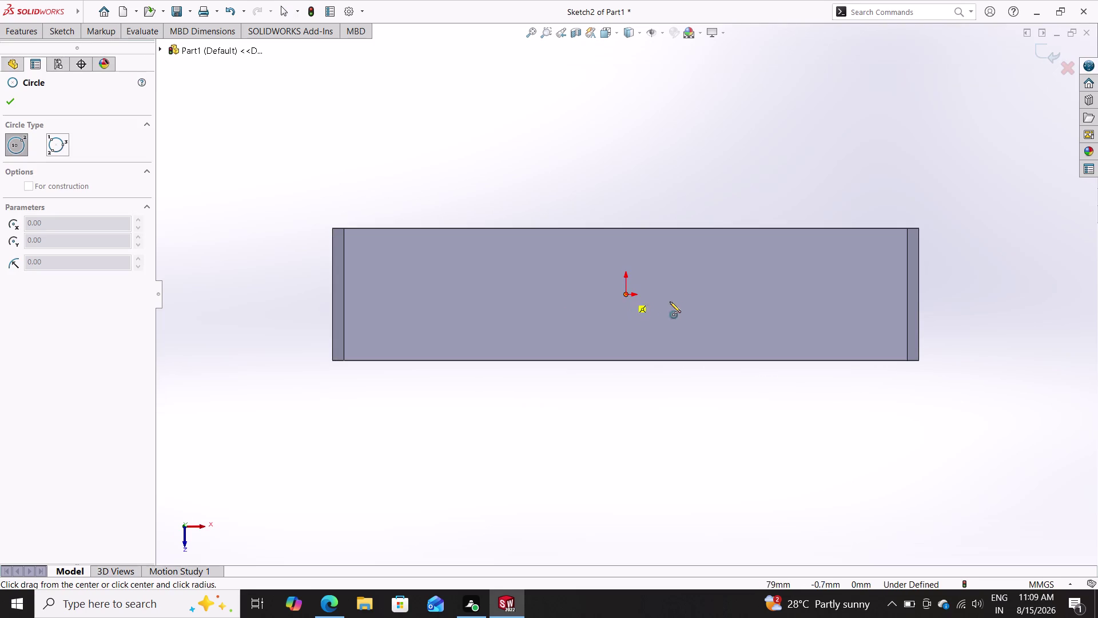
click(628, 294)
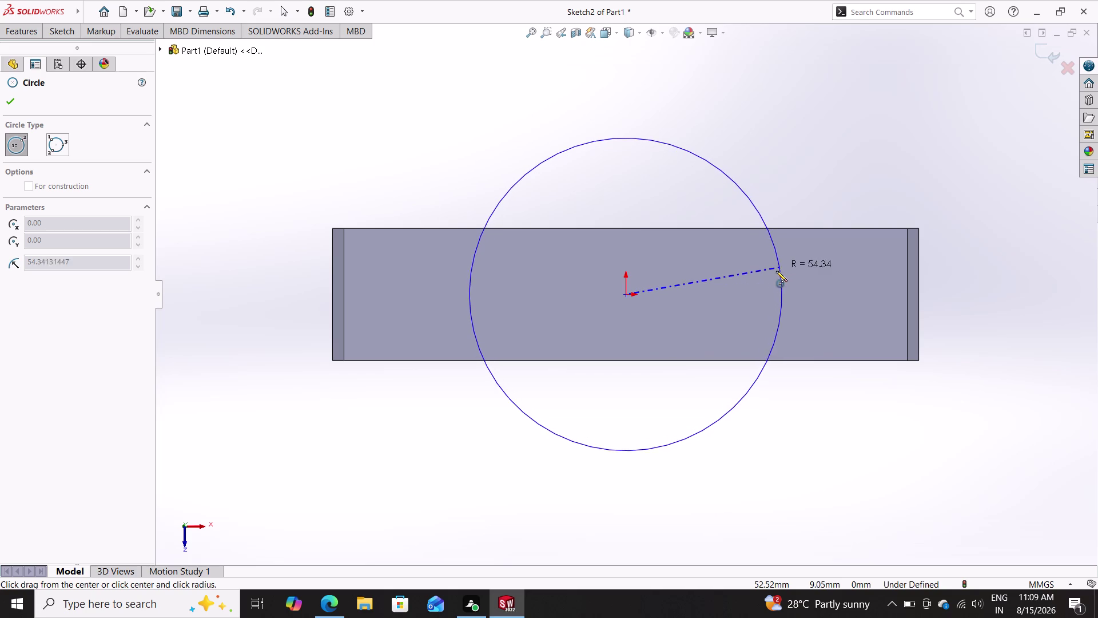
click(780, 270)
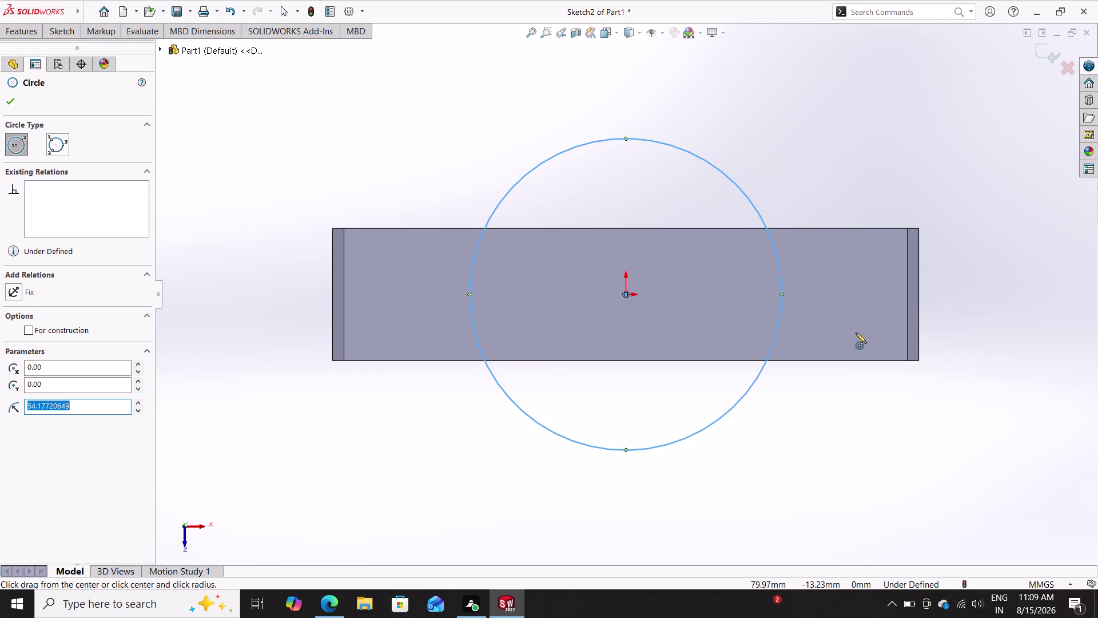
key(Escape)
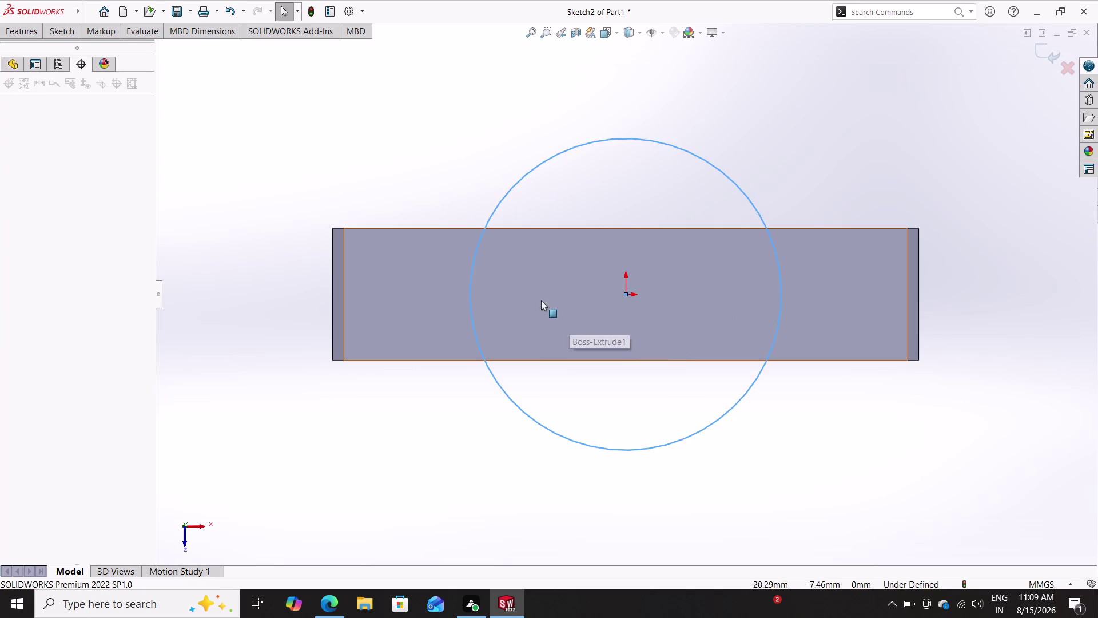
Smart-dimension the circle's diameter, entering 54+54 for 108 mm.
double_click(68, 26)
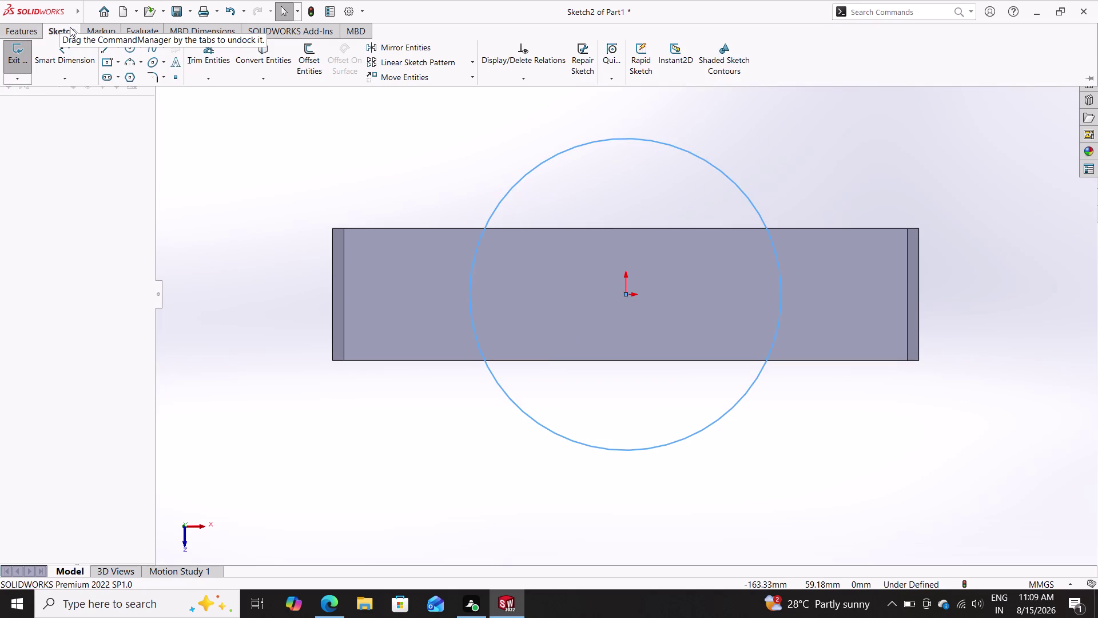
double_click(72, 58)
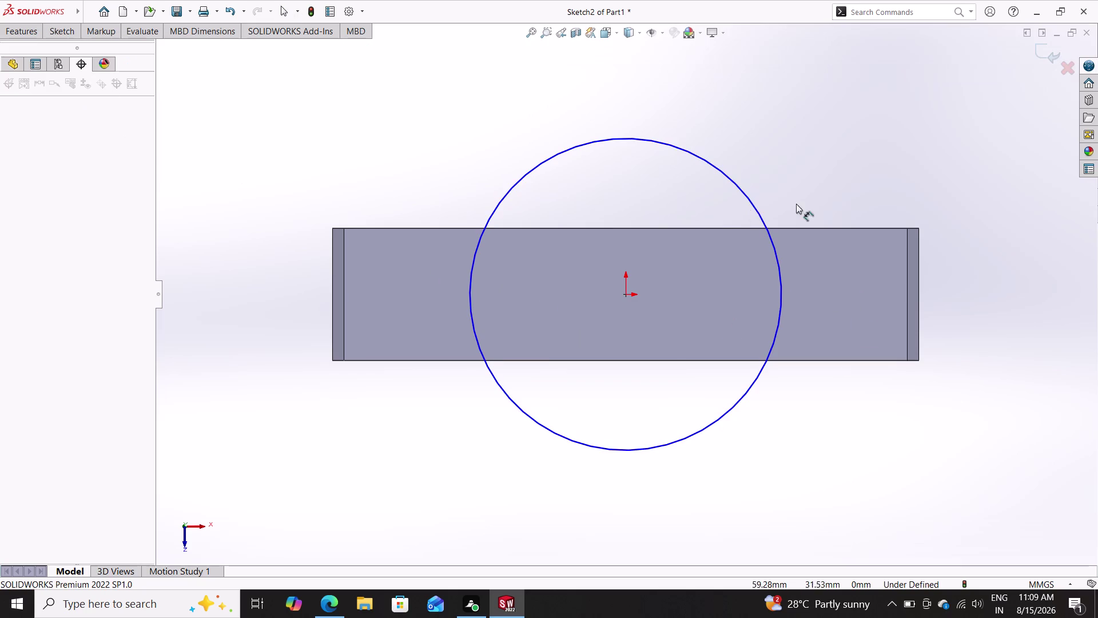
click(754, 203)
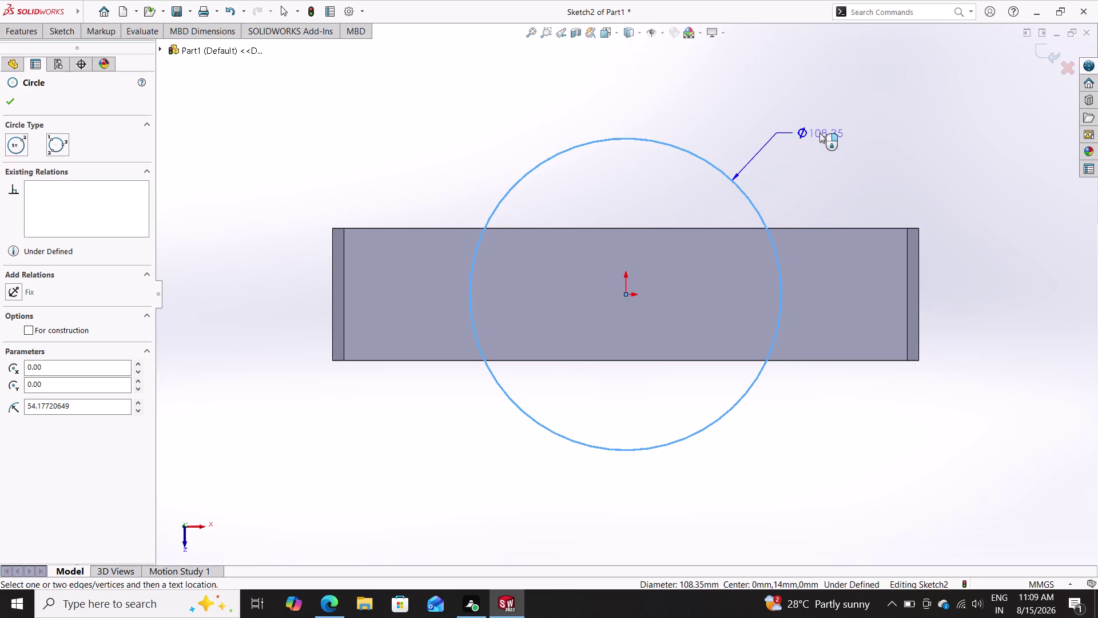
click(811, 116)
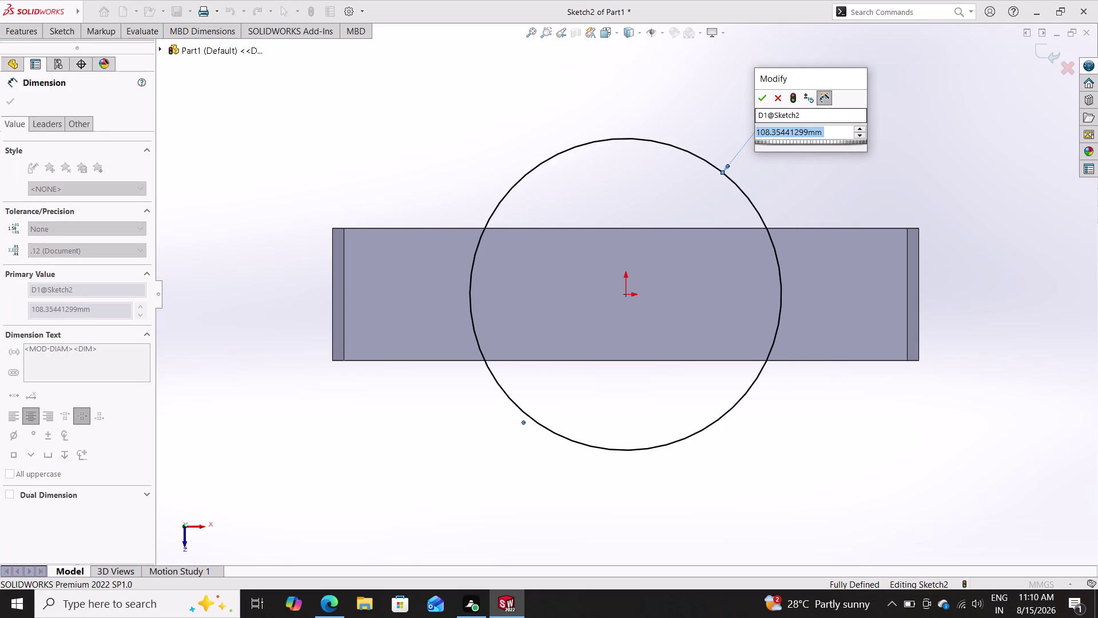
text(54+)
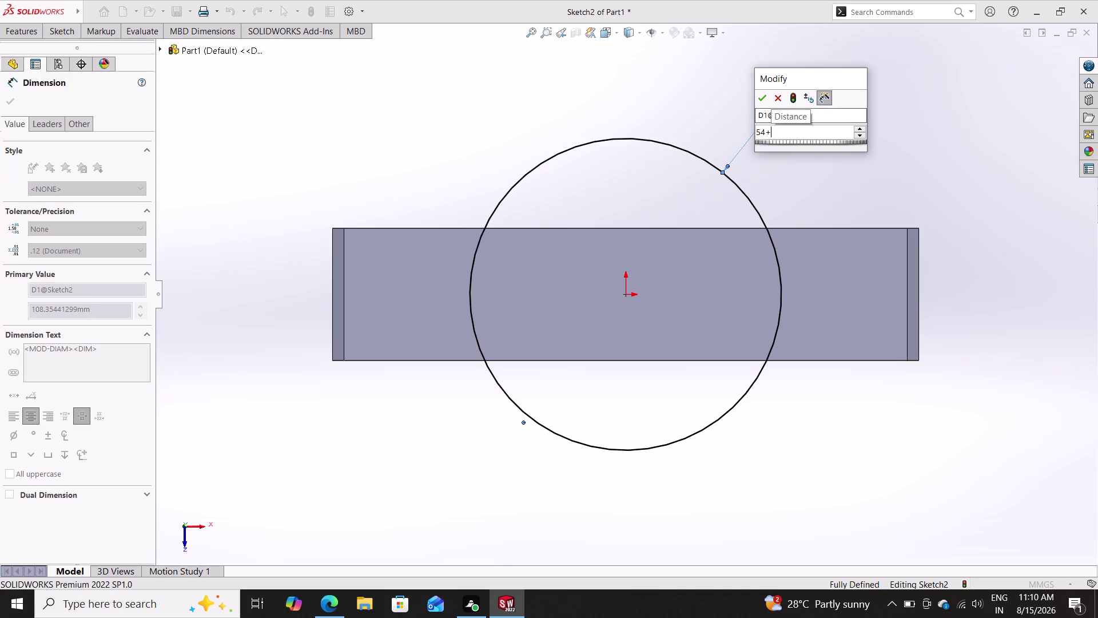
text(54)
key(Return)
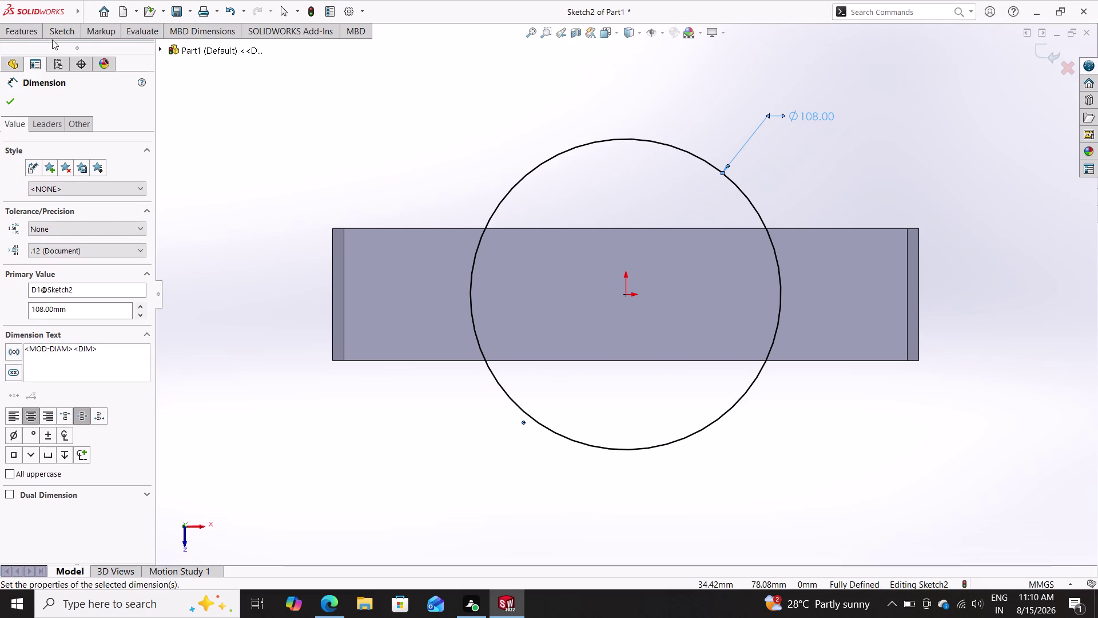
Accept the 108 mm dimension, trial-trim the circle, and undo the trim.
click(9, 93)
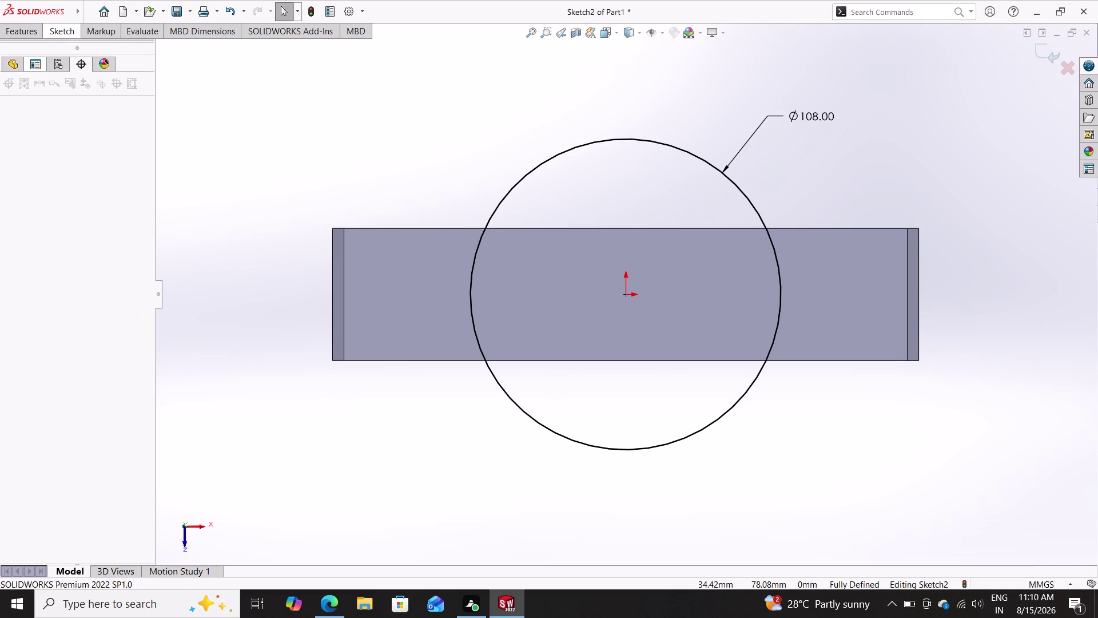
click(64, 30)
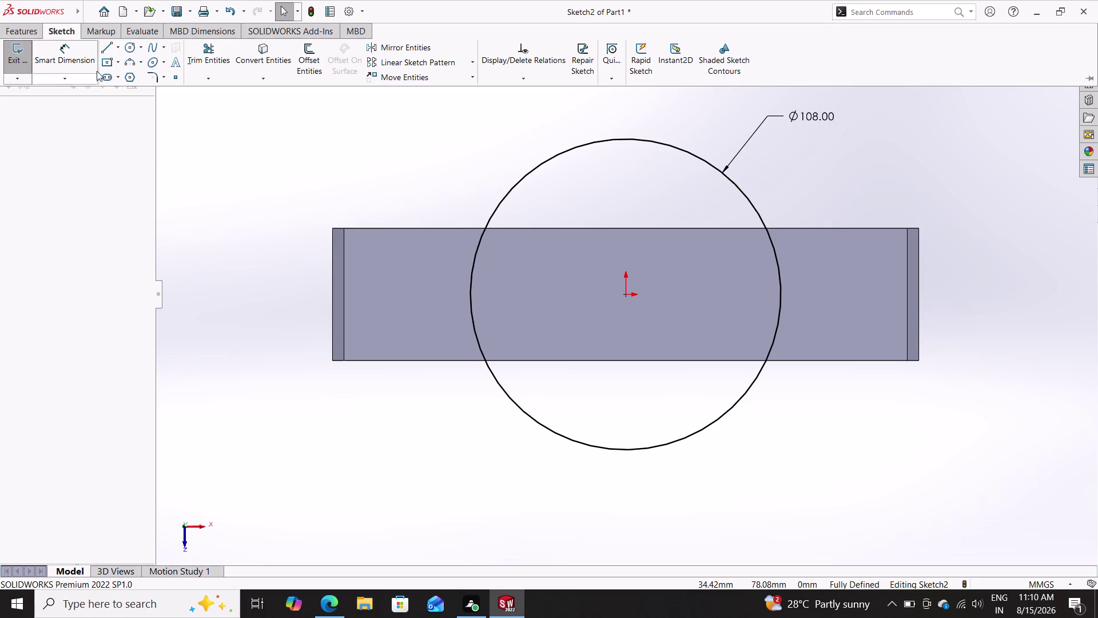
click(207, 53)
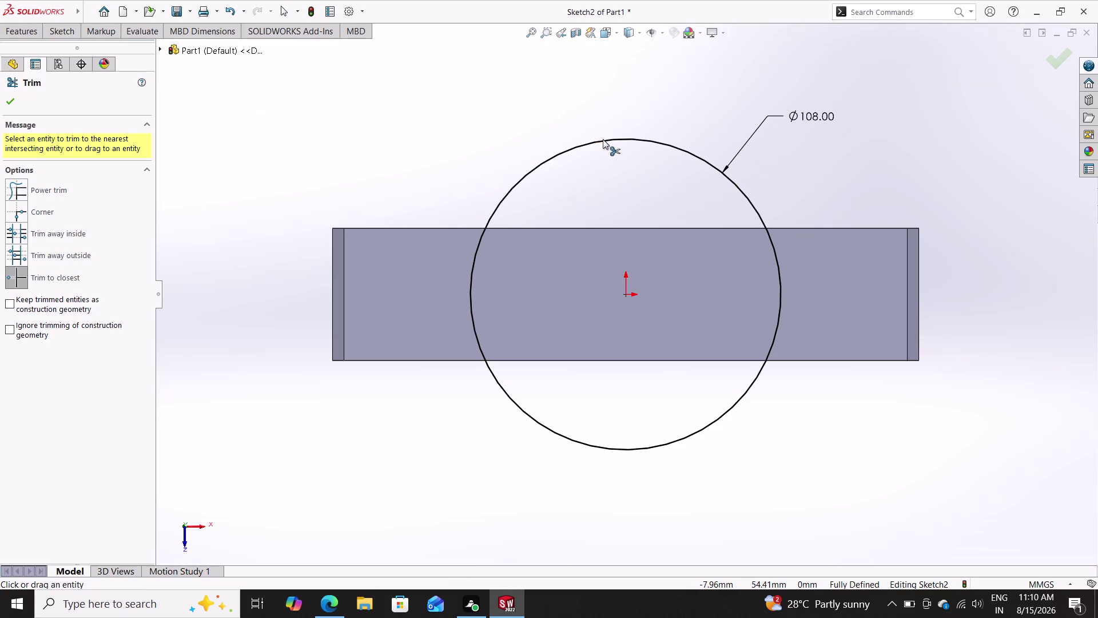
click(604, 141)
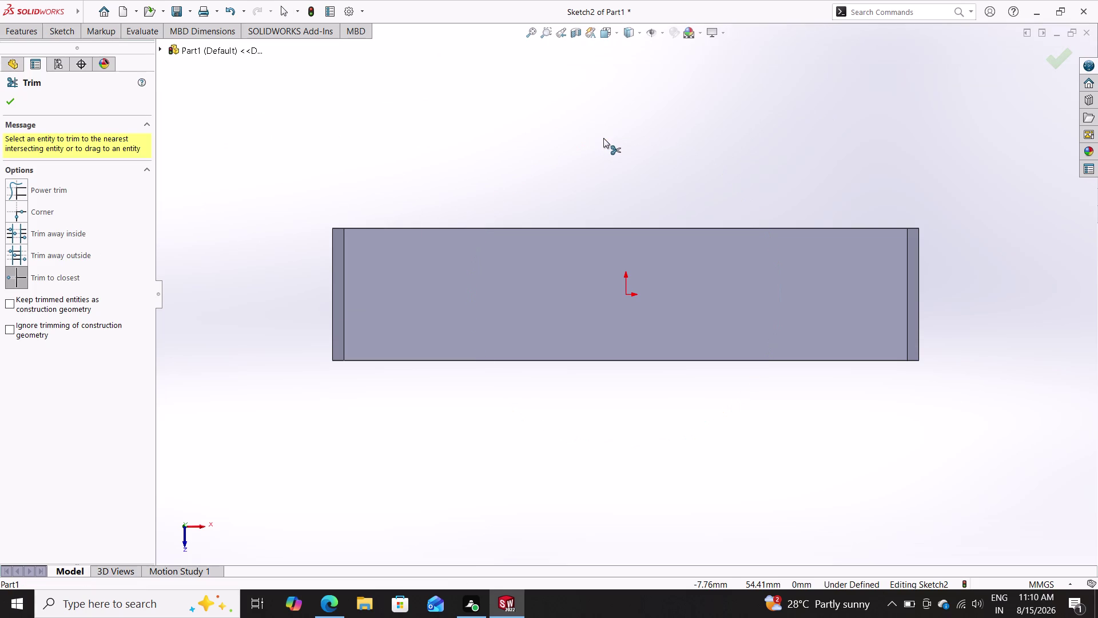
key(ctrl+z)
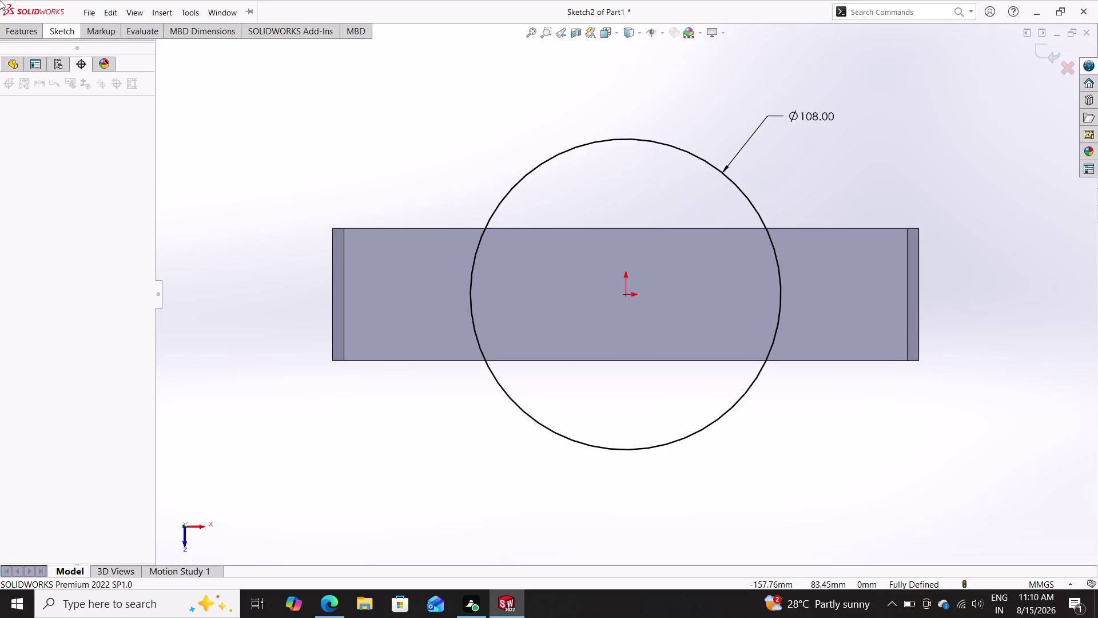
Cancel the reopened Trim Entities and switch to the Line tool.
click(67, 34)
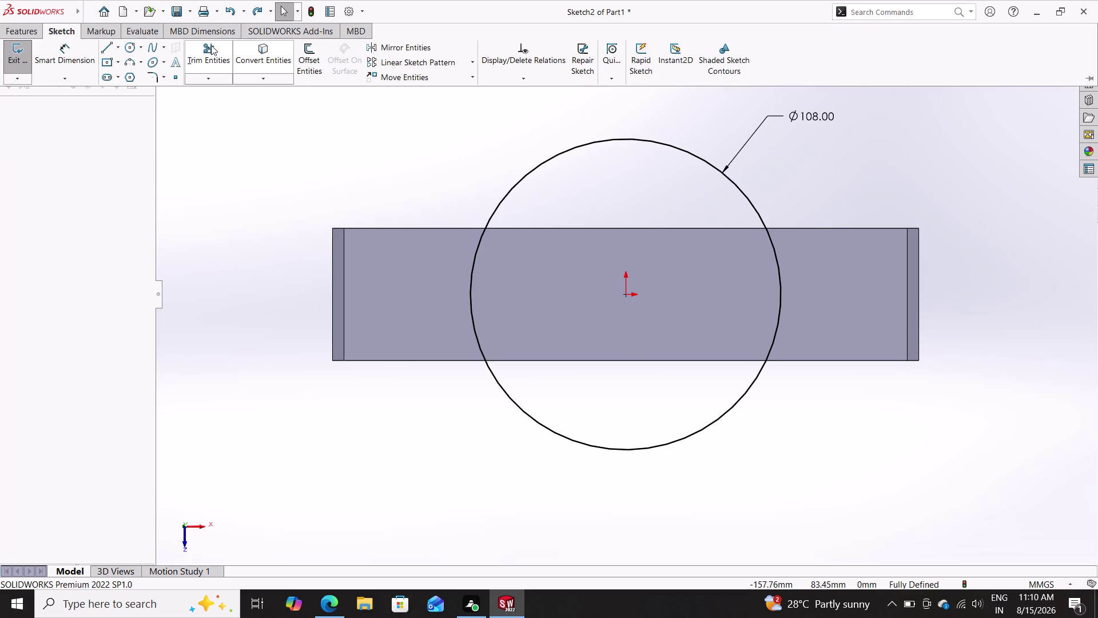
double_click(211, 44)
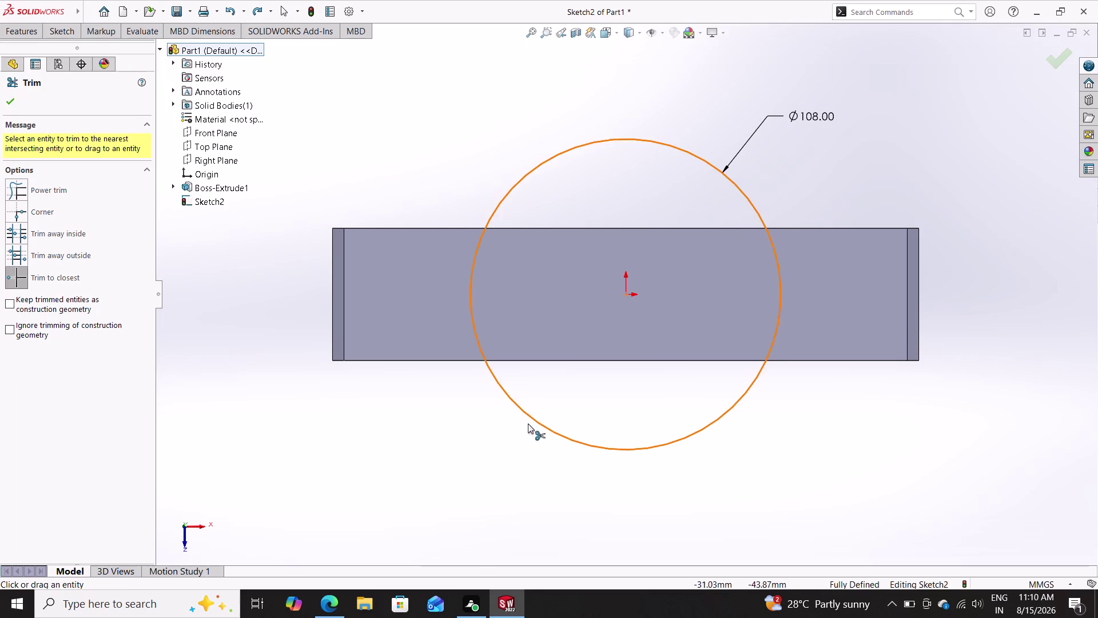
key(Escape)
key(Escape)
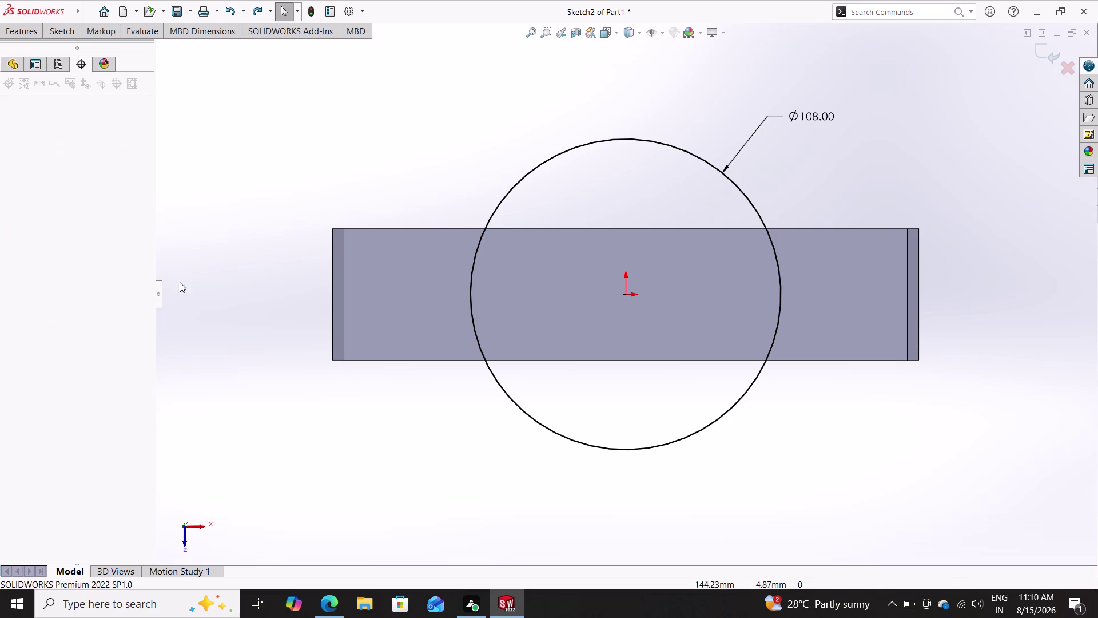
click(60, 34)
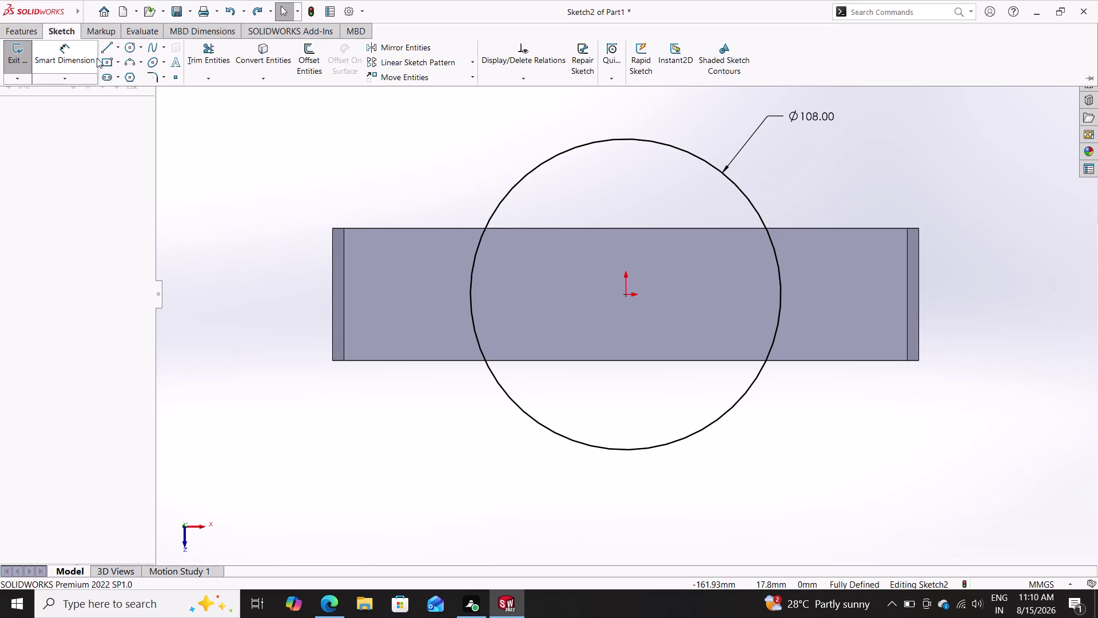
double_click(107, 47)
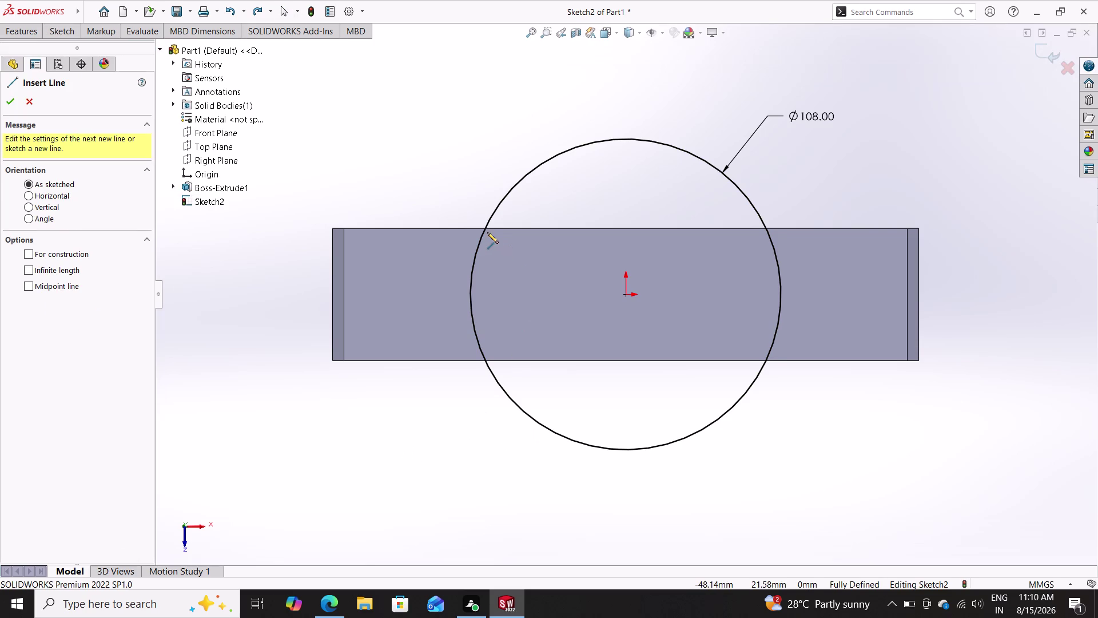
Draw a line along the bar's top edge between the circle intersections, then delete it.
click(486, 226)
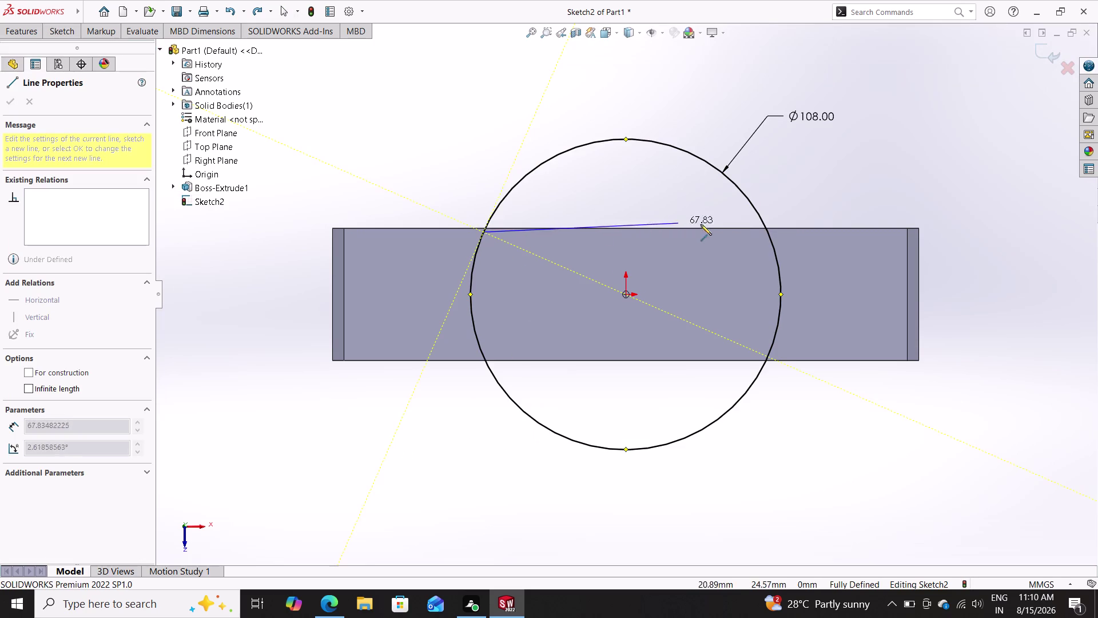
click(766, 227)
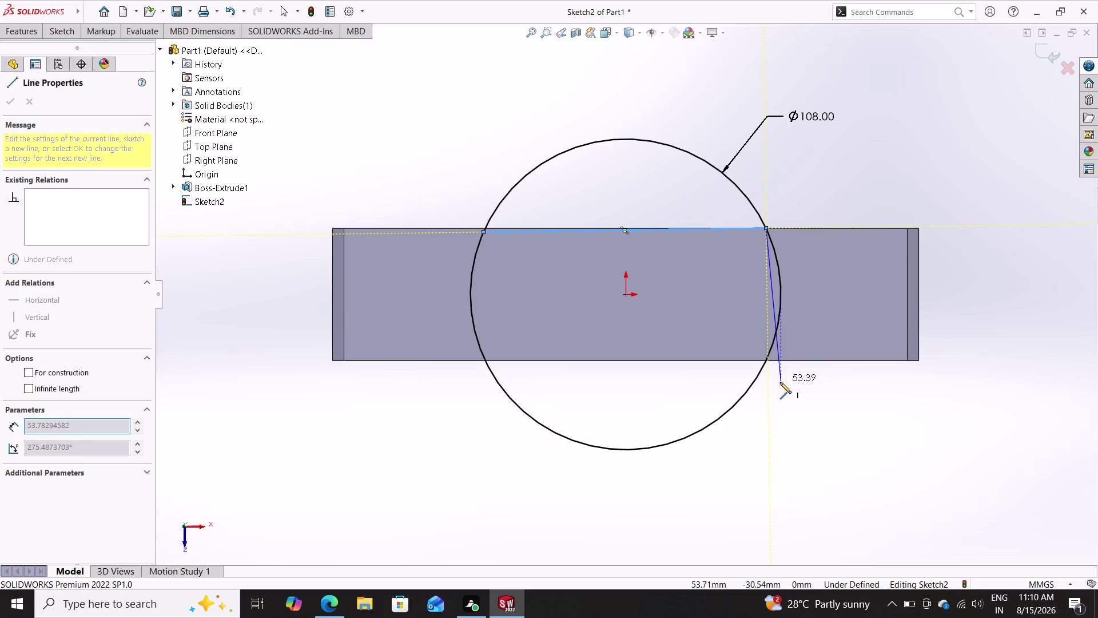
key(Escape)
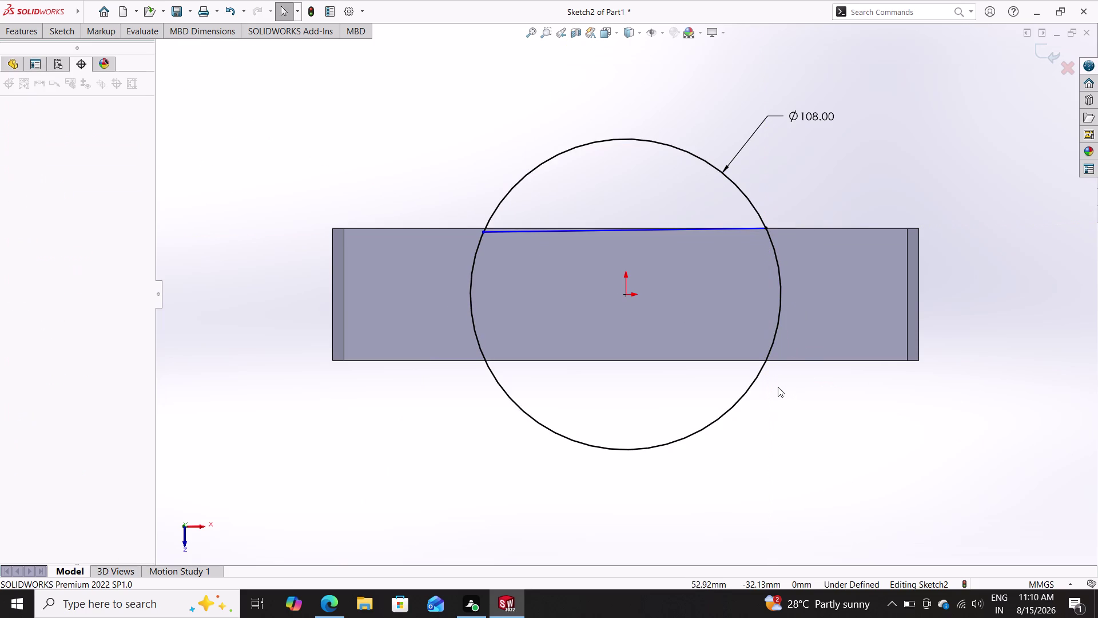
click(492, 229)
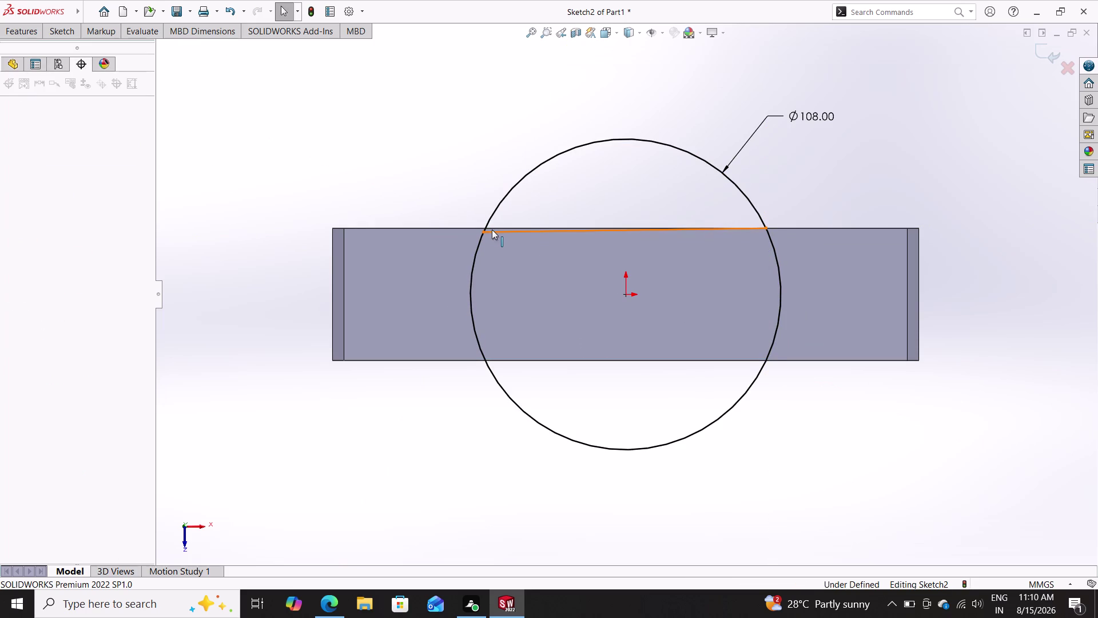
key(Delete)
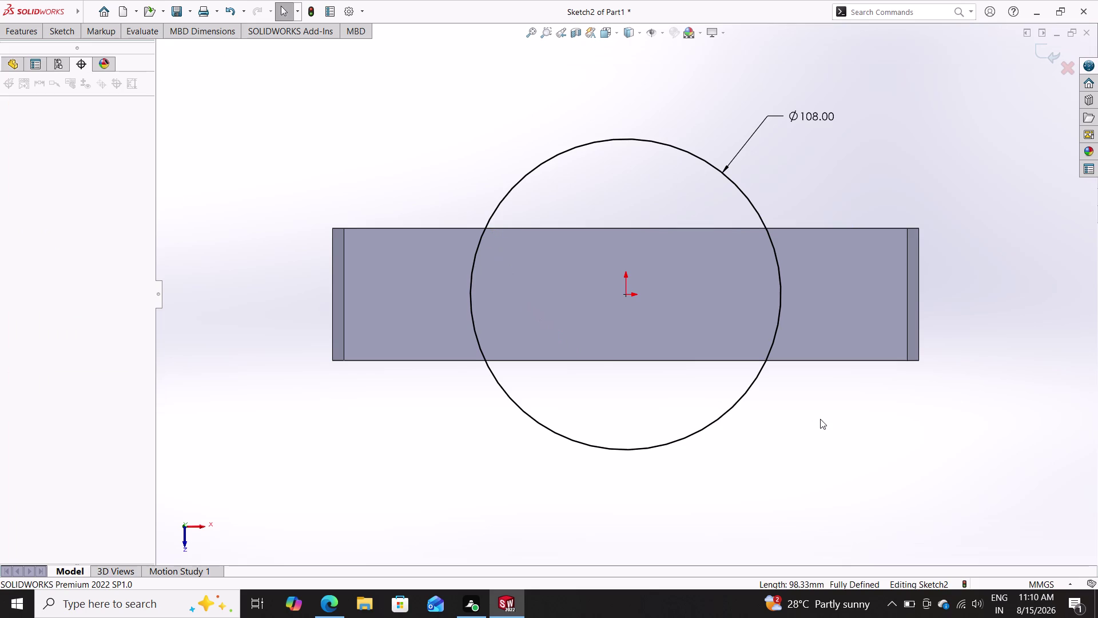
Orbit to inspect the sketch, return to the straight-on view, and reactivate Line.
middle_drag(820, 416, 805, 304)
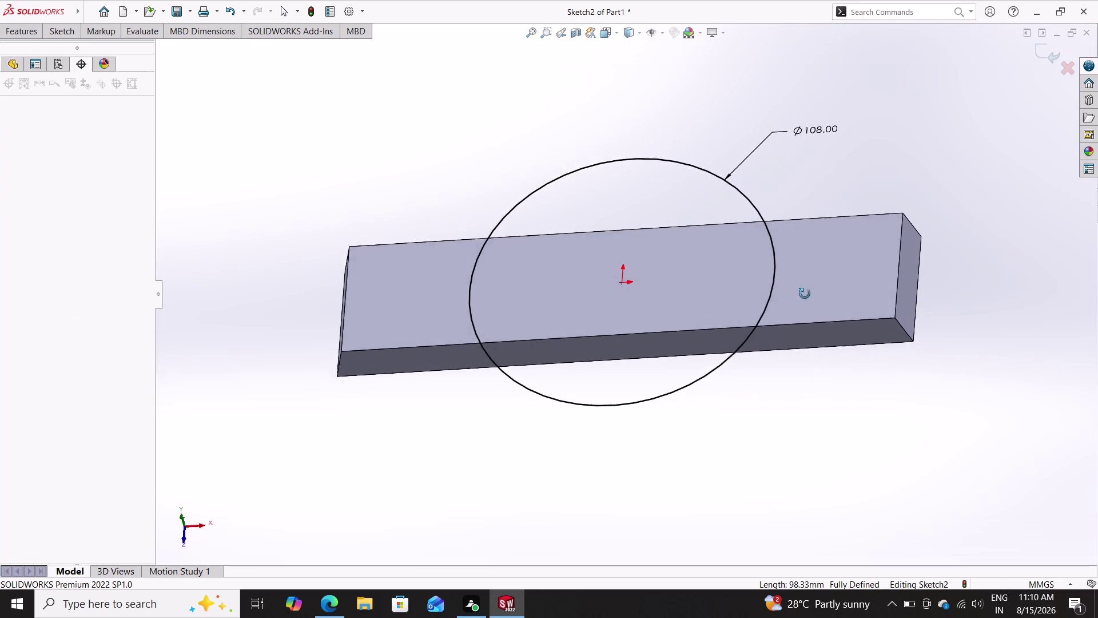
middle_drag(805, 303, 831, 390)
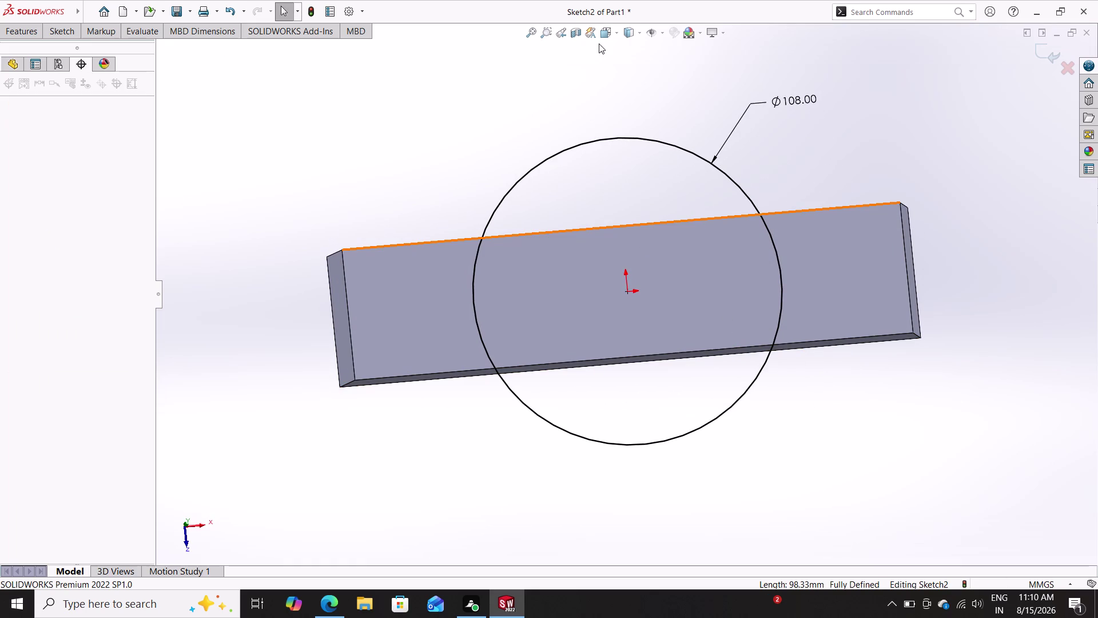
click(562, 30)
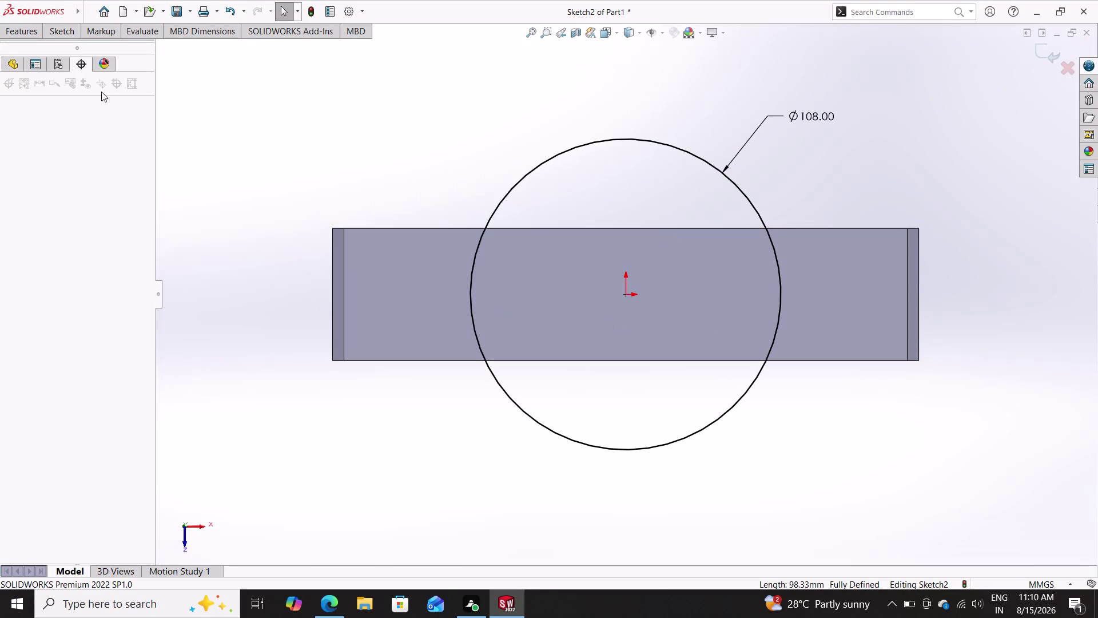
click(69, 30)
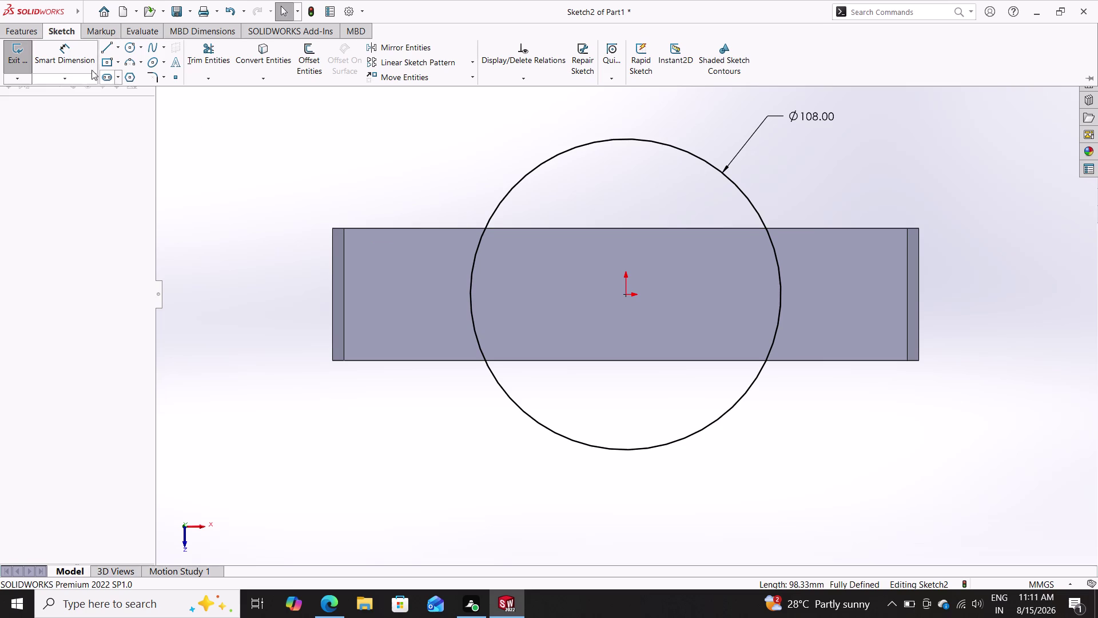
click(106, 48)
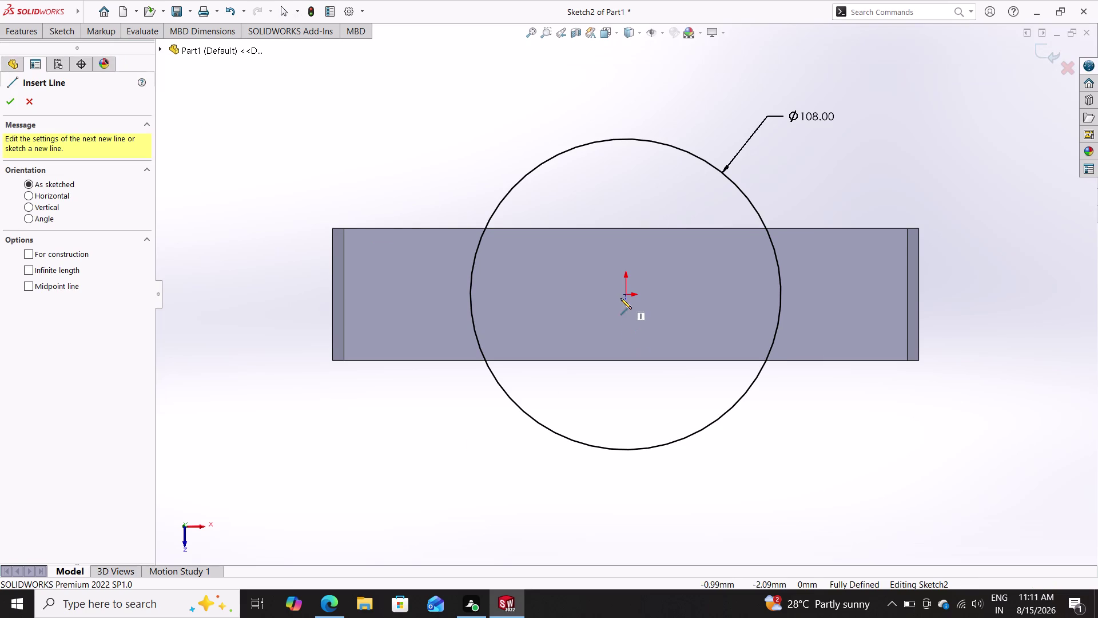
Draw a vertical line from the origin to the top edge, then a line overhanging both bar ends.
click(625, 296)
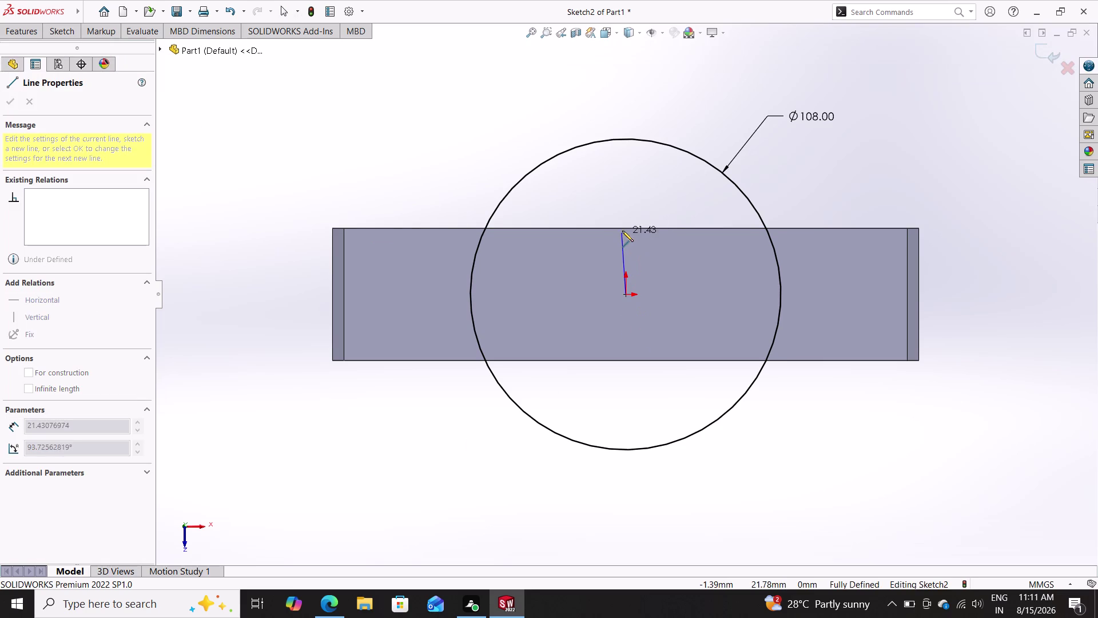
click(626, 228)
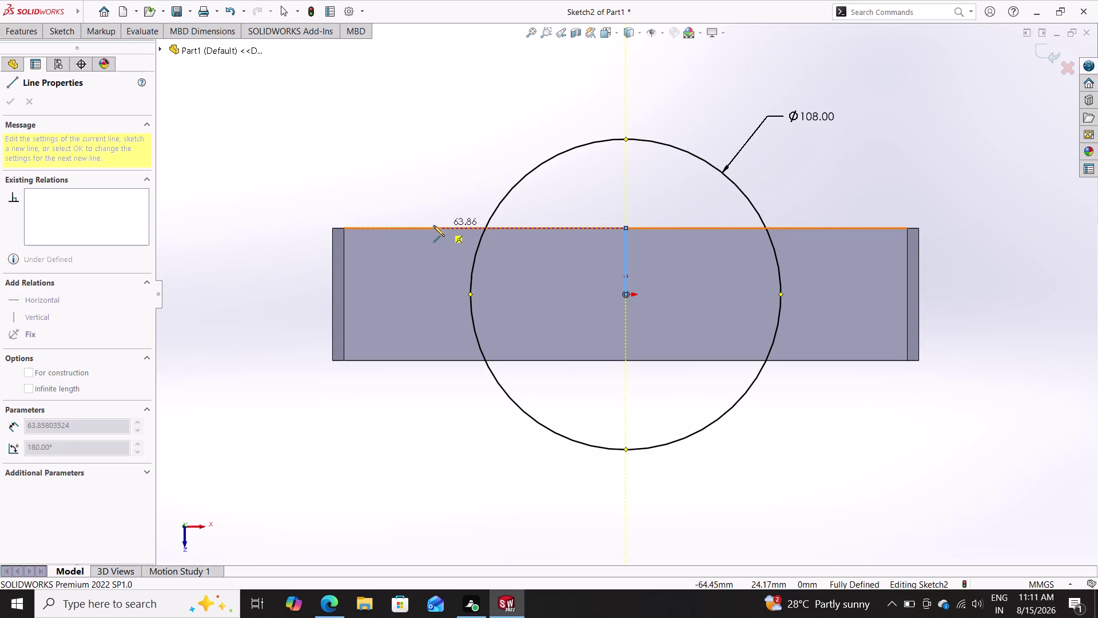
click(285, 228)
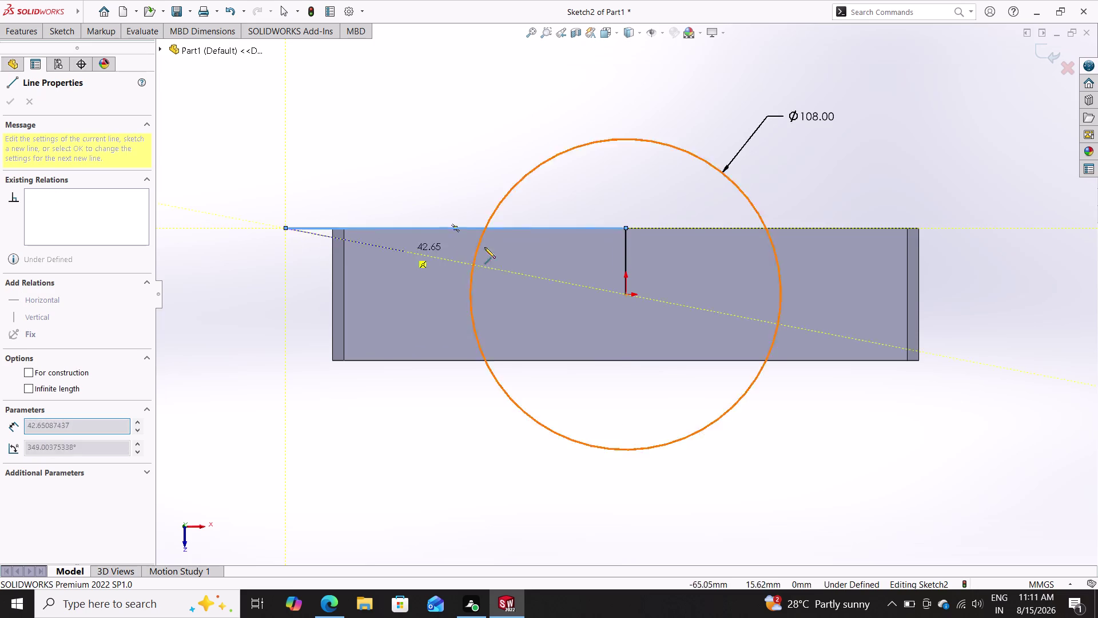
click(959, 228)
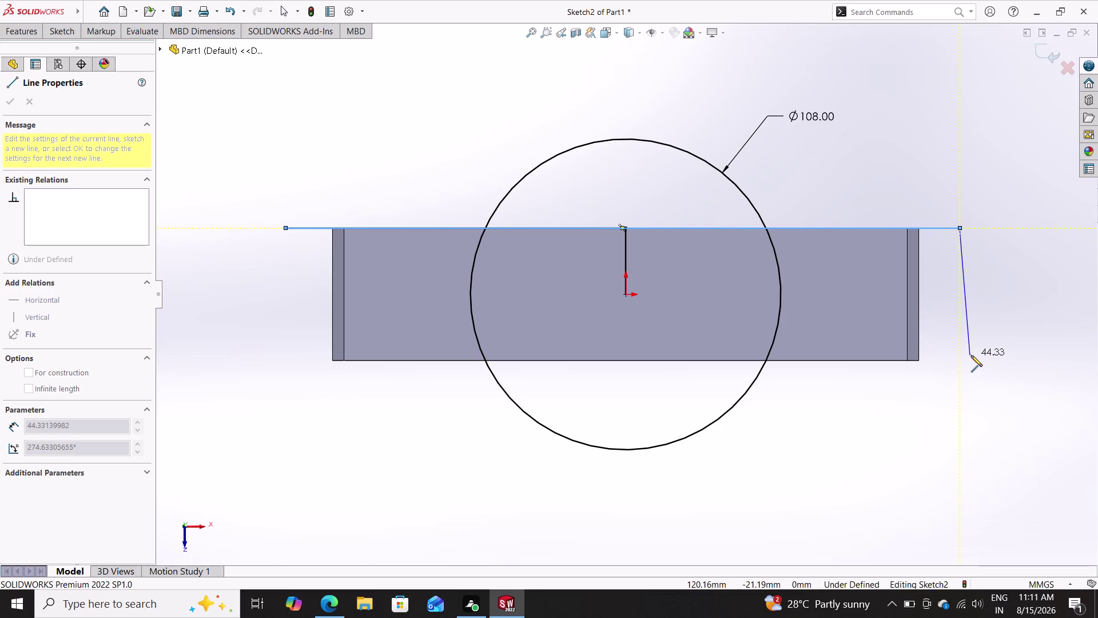
key(Escape)
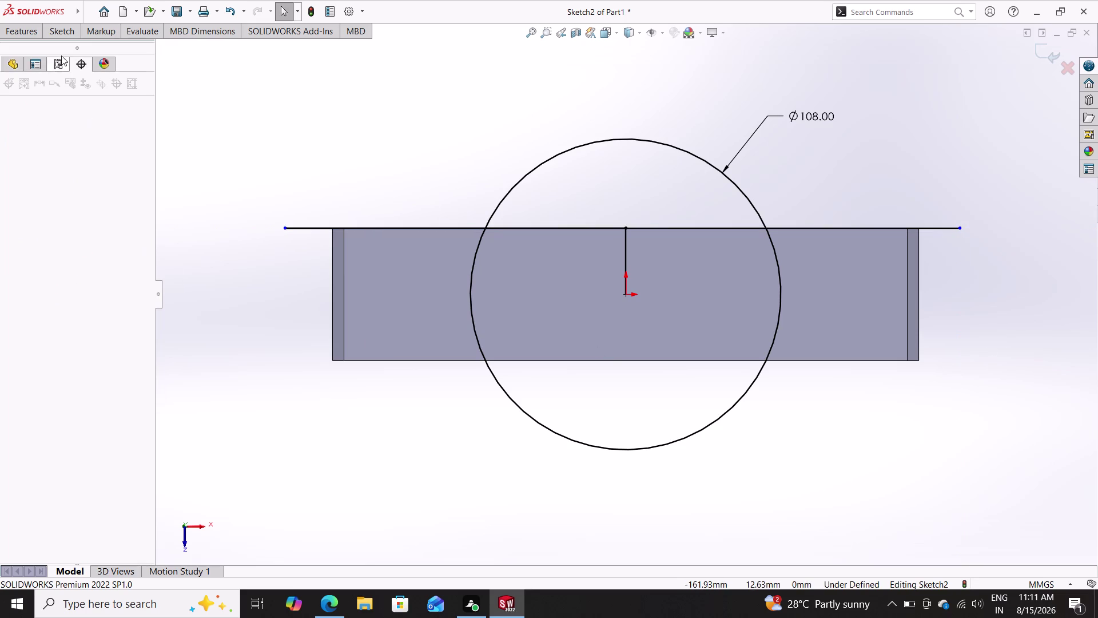
Reselect the Line tool from the Sketch tab and begin a line at the origin.
click(60, 41)
click(65, 33)
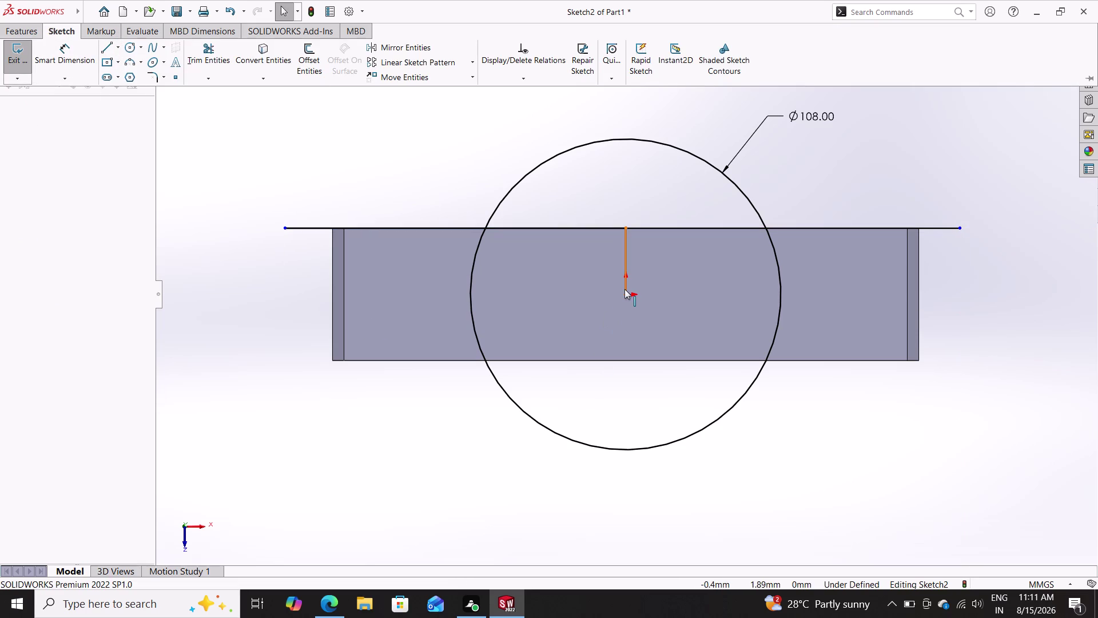
click(109, 46)
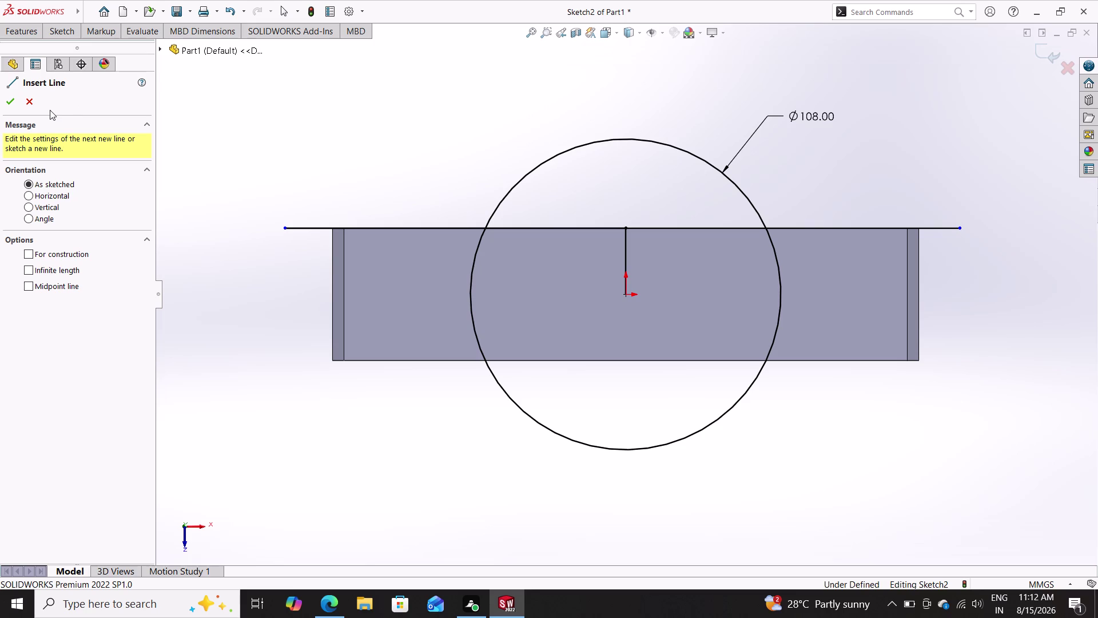
click(63, 30)
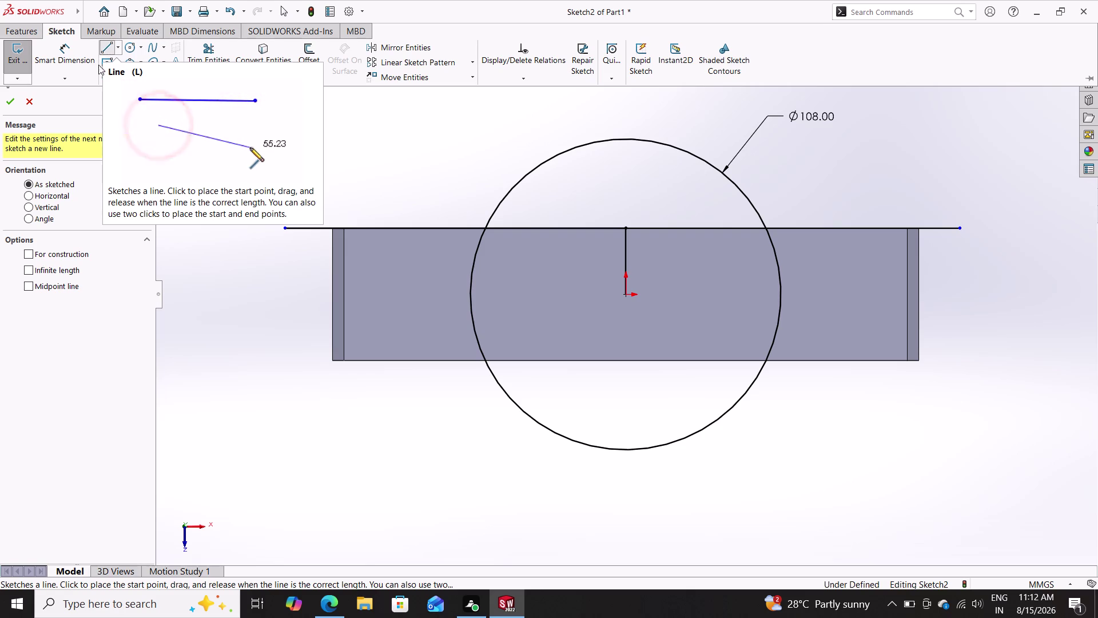
double_click(626, 294)
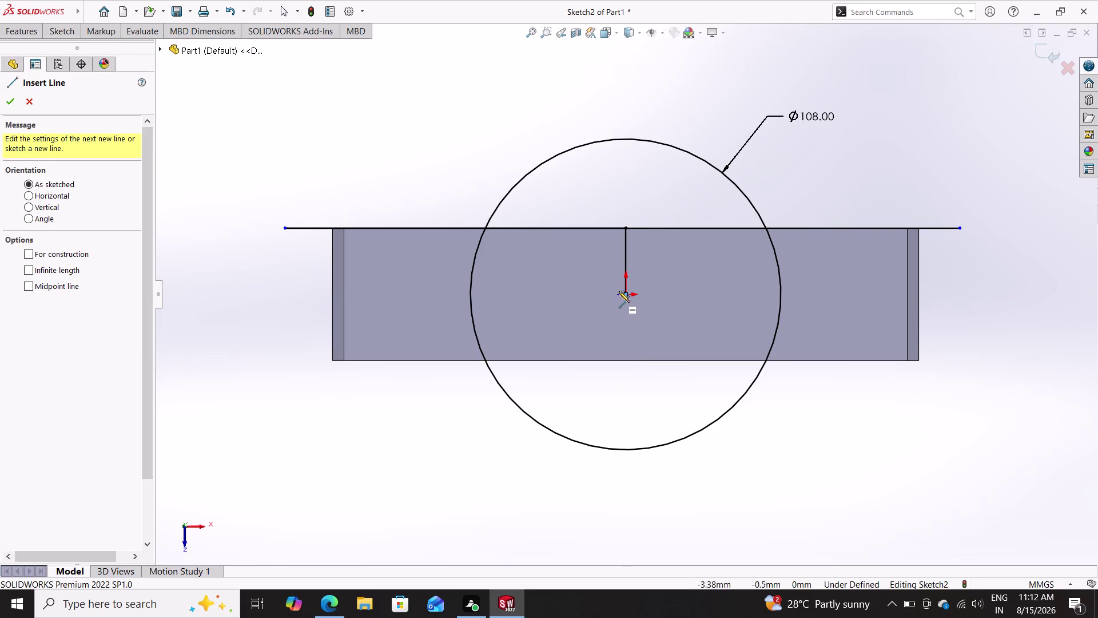
Draw a vertical line from the origin down to just below the bar's bottom edge.
triple_click(626, 295)
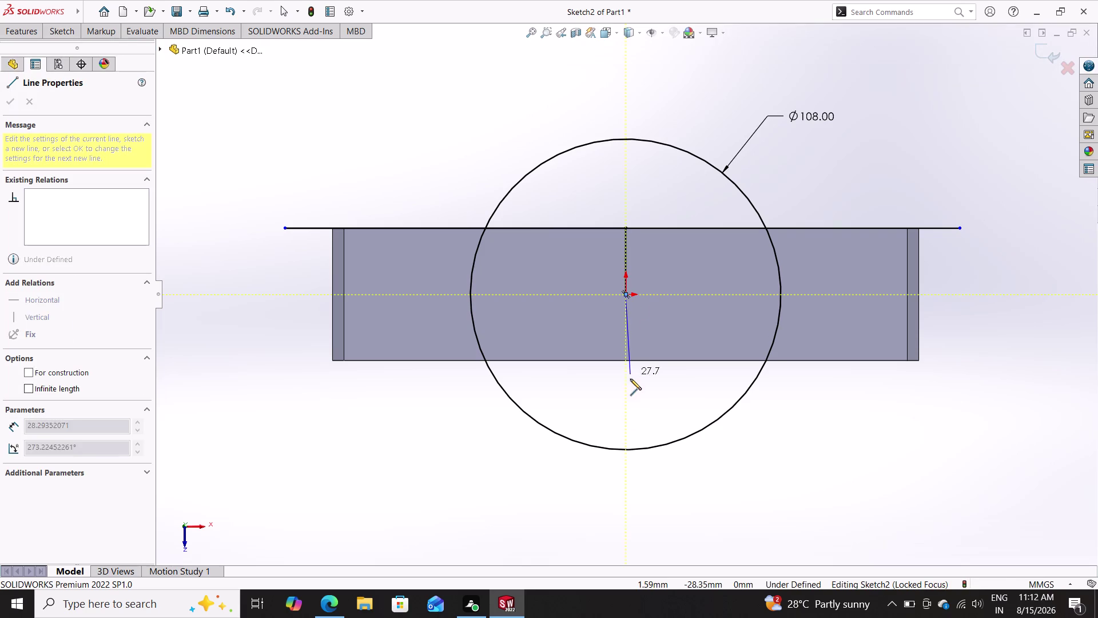
click(628, 402)
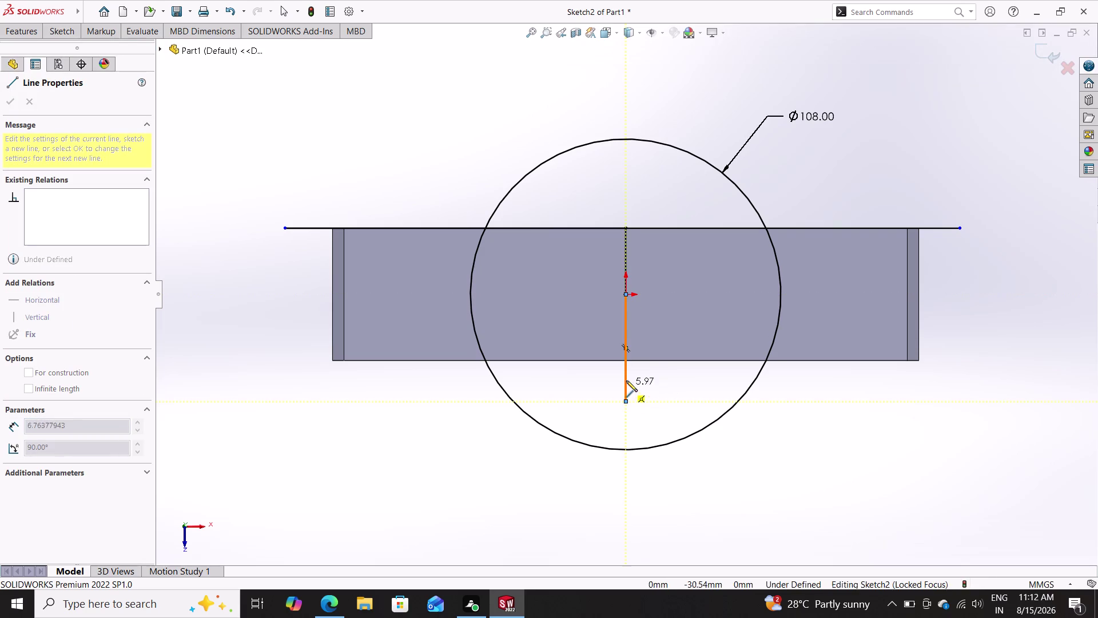
key(Escape)
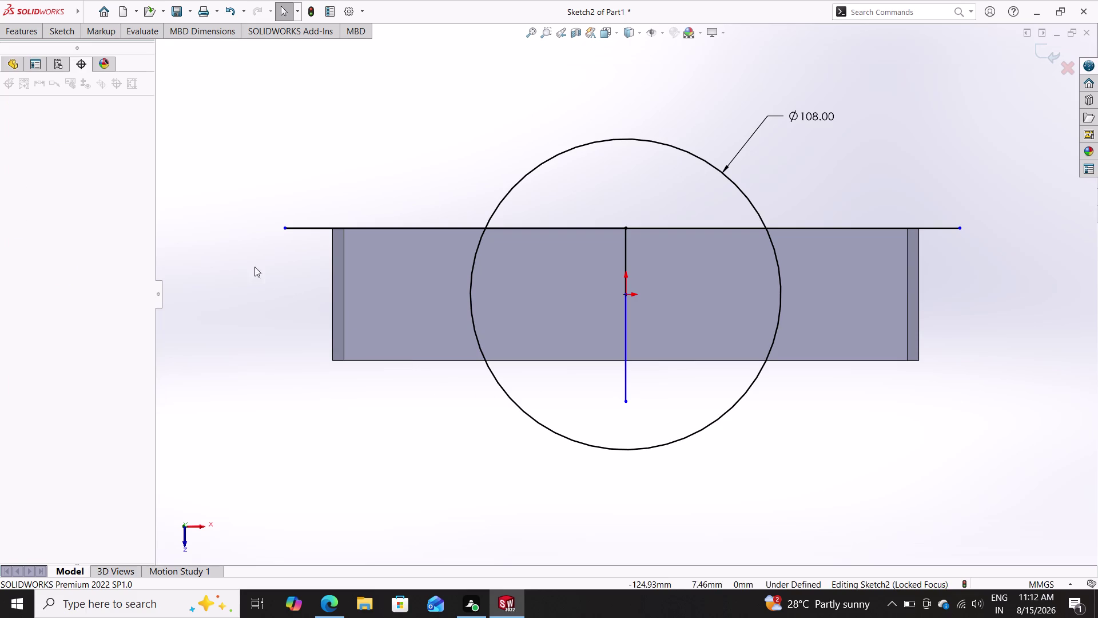
click(71, 30)
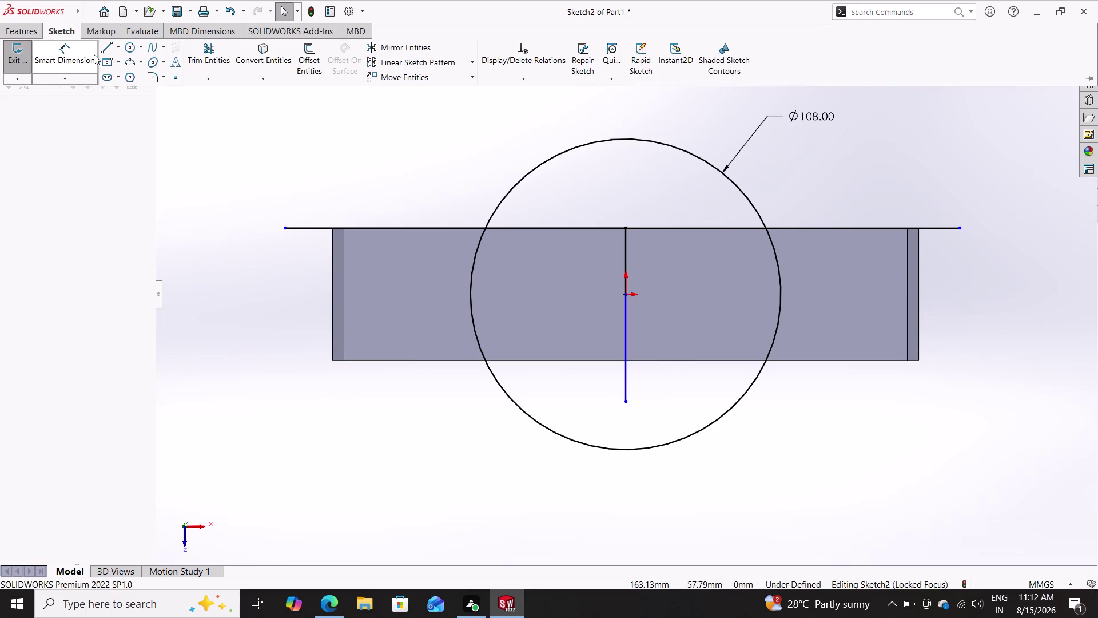
click(214, 51)
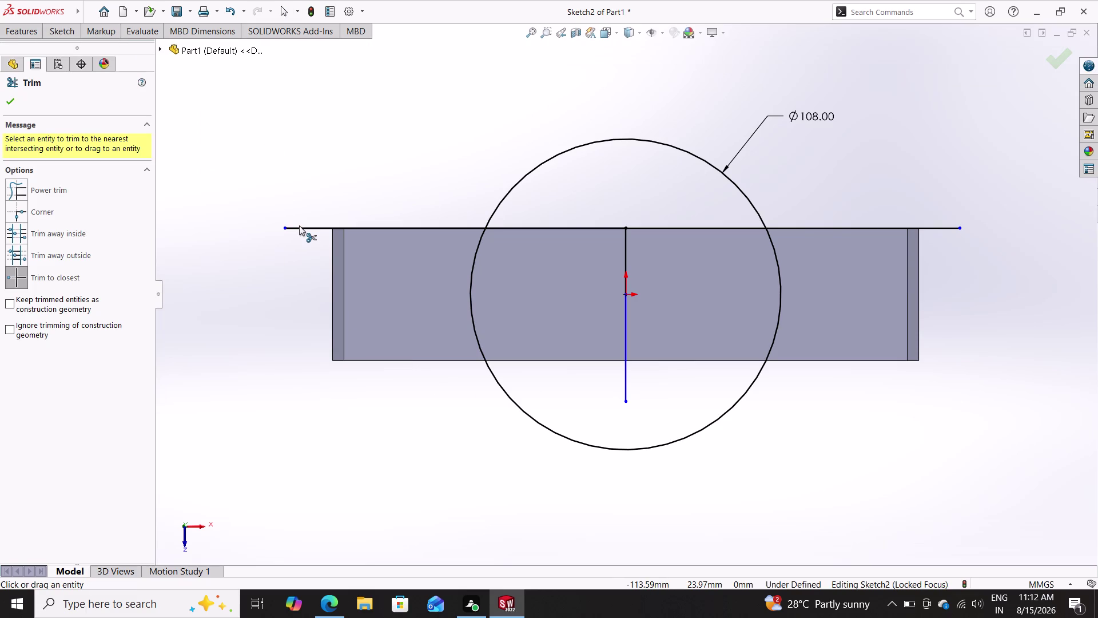
Trim the top line's left and right overhangs back to the circle.
click(301, 225)
click(303, 228)
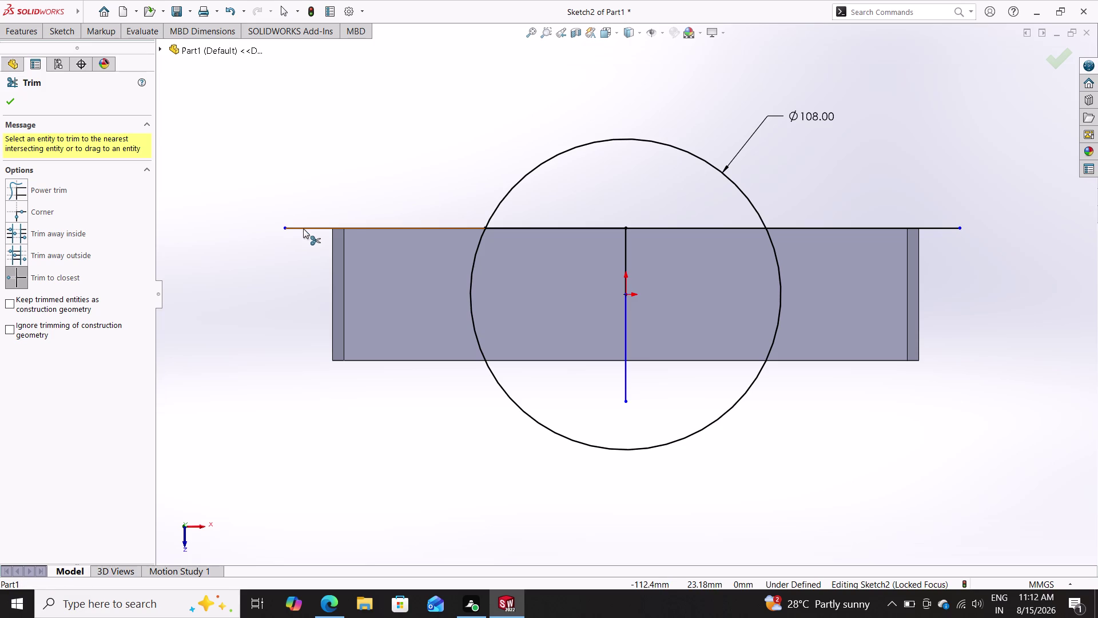
click(377, 227)
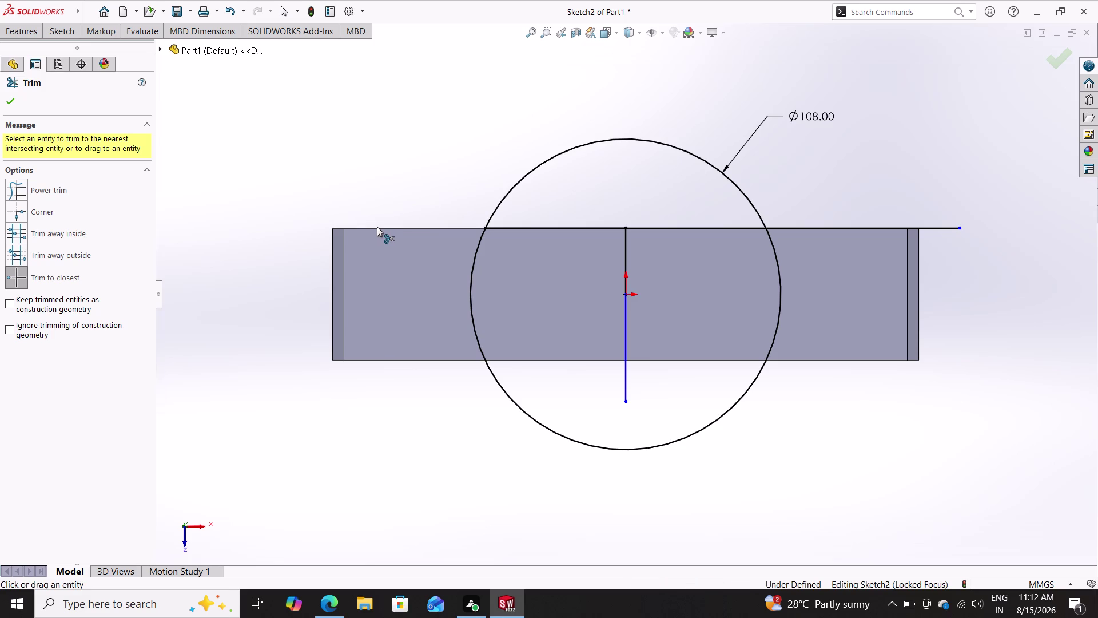
click(413, 227)
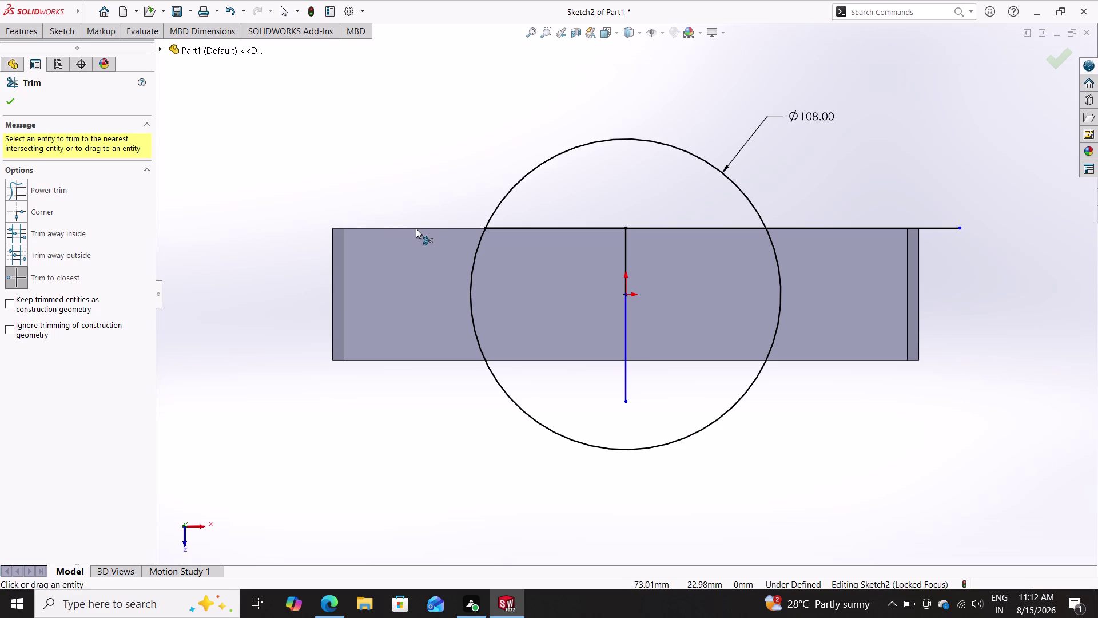
scroll(down, 3)
scroll(up, 3)
scroll(up, 3)
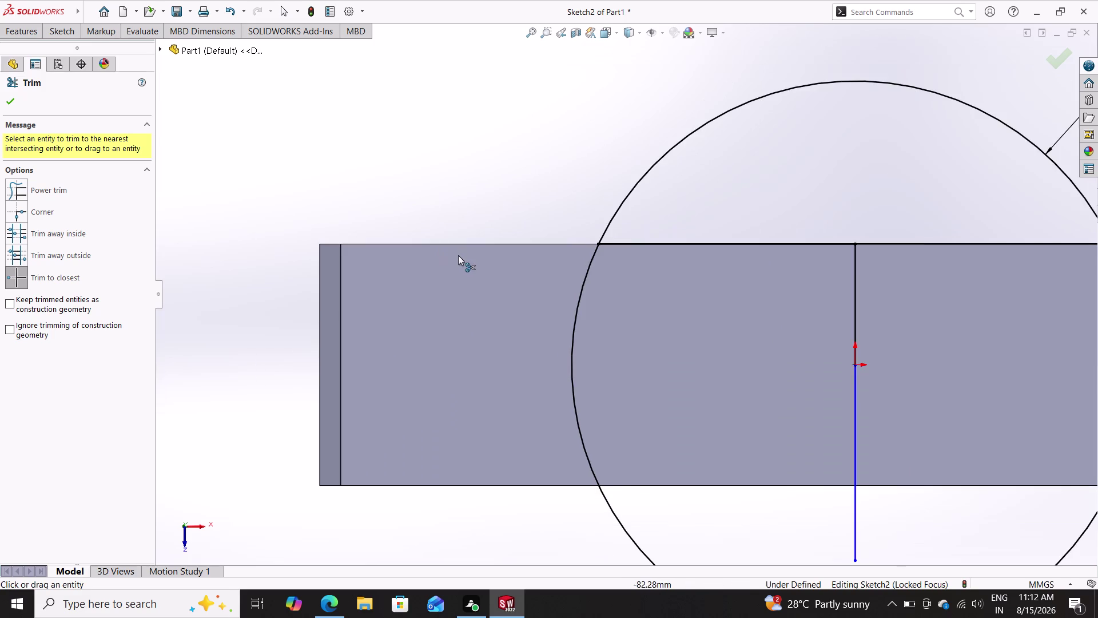
scroll(up, 3)
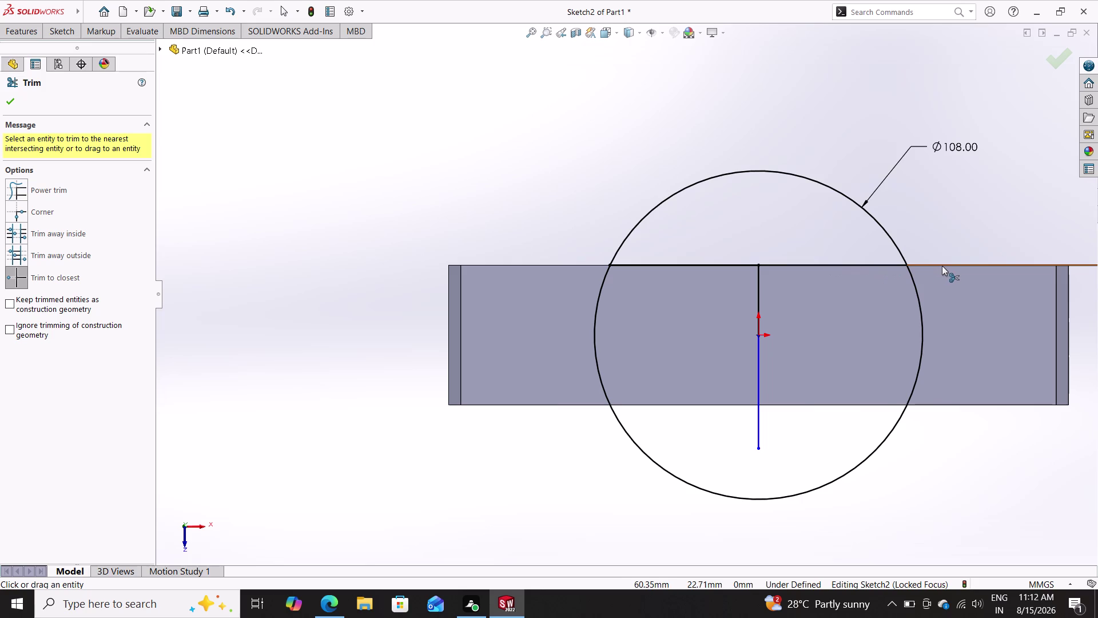
click(942, 265)
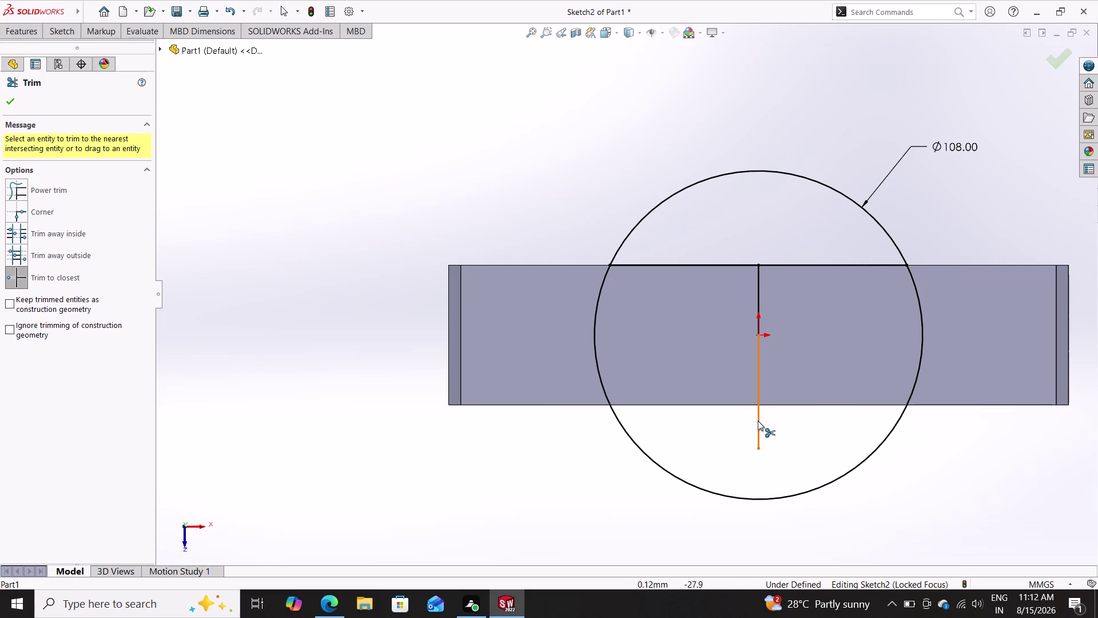
key(Escape)
Draw a horizontal line along the bar's bottom edge from the centre line past both bar ends.
key(Escape)
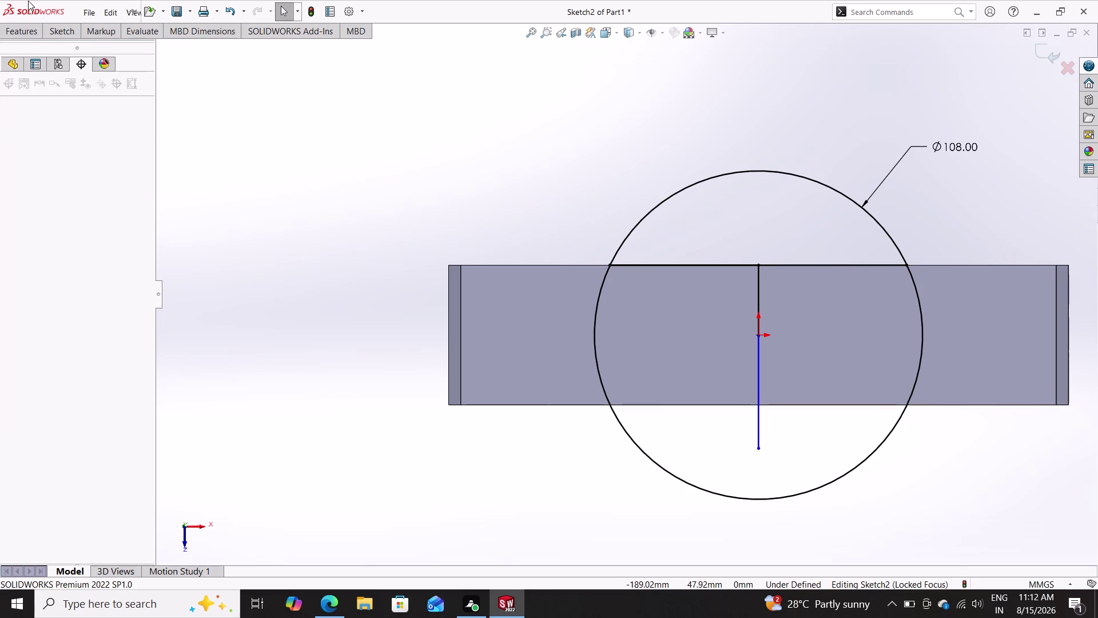
double_click(54, 34)
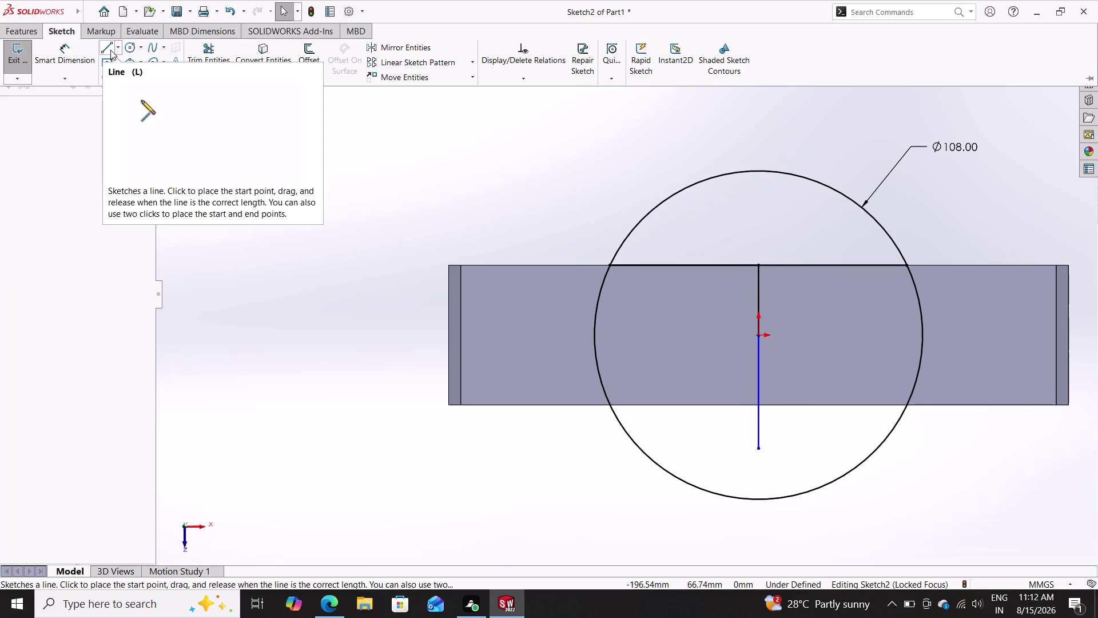
click(100, 54)
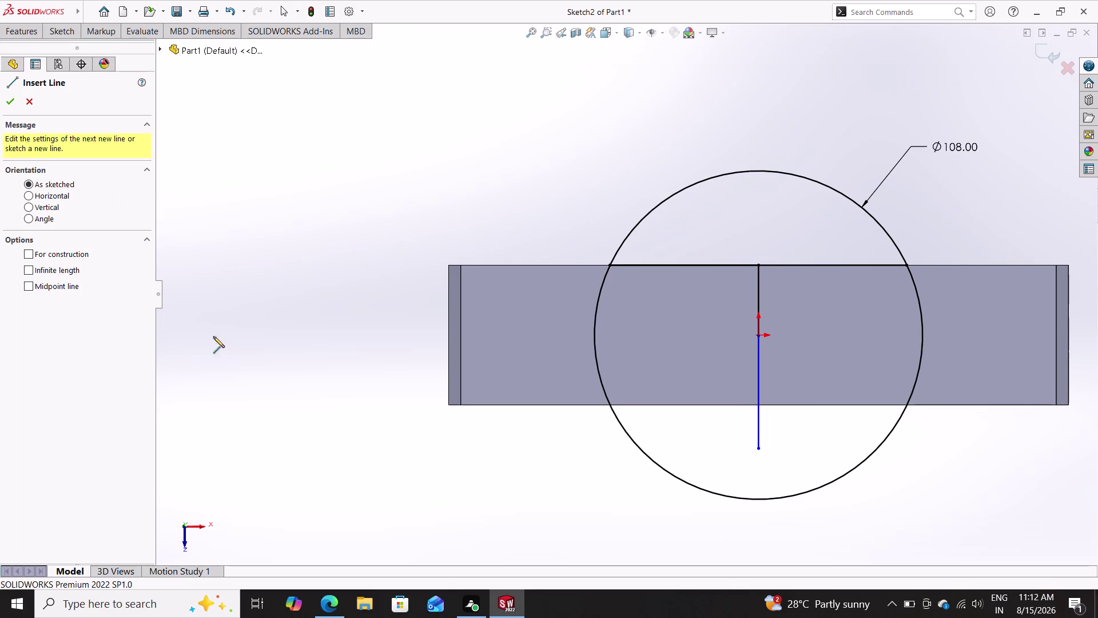
click(759, 405)
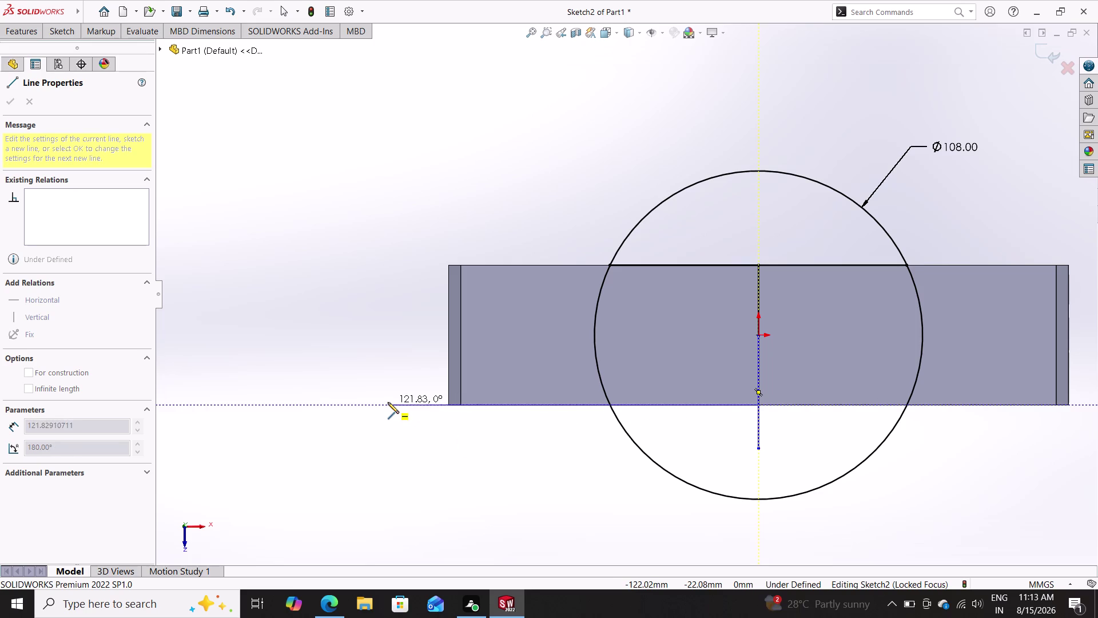
double_click(385, 402)
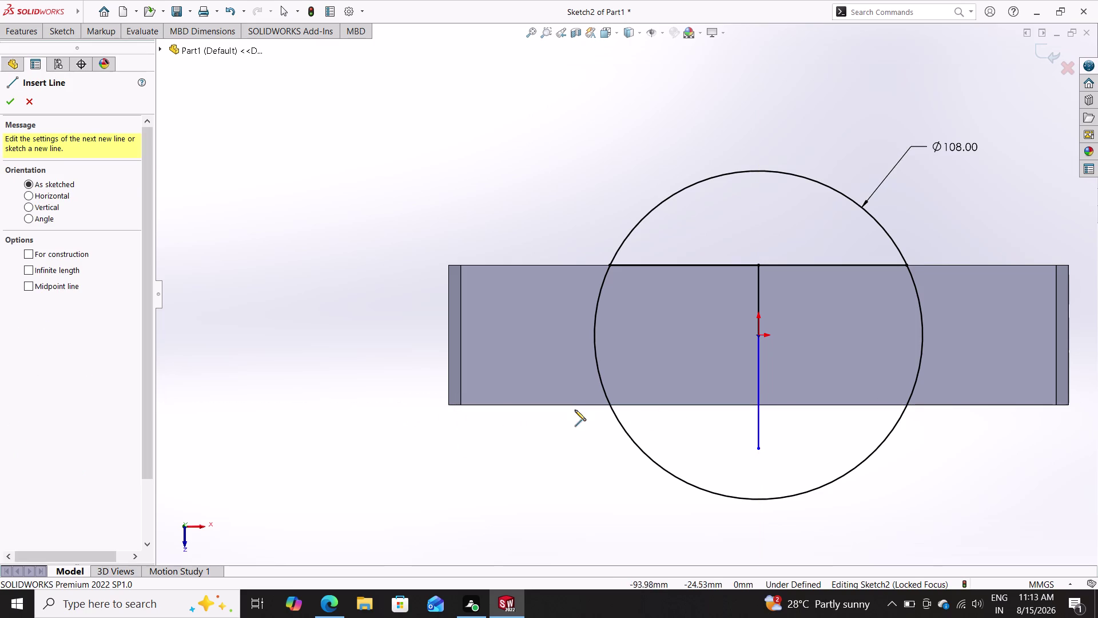
triple_click(760, 405)
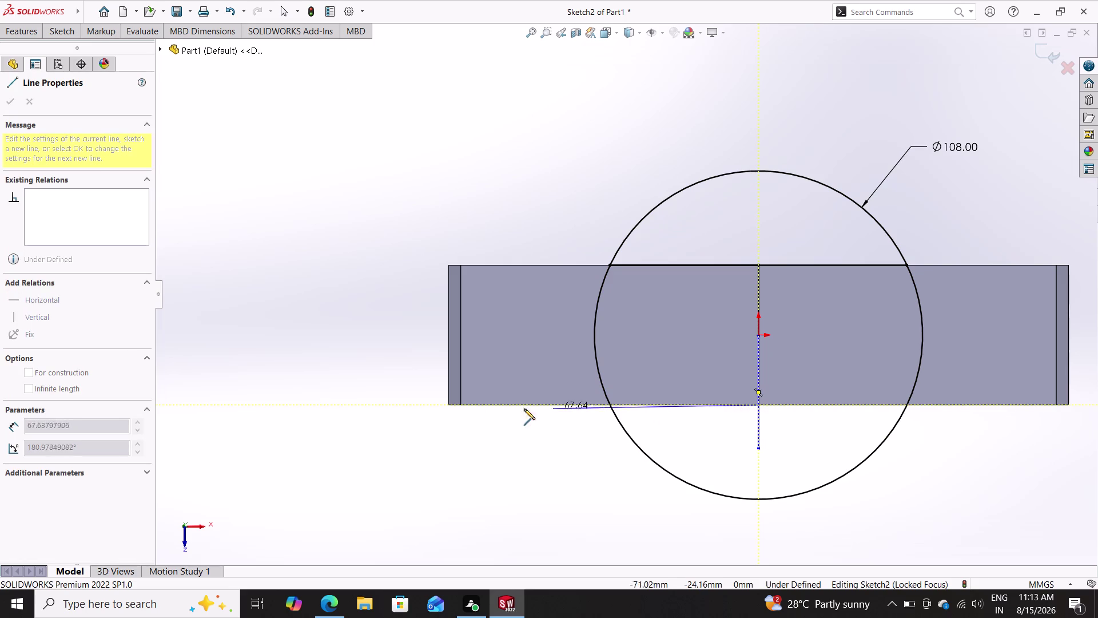
click(393, 406)
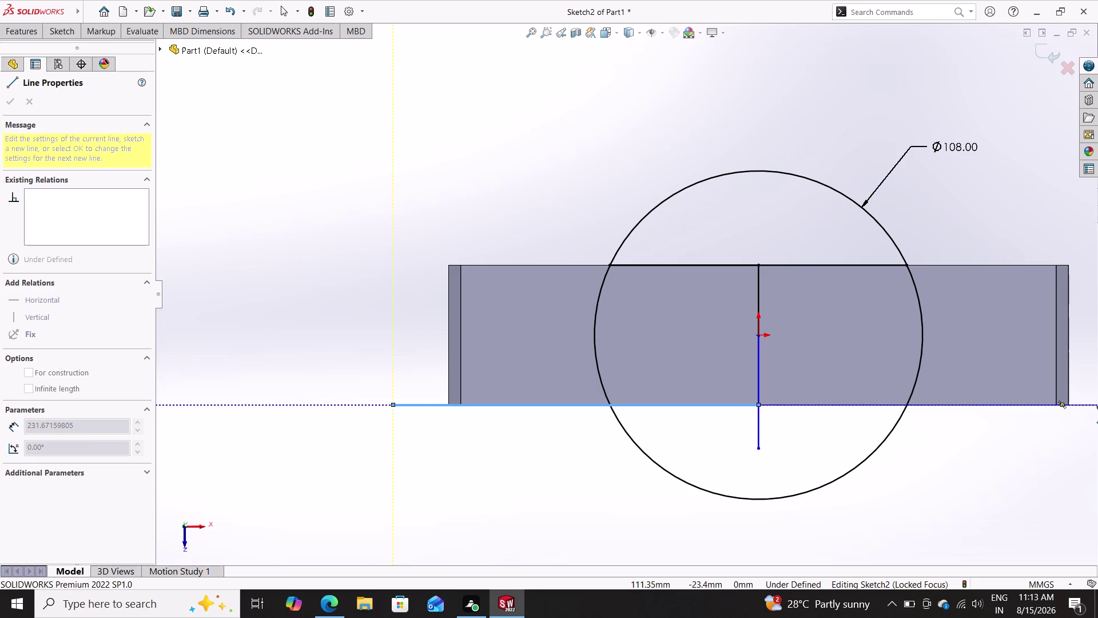
scroll(up, 3)
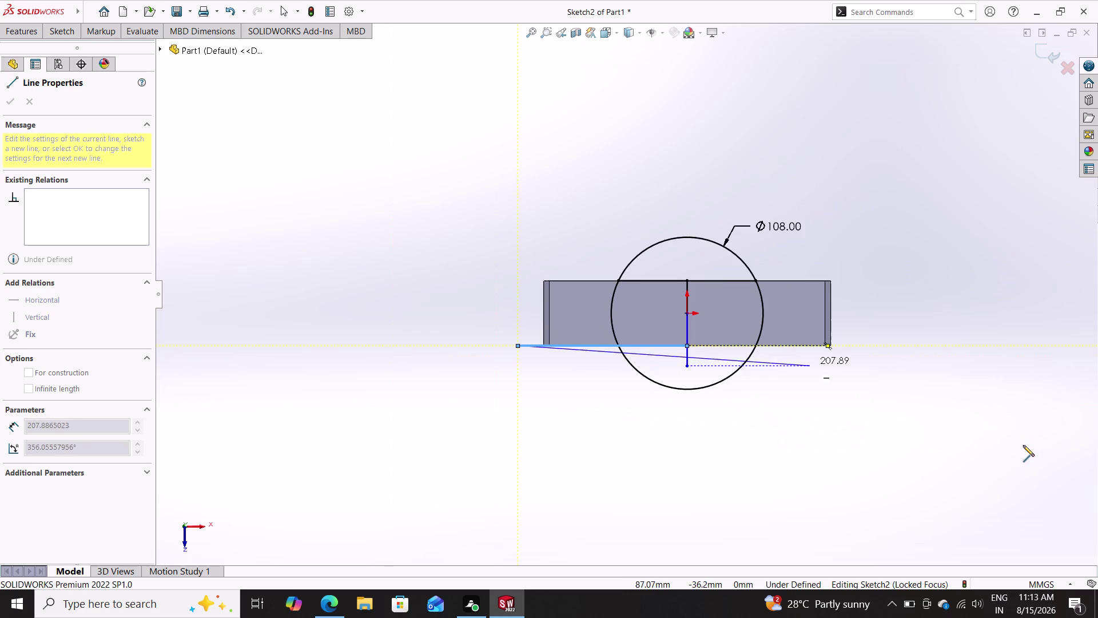
click(933, 348)
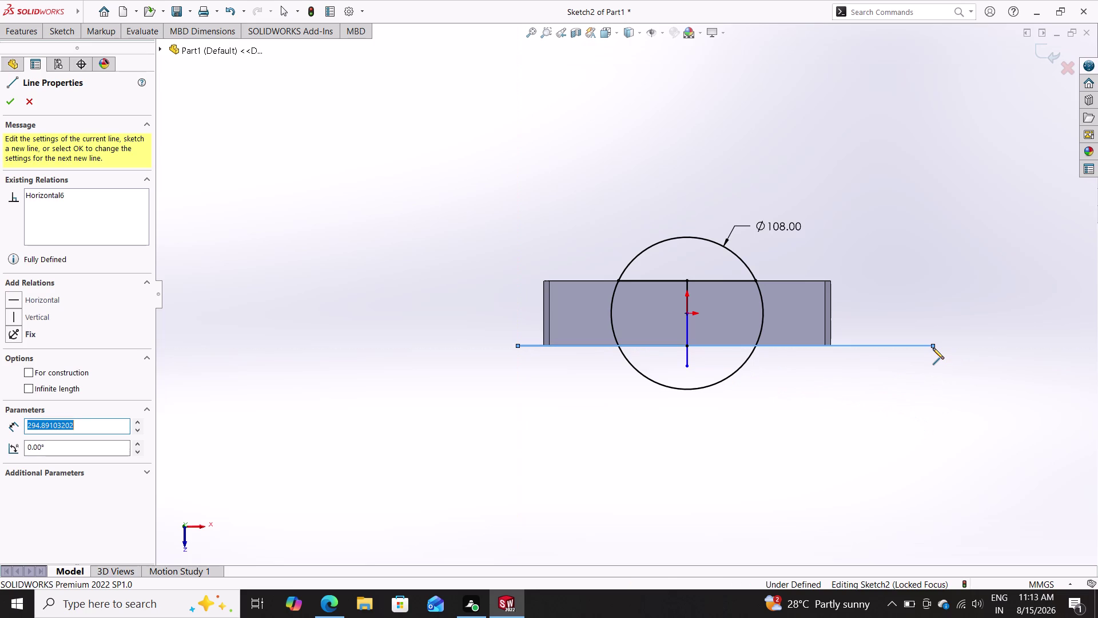
key(Escape)
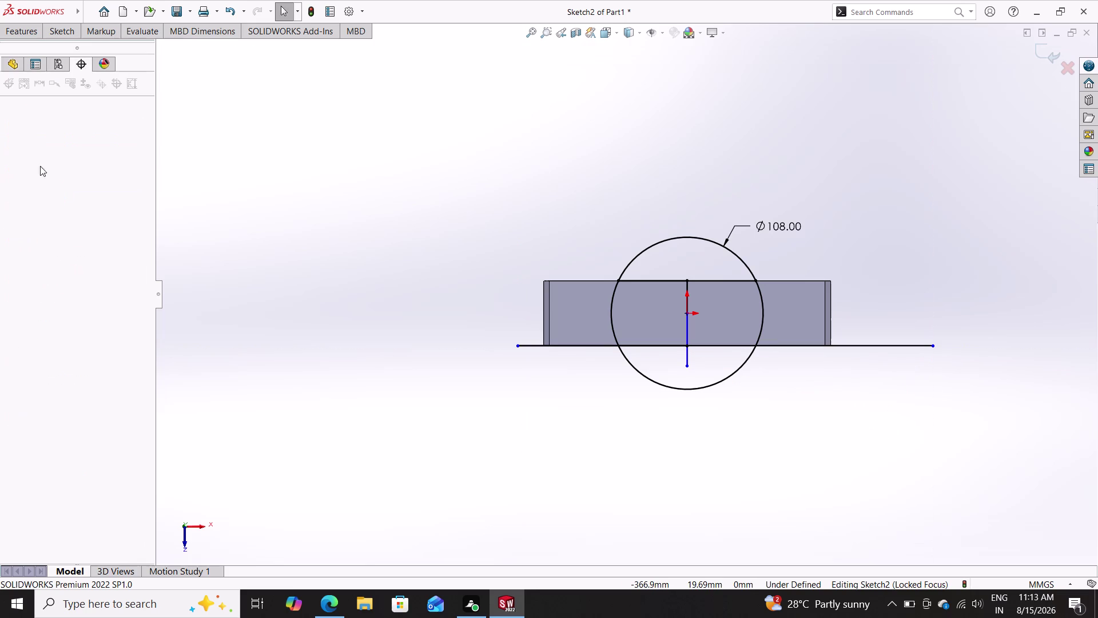
click(59, 36)
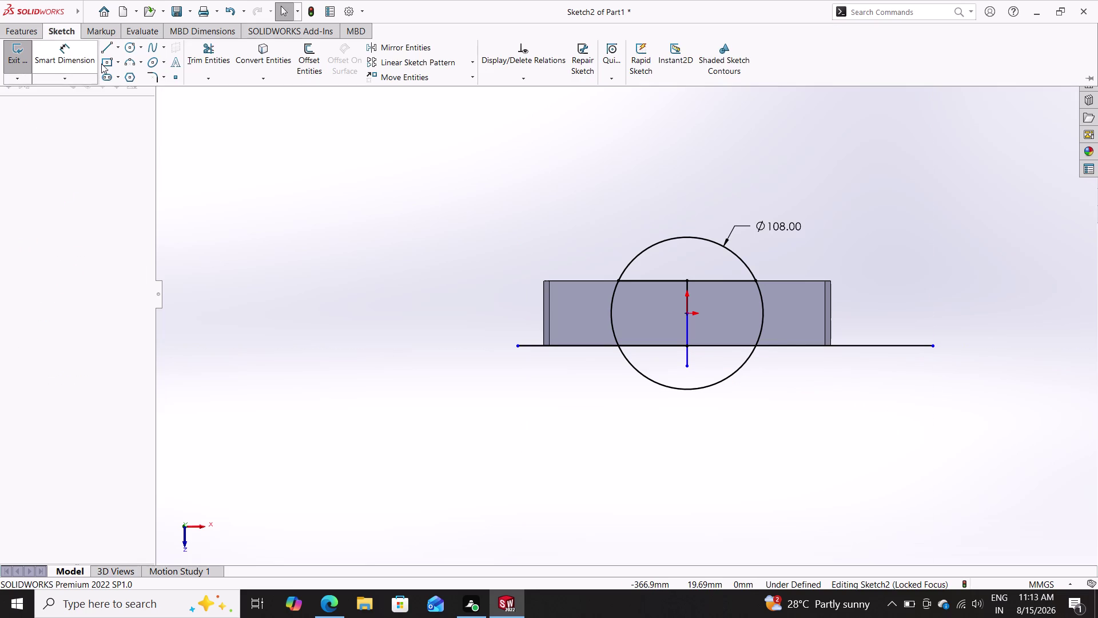
Trim the bottom line's stubs beyond both bar ends with Trim to closest.
click(213, 55)
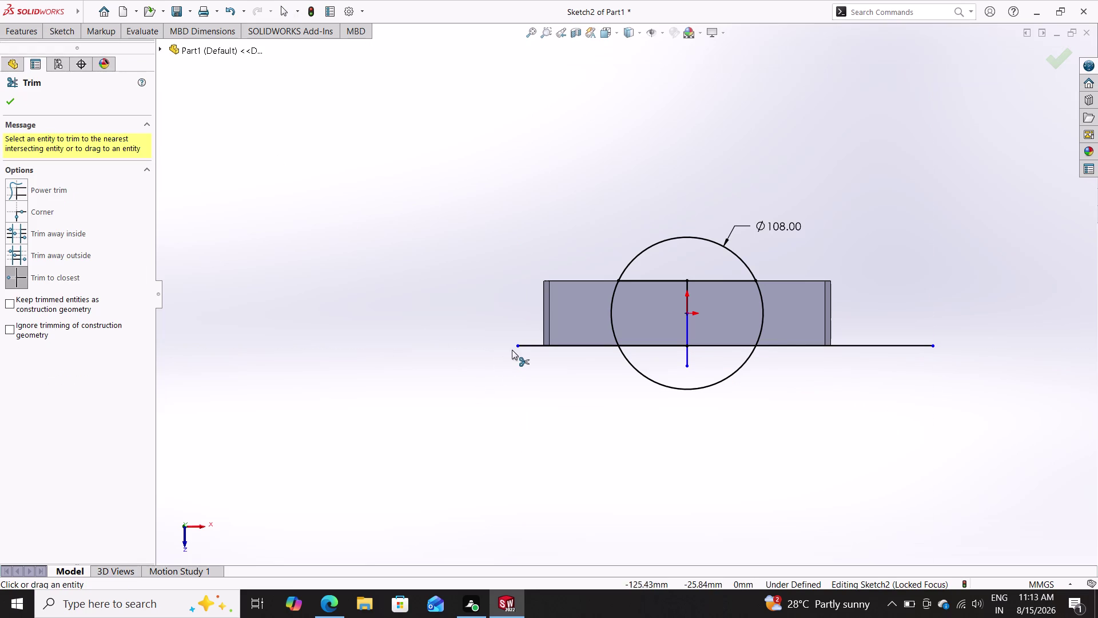
click(524, 345)
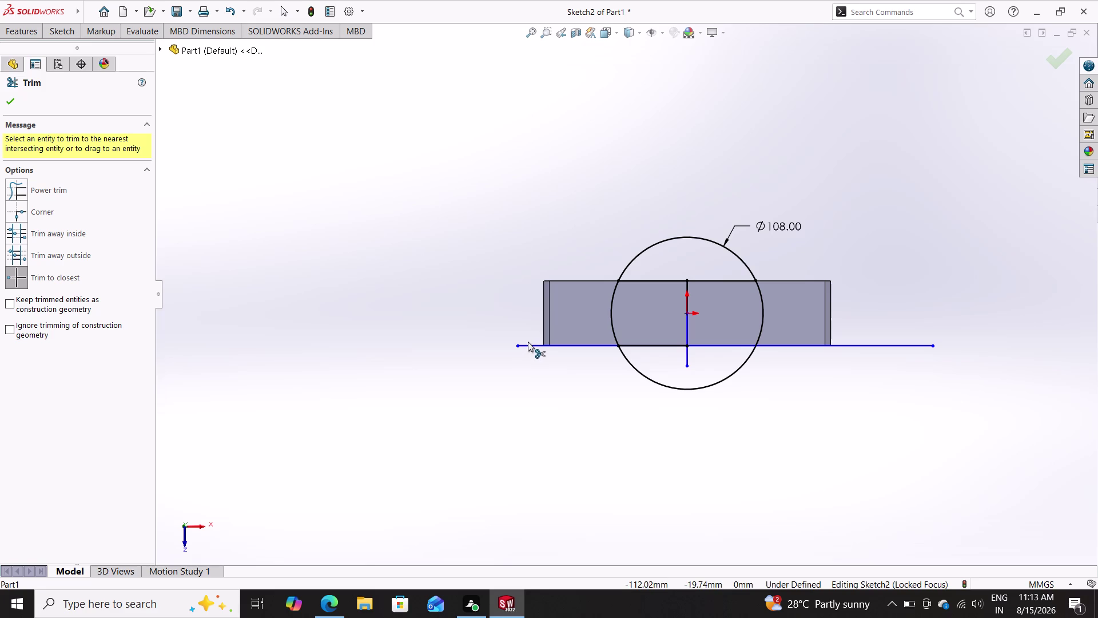
click(526, 343)
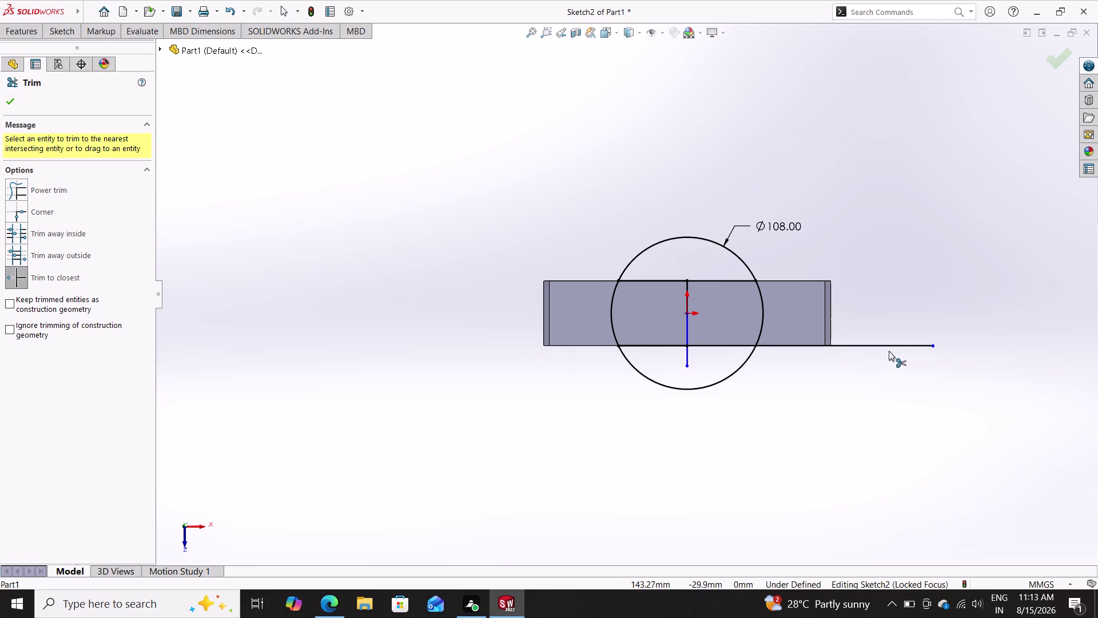
click(890, 346)
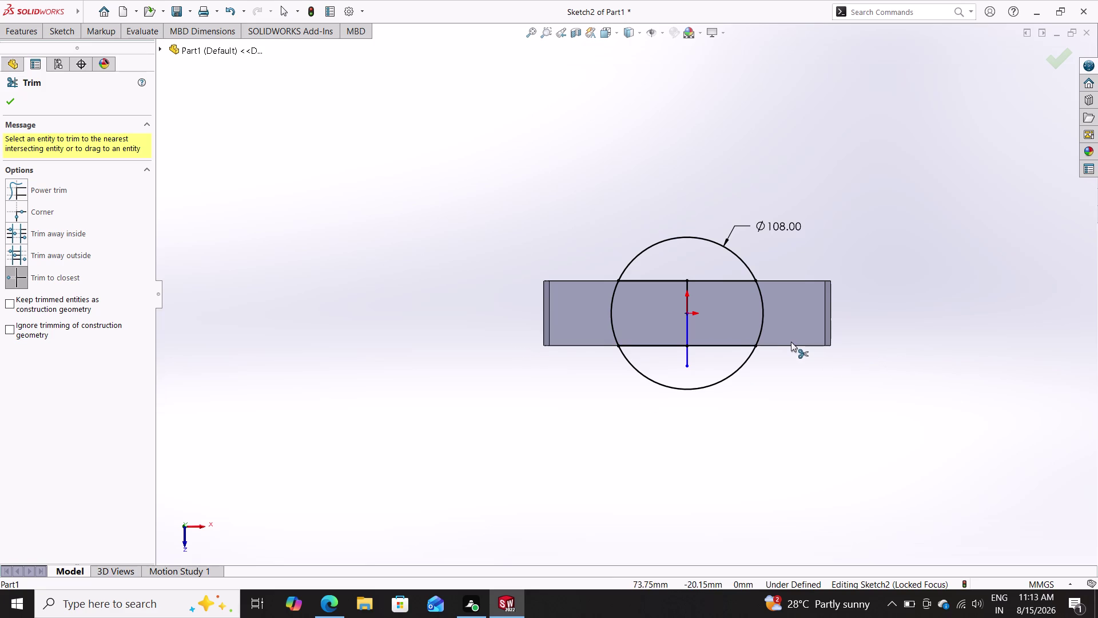
scroll(down, 3)
scroll(down, 3)
scroll(up, 3)
scroll(down, 3)
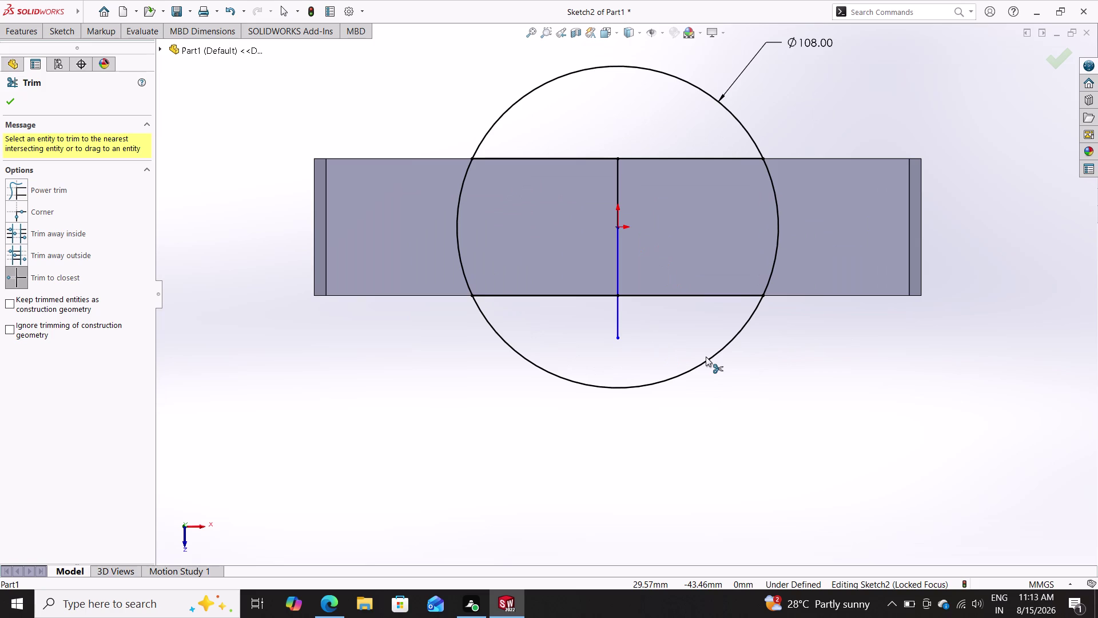
key(Escape)
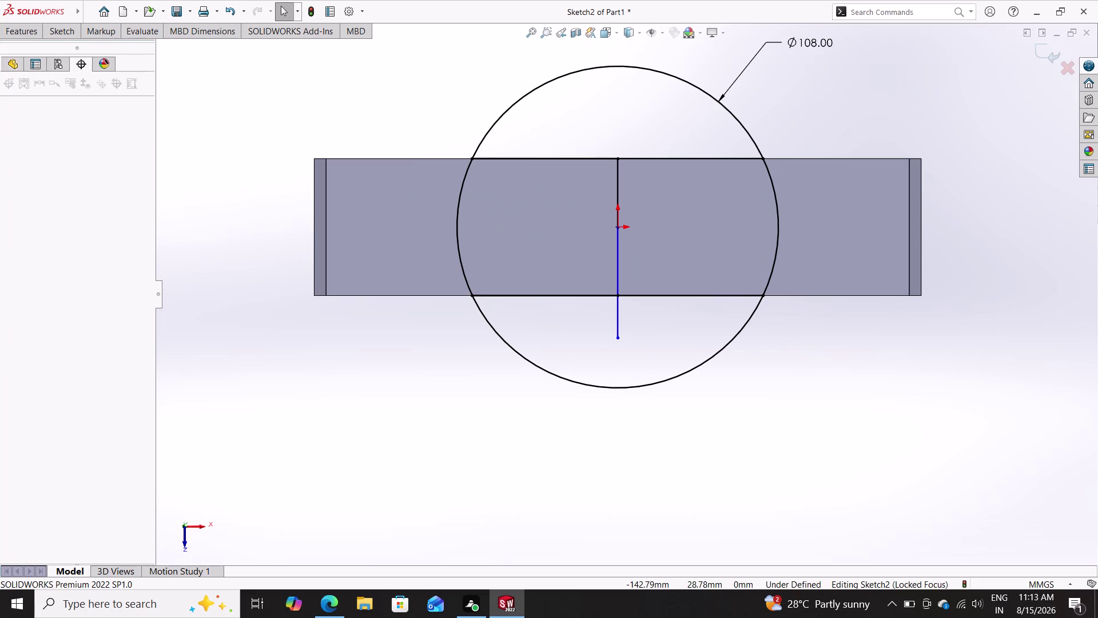
click(58, 33)
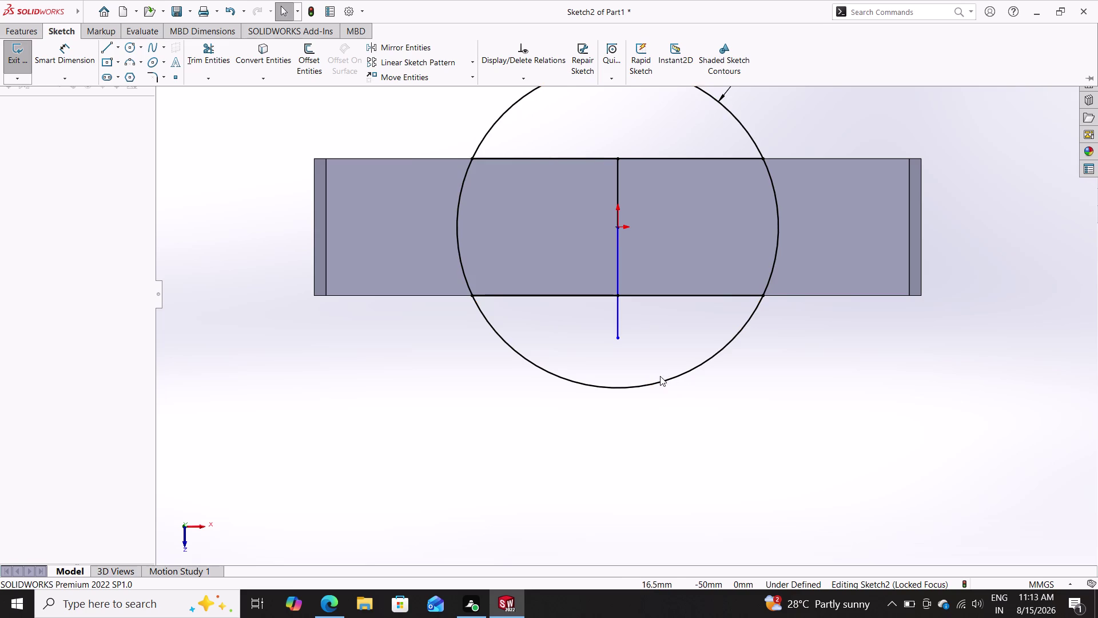
click(215, 51)
click(45, 192)
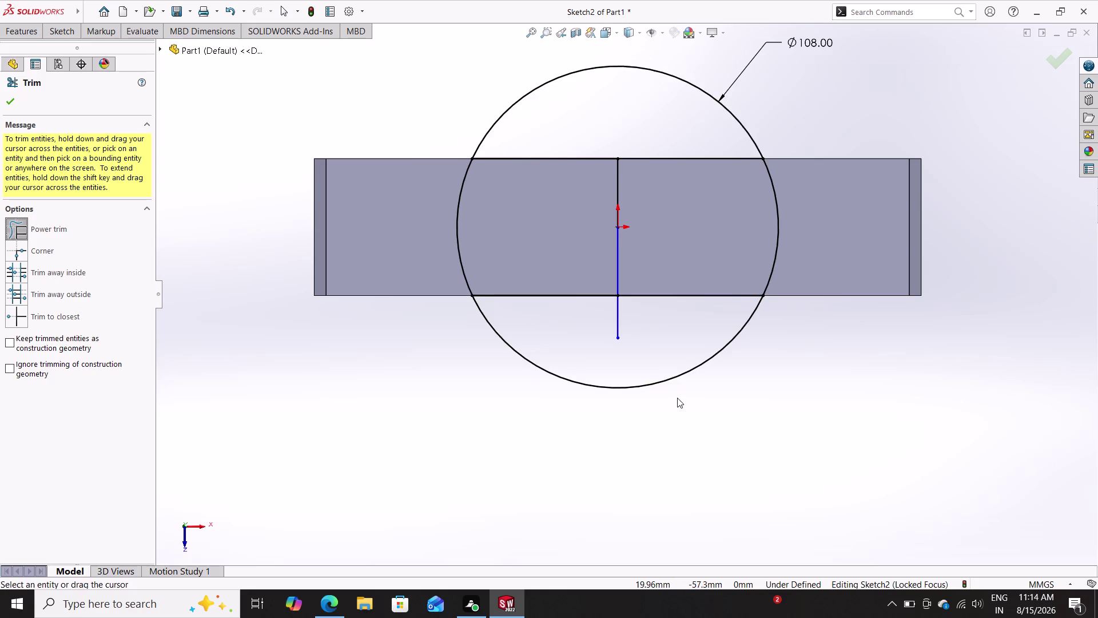
Trim the 108 mm circle's lower and upper arcs outside the bar using Trim to closest.
click(662, 378)
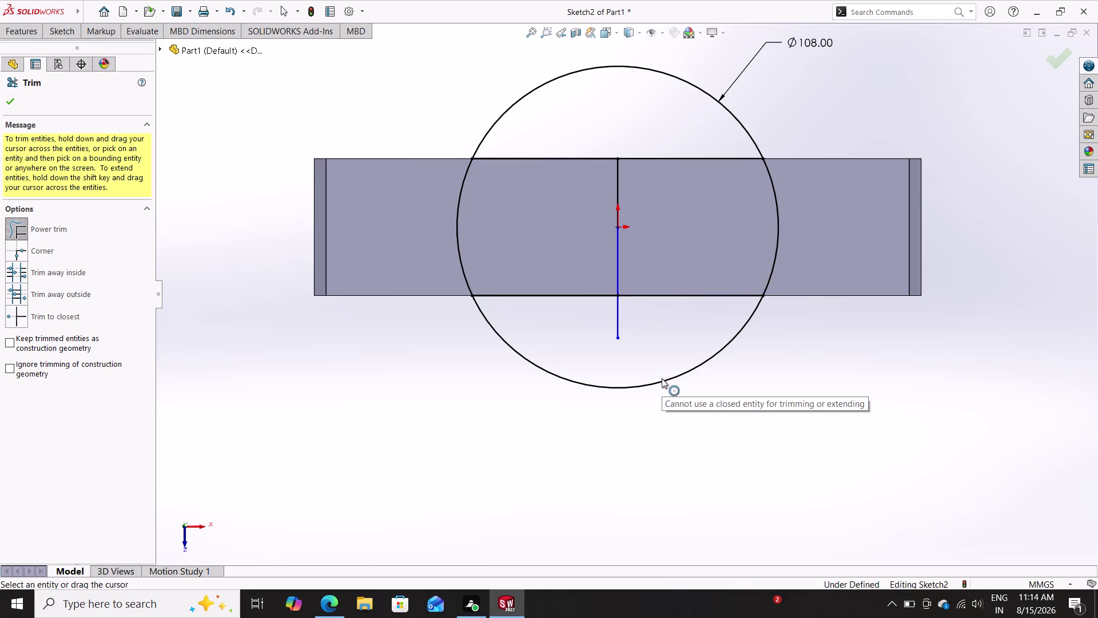
double_click(42, 316)
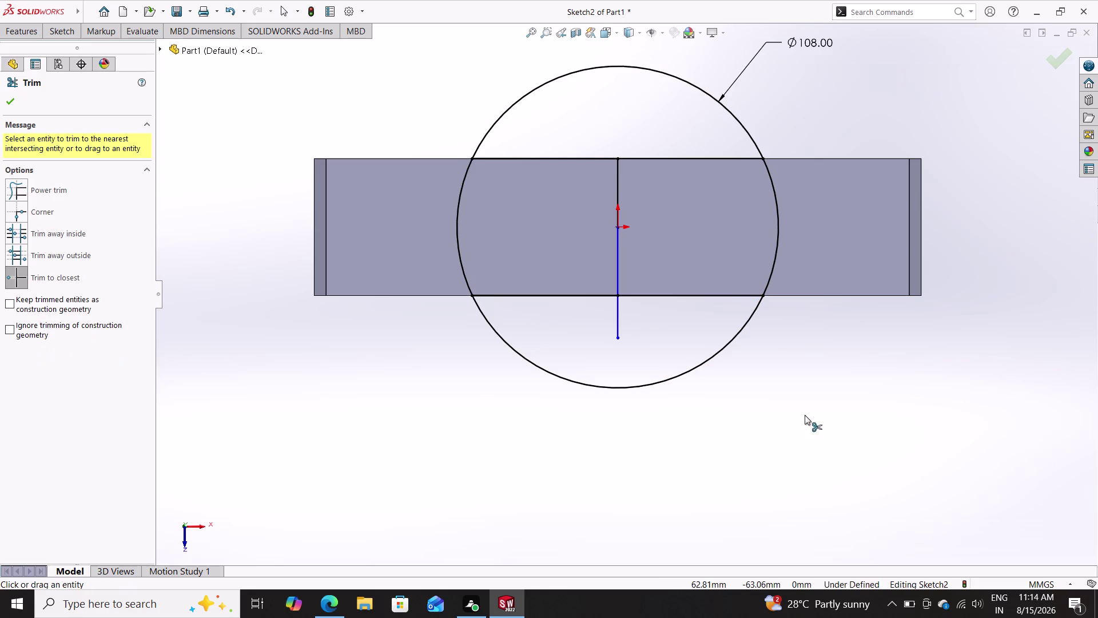
double_click(678, 373)
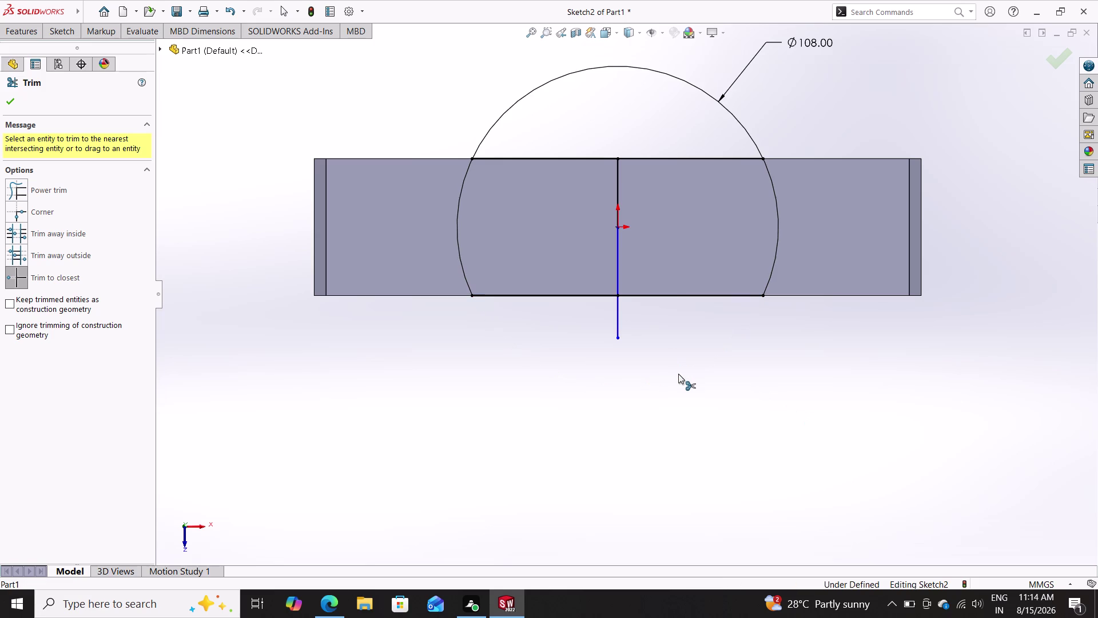
click(743, 124)
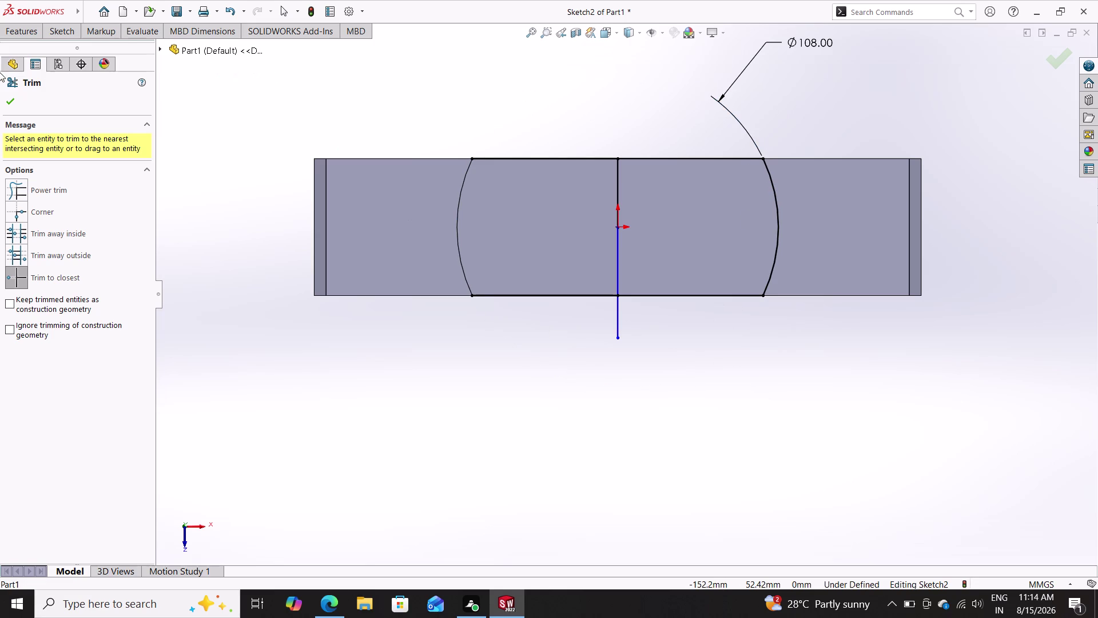
click(11, 102)
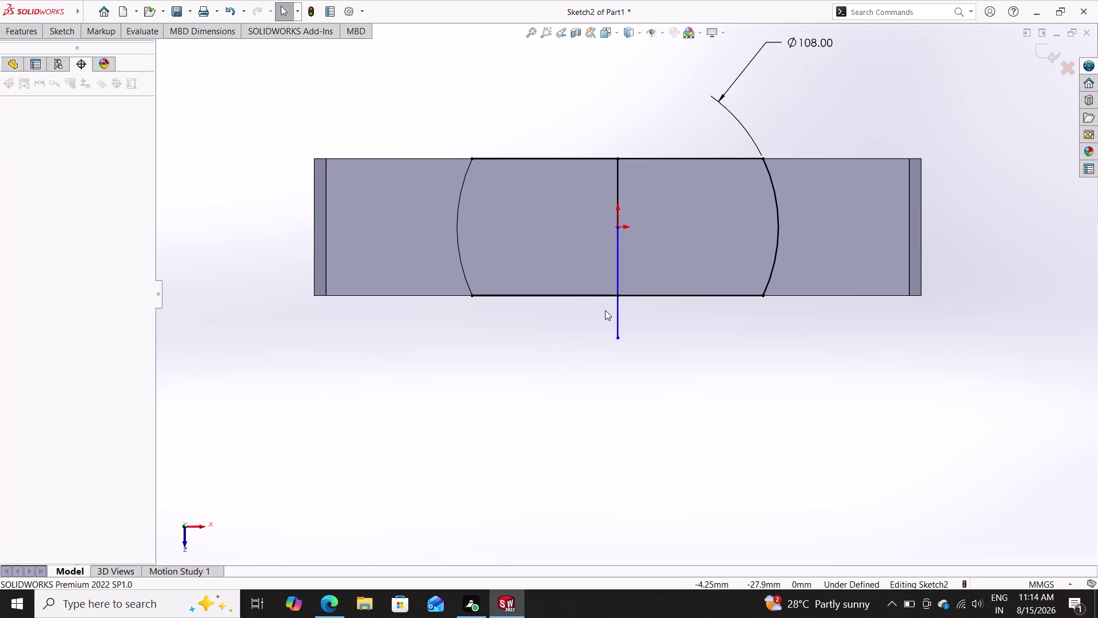
Delete both halves of the vertical centre line through the origin.
key(Escape)
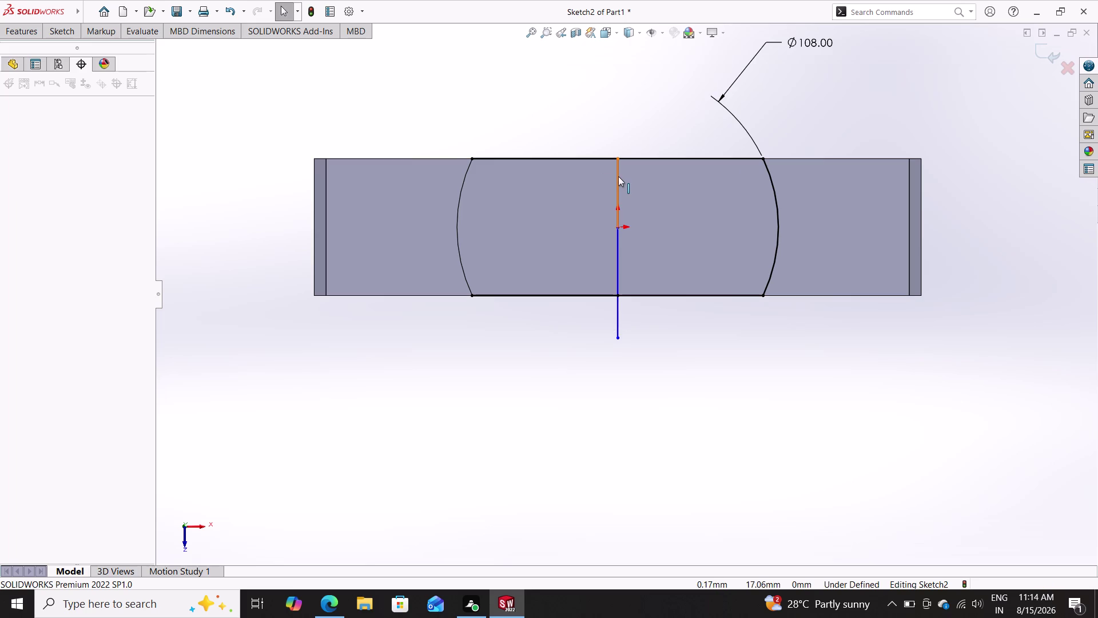
click(619, 176)
key(Delete)
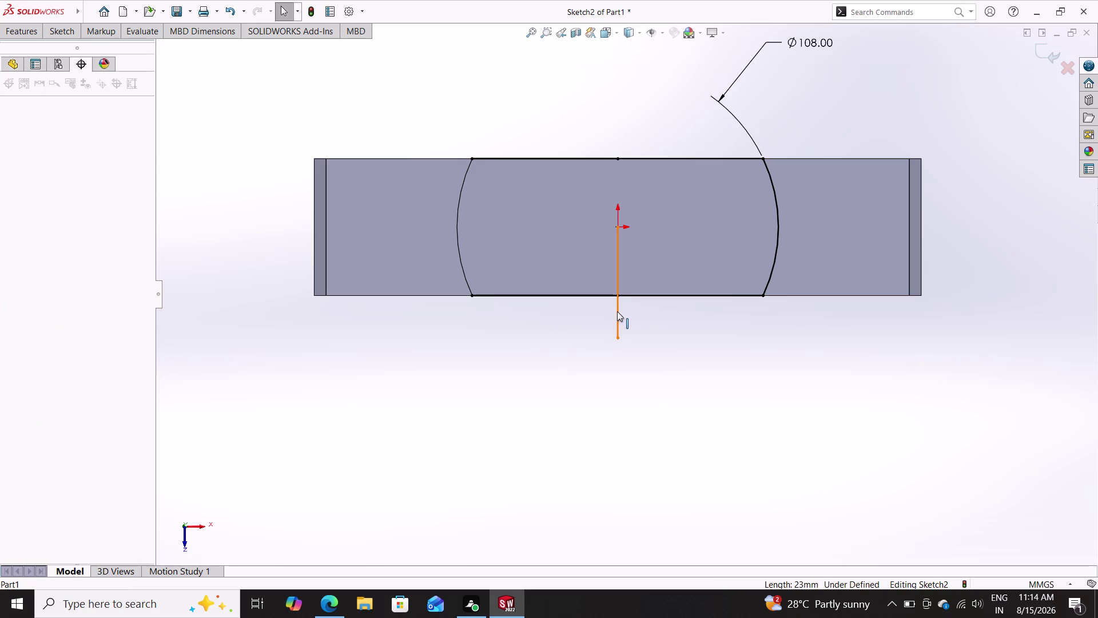
double_click(617, 311)
key(Delete)
Delete a top line half and both halves of the bottom line between the arcs.
triple_click(588, 292)
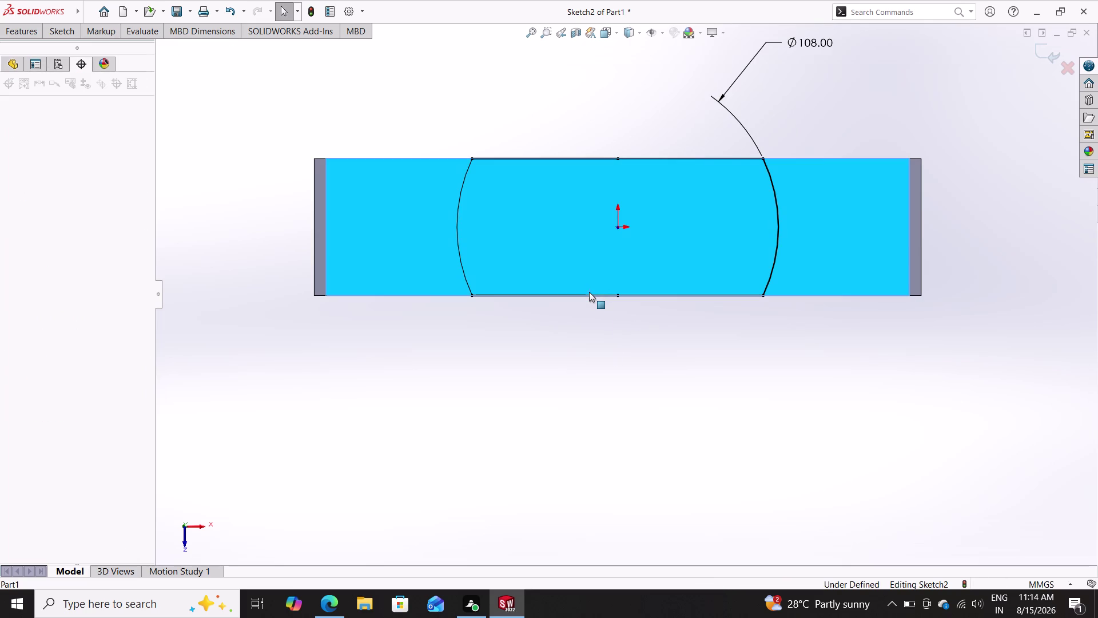
key(Delete)
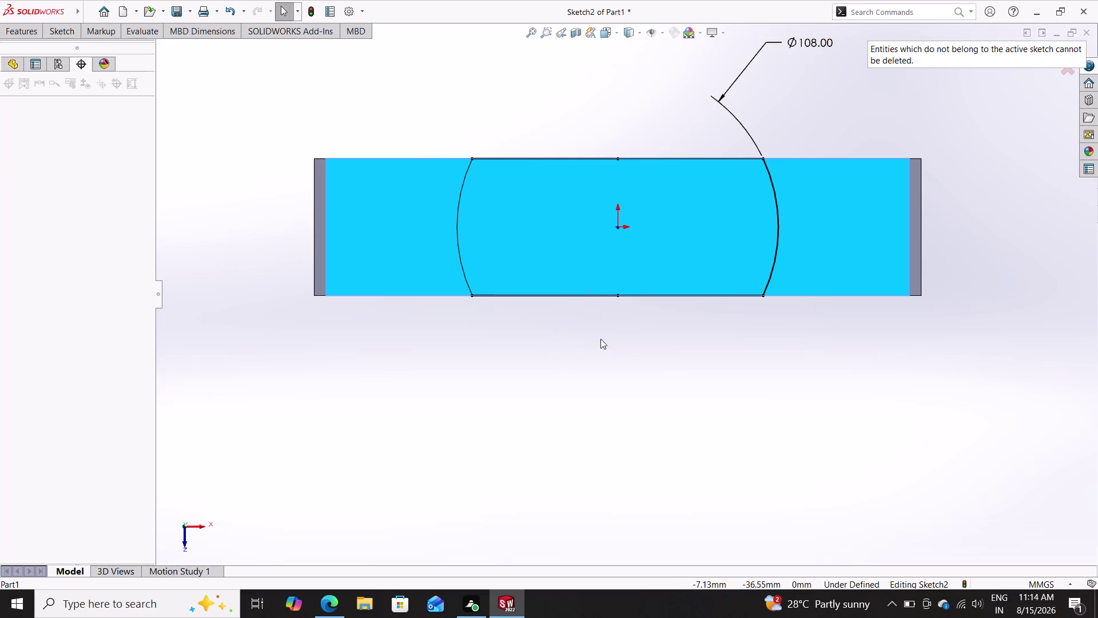
click(570, 158)
key(Delete)
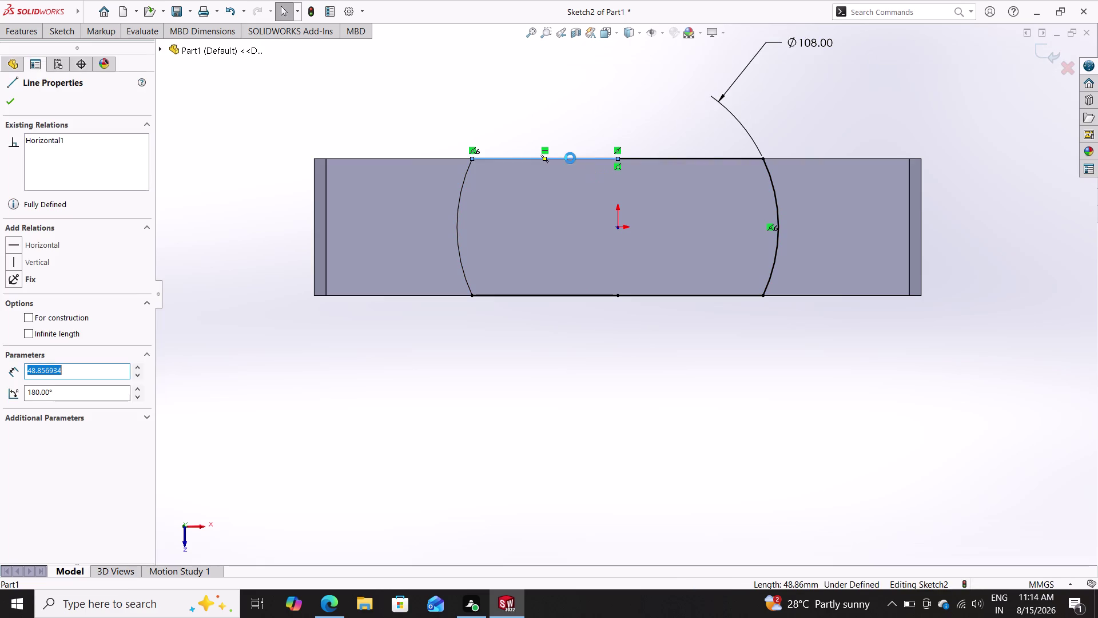
click(693, 293)
key(Delete)
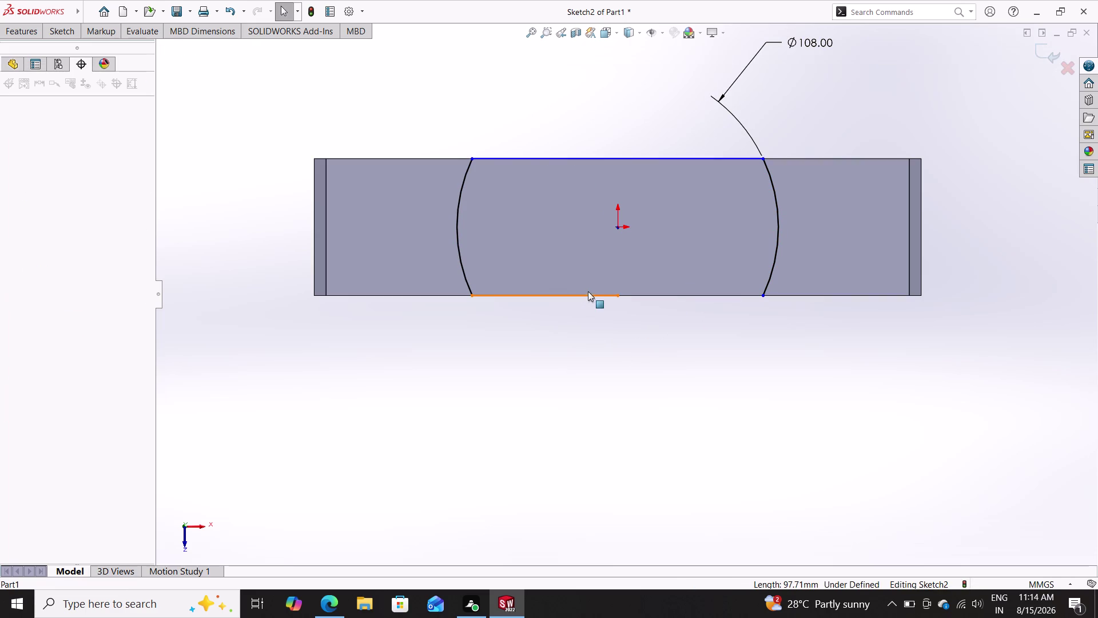
click(590, 294)
key(Delete)
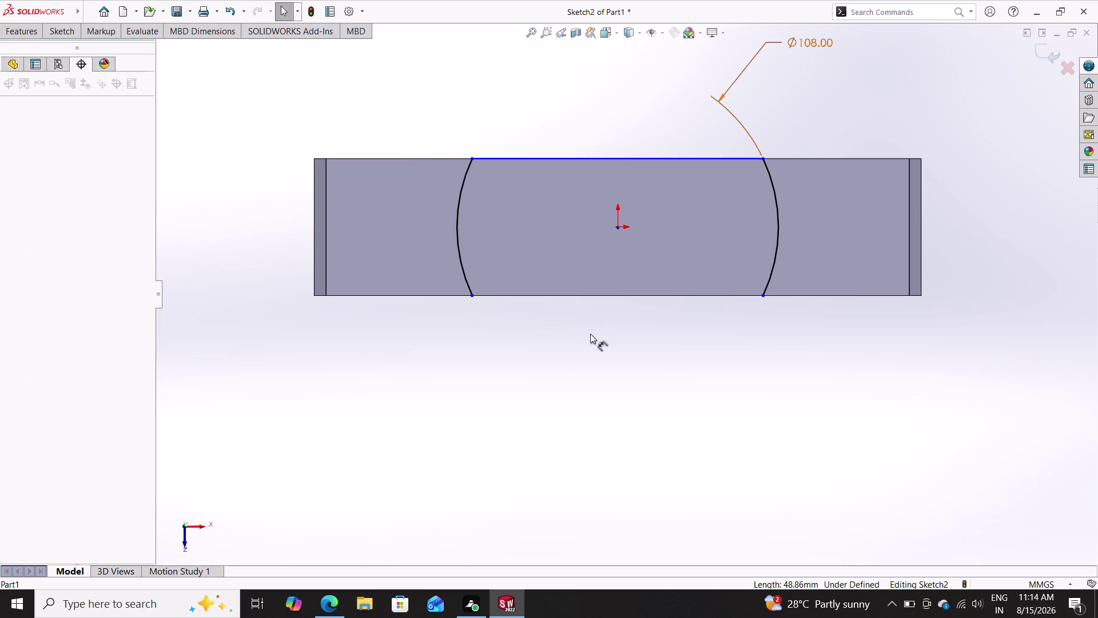
double_click(60, 28)
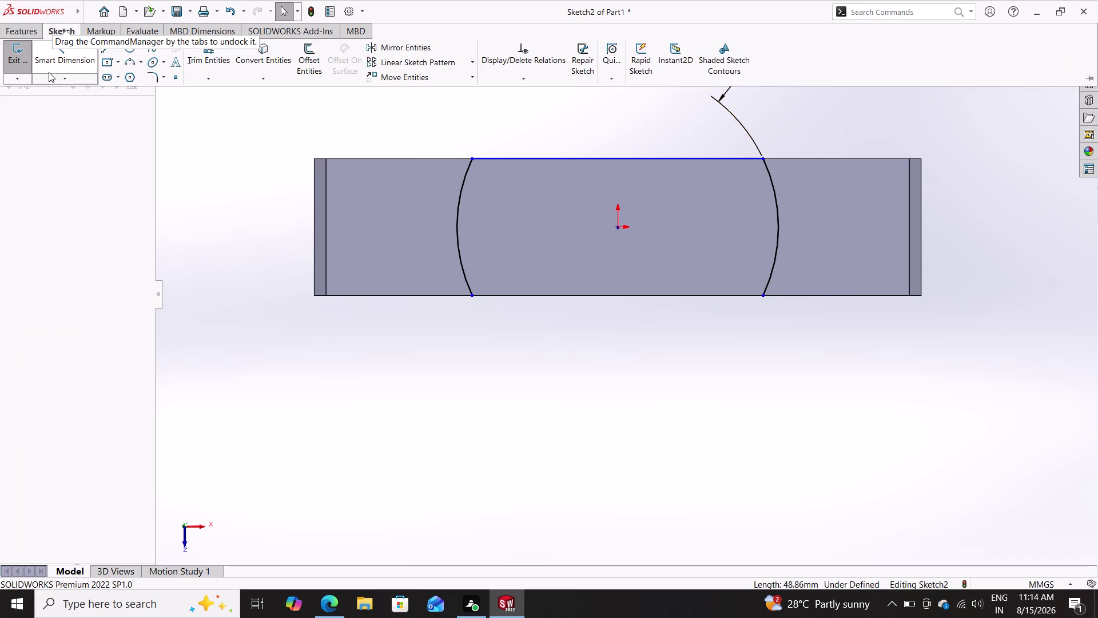
double_click(19, 35)
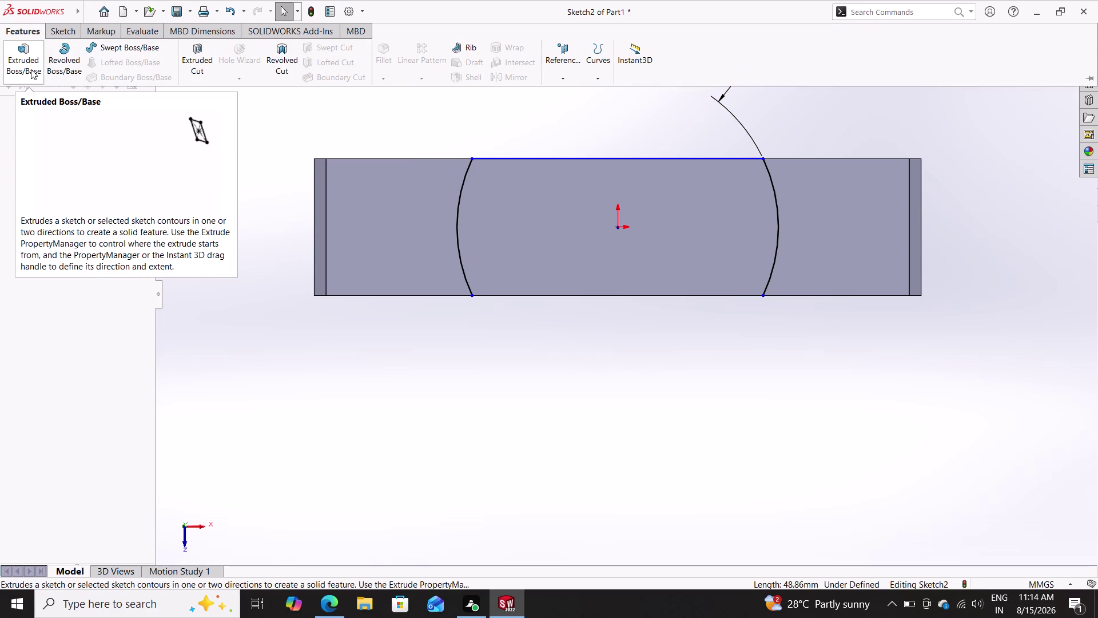
Preview Sketch2 as a Mid Plane 46 mm boss extrude with a 10 mm thin feature.
click(27, 61)
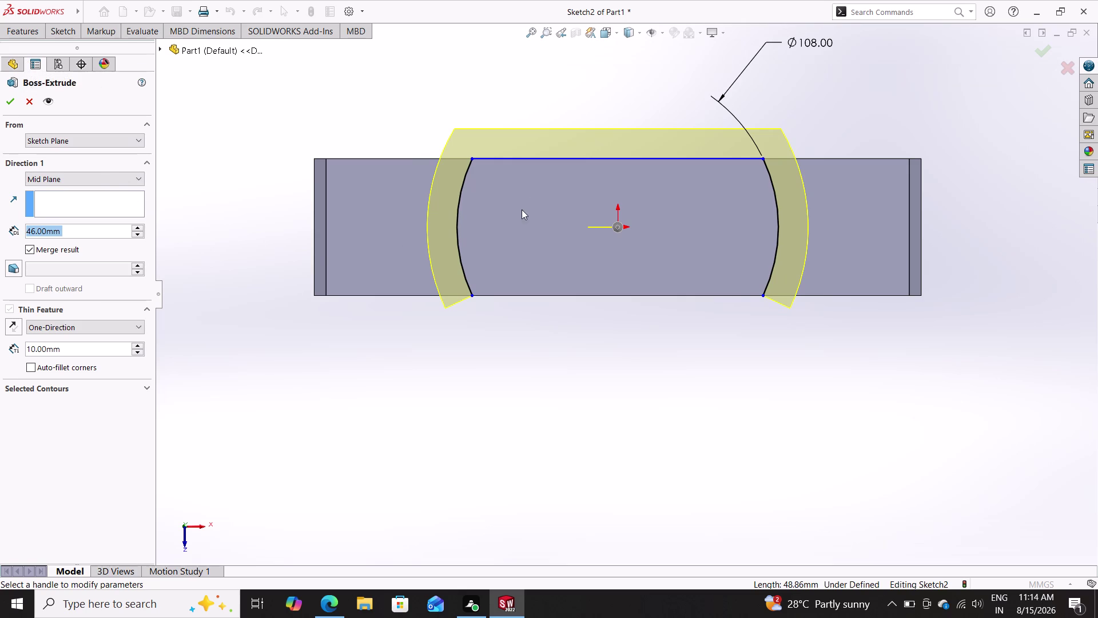
scroll(up, 3)
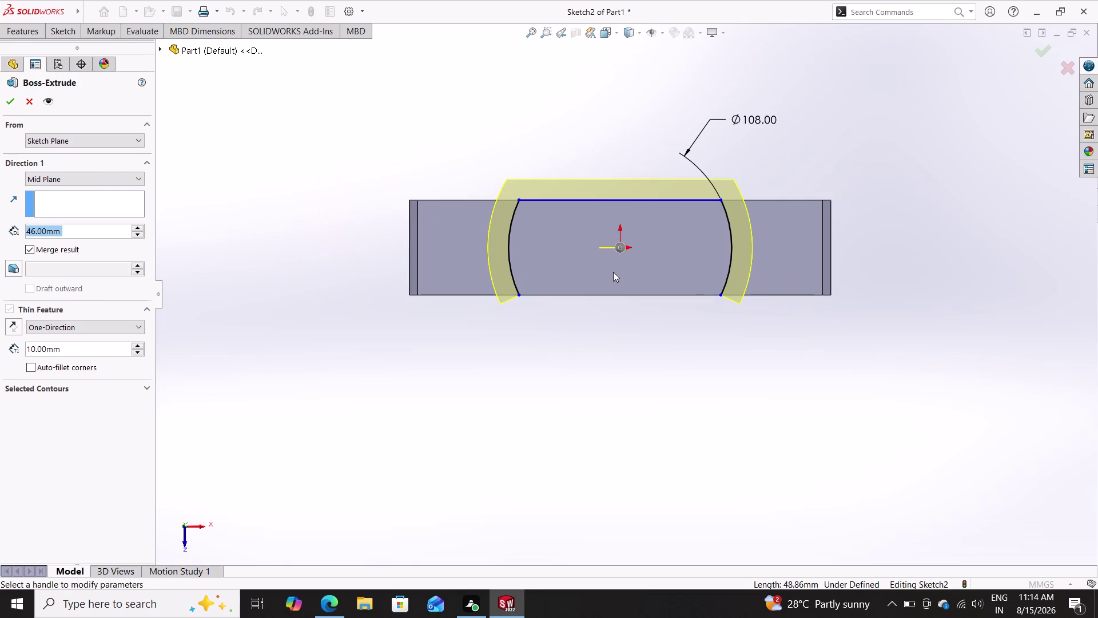
middle_drag(614, 311, 615, 146)
scroll(up, 3)
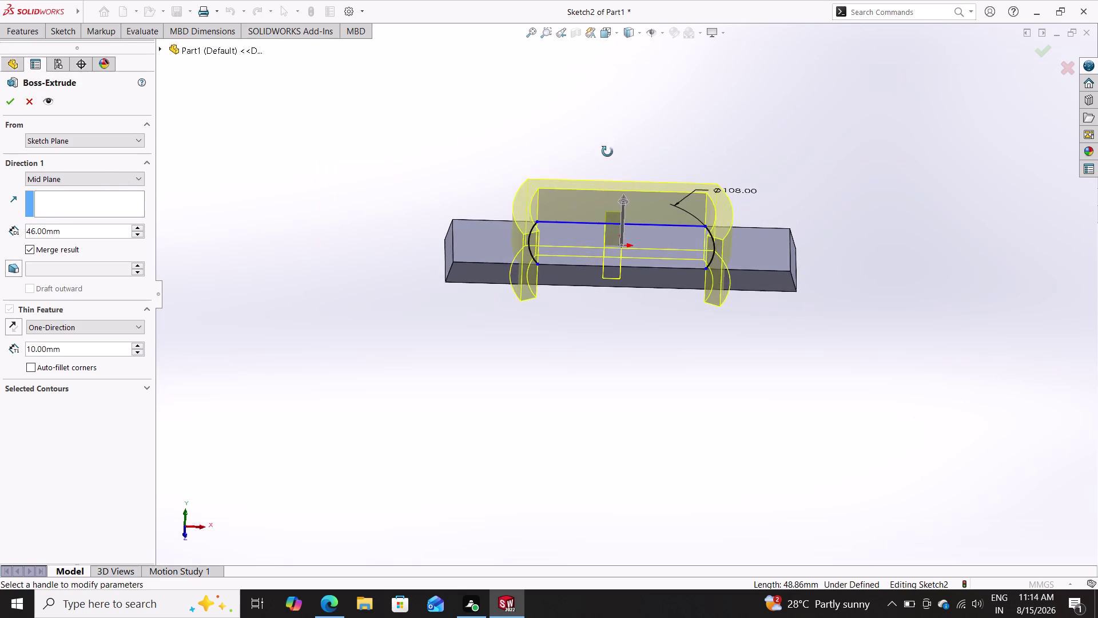
middle_drag(615, 146, 700, 213)
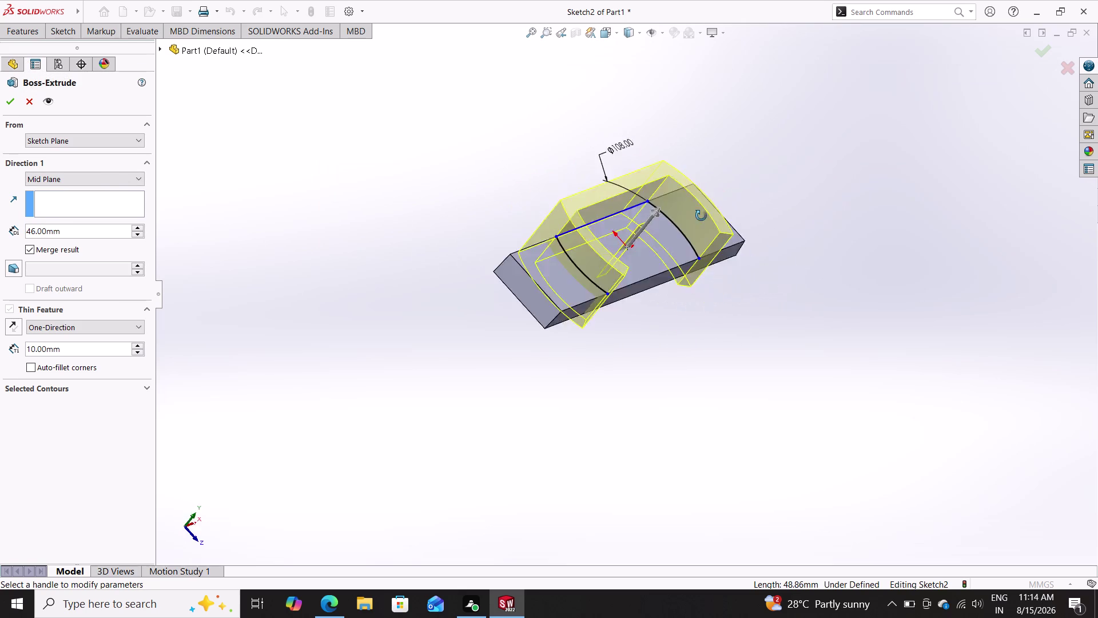
middle_drag(700, 214, 613, 124)
middle_drag(613, 124, 621, 127)
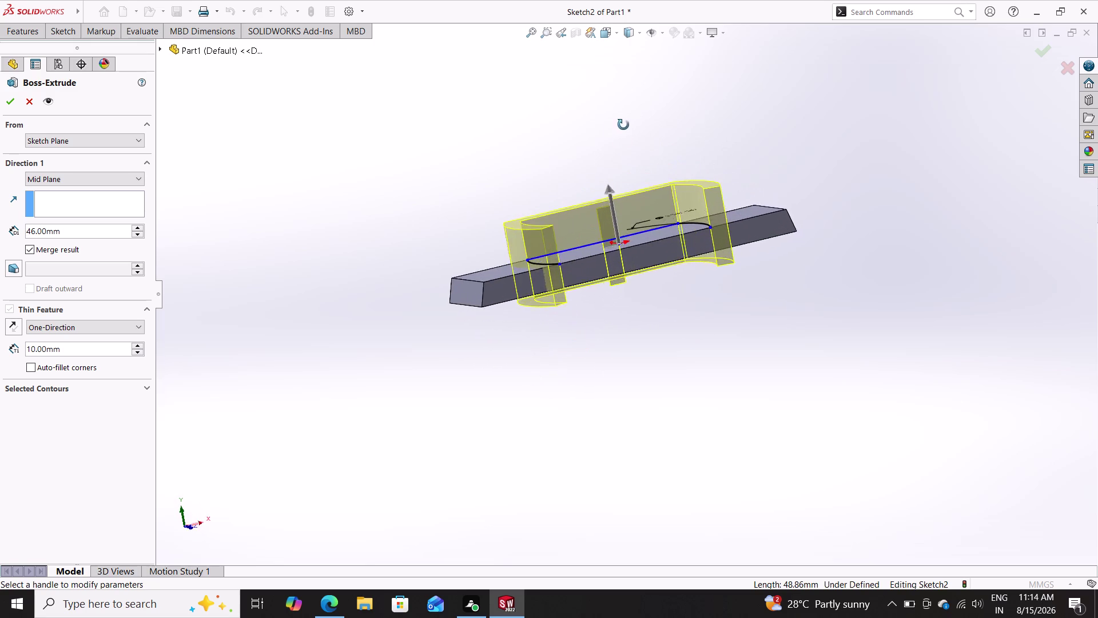
middle_drag(622, 128, 682, 213)
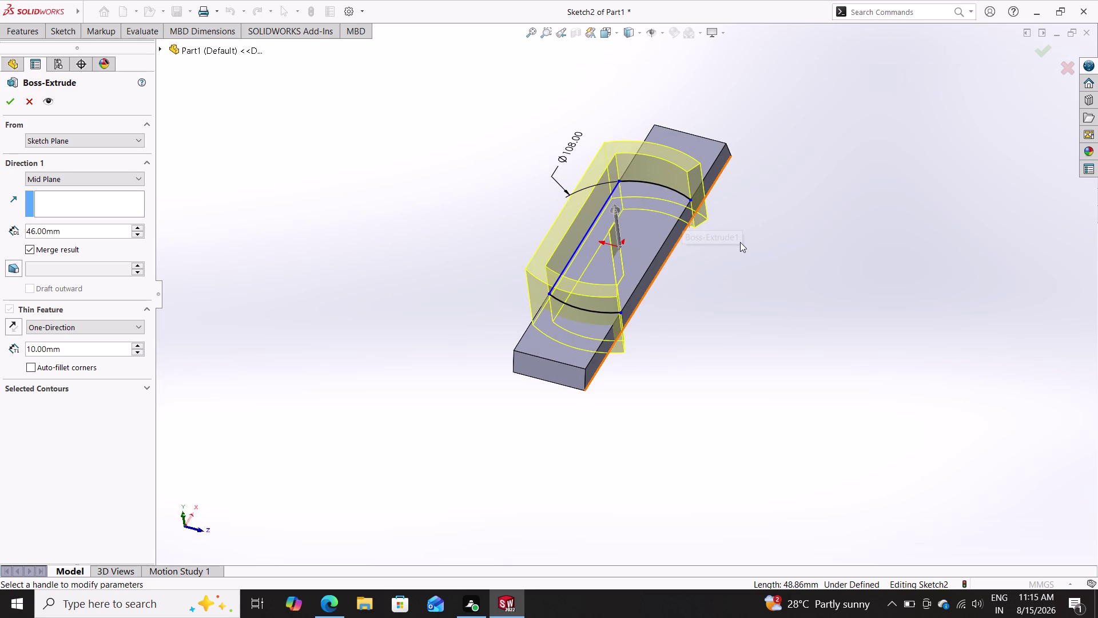